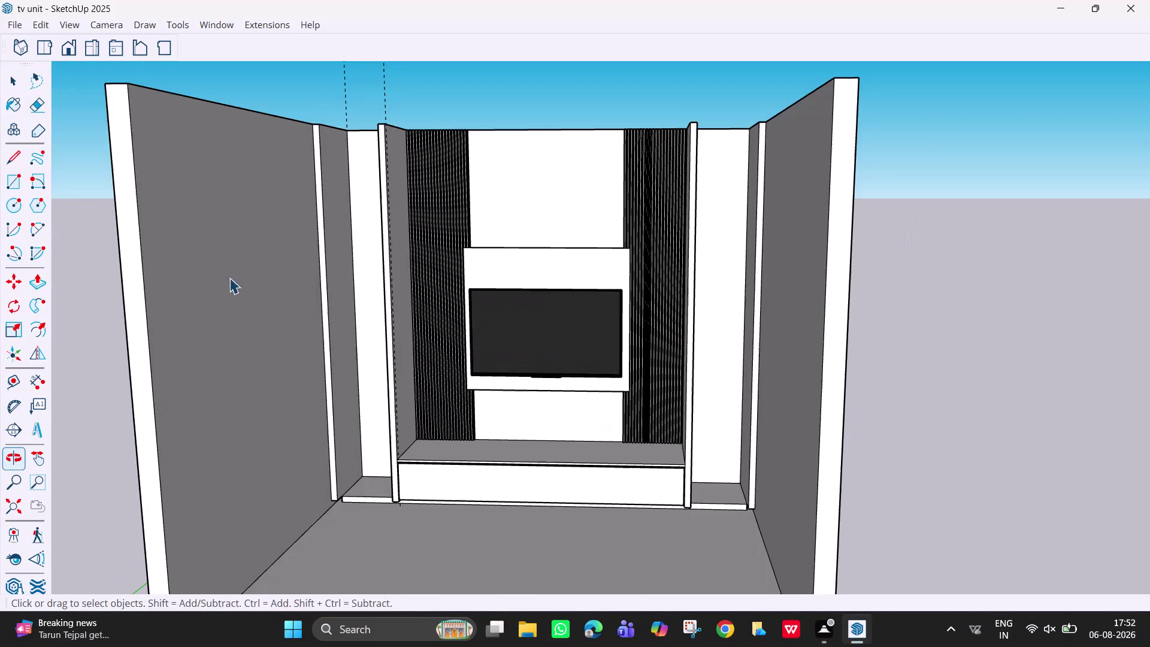
Push/pull the small face at the left side panel's foot outward.
scroll(up, 3)
middle_drag(342, 444, 350, 398)
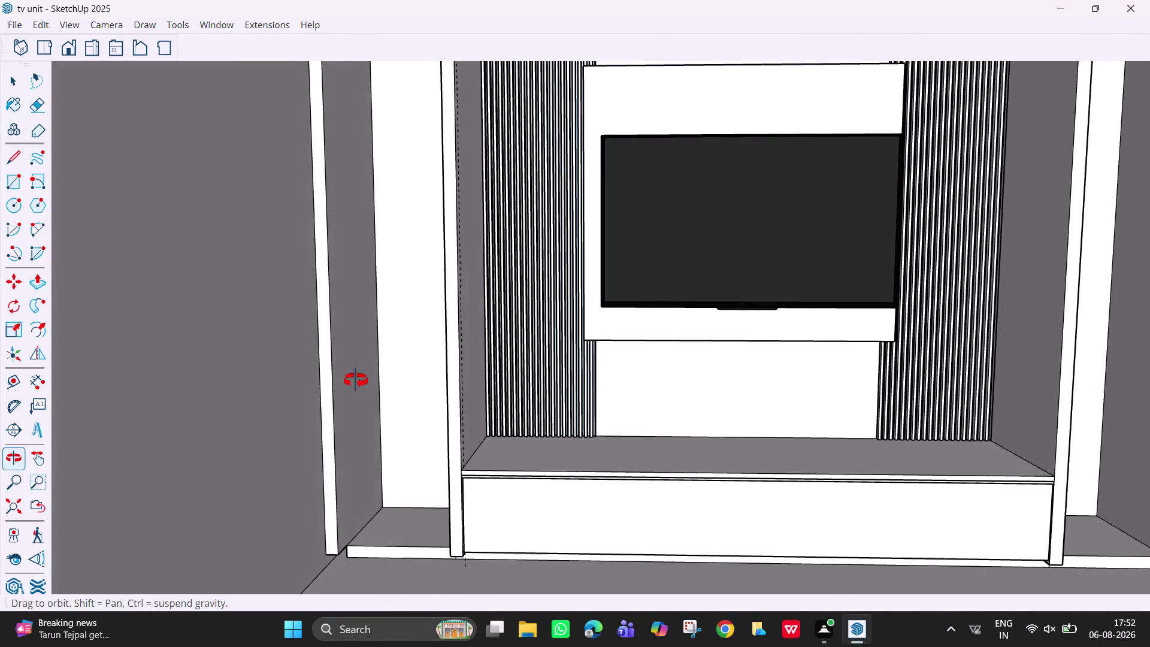
middle_drag(350, 398, 438, 290)
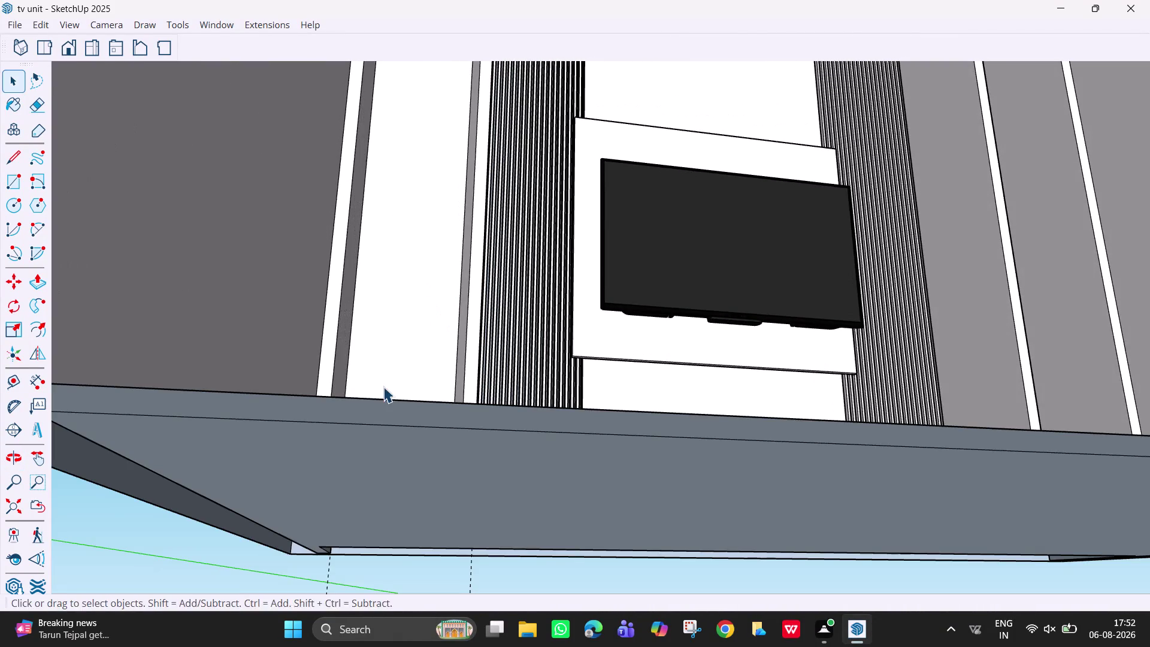
middle_drag(383, 388, 408, 498)
middle_click(375, 485)
scroll(up, 3)
middle_drag(354, 476, 349, 471)
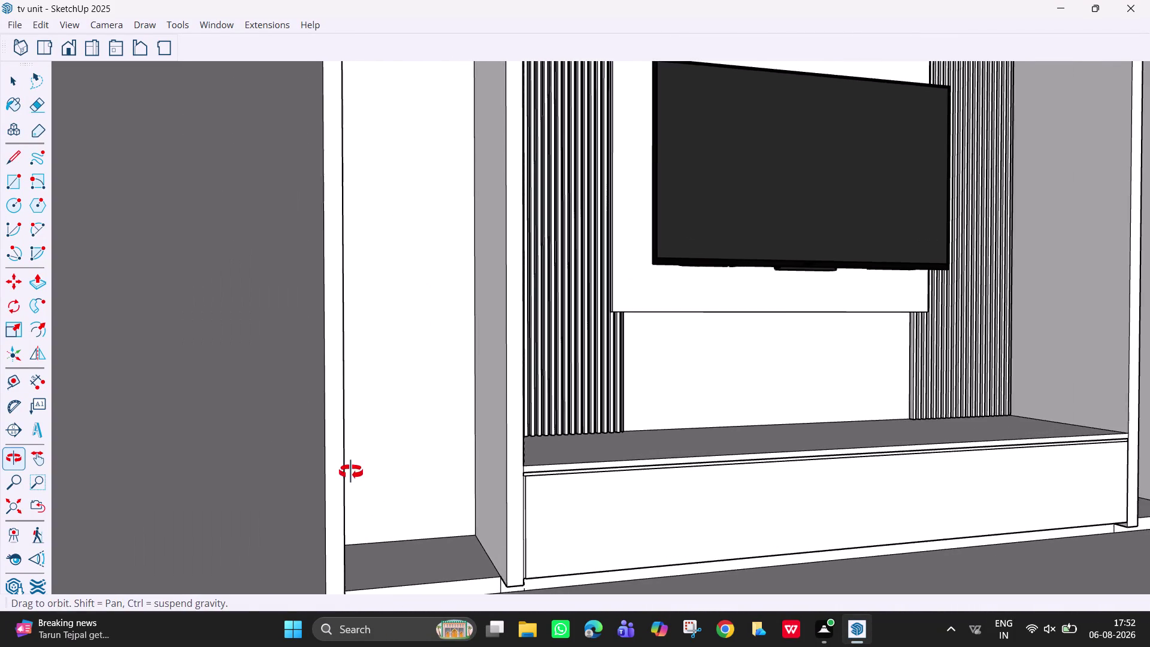
middle_drag(349, 470, 341, 438)
scroll(down, 3)
middle_drag(336, 422, 348, 384)
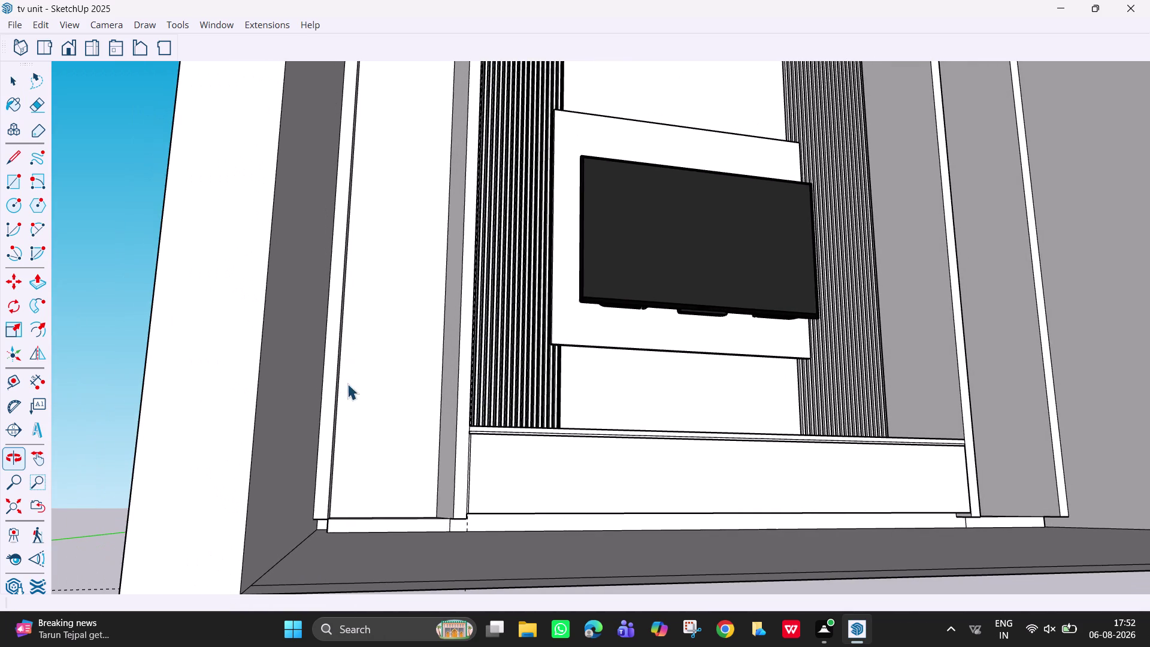
key(p)
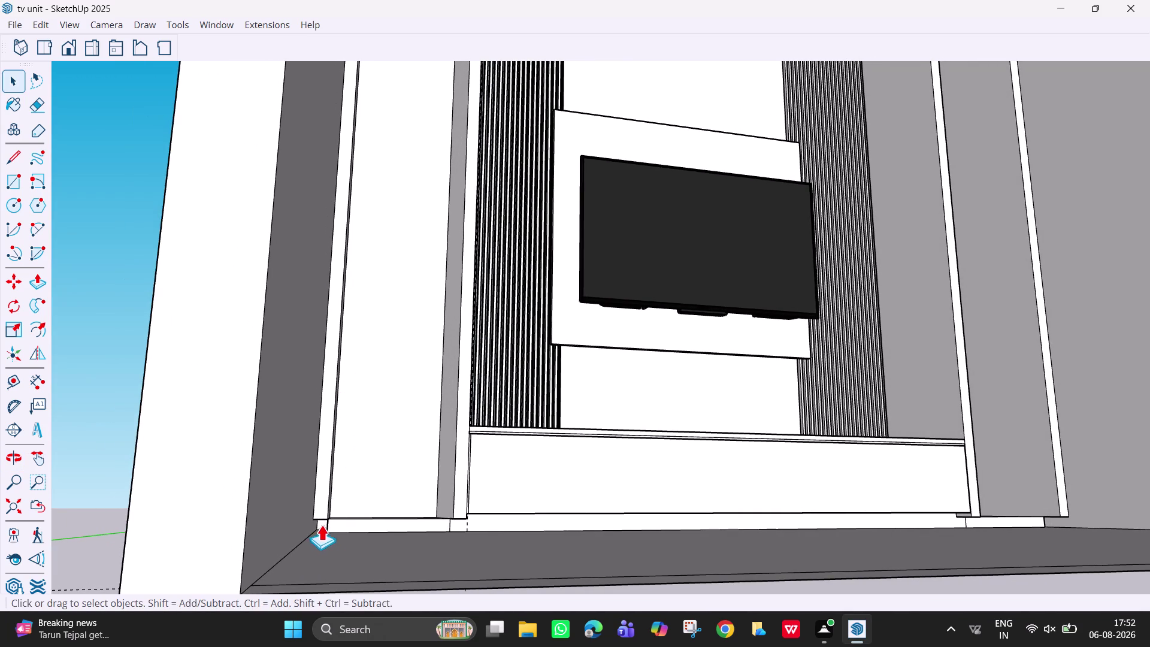
click(323, 523)
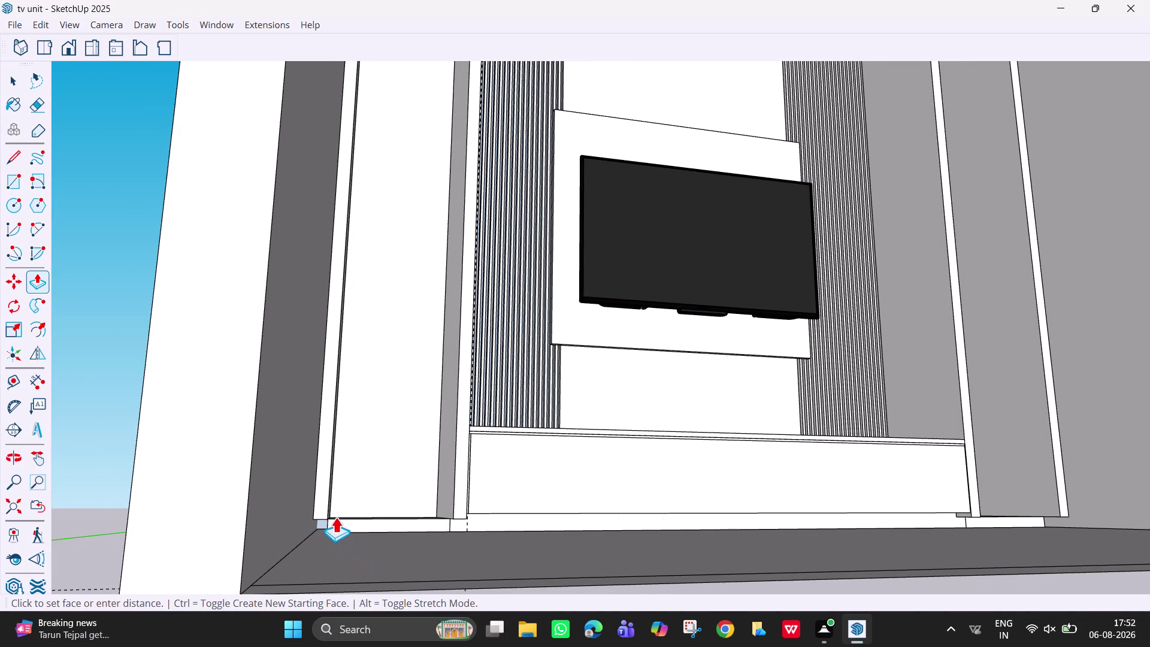
click(292, 530)
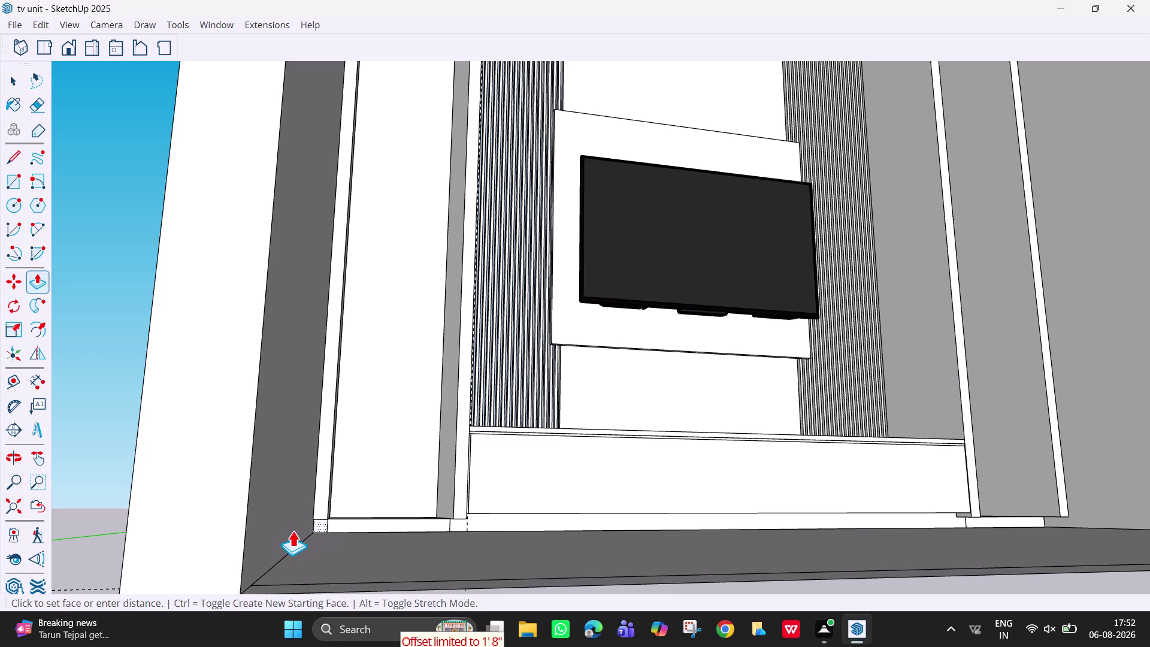
Orbit around the left base corner to check the extended base.
scroll(down, 3)
scroll(up, 3)
middle_drag(344, 508, 301, 561)
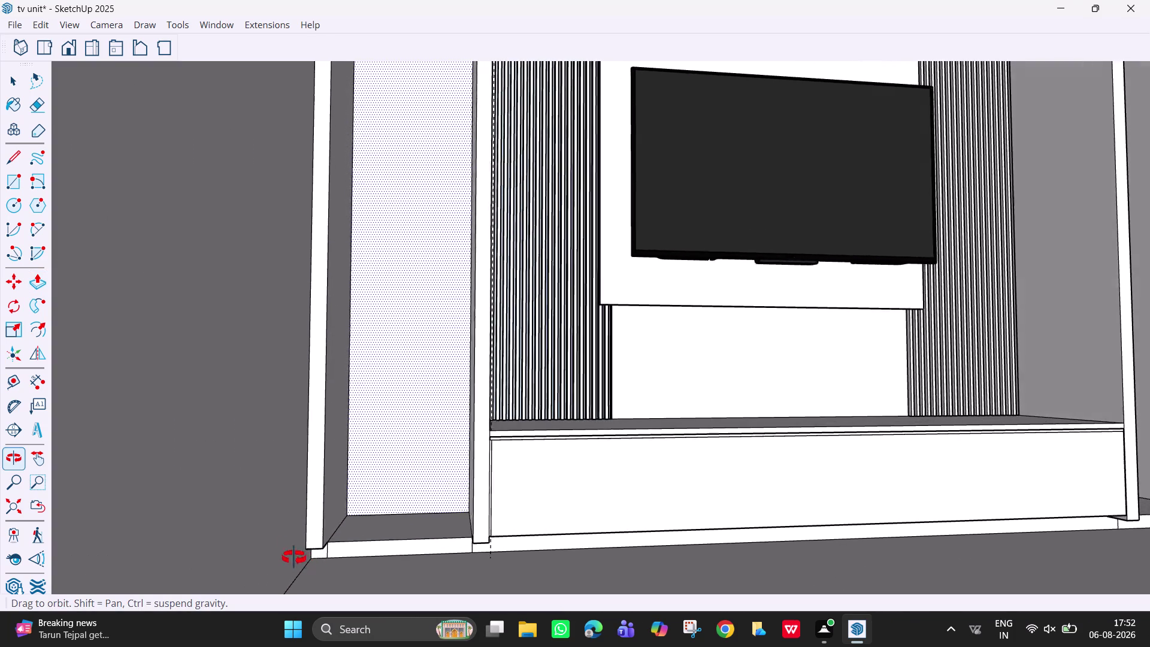
middle_drag(302, 561, 233, 529)
middle_drag(468, 531, 420, 518)
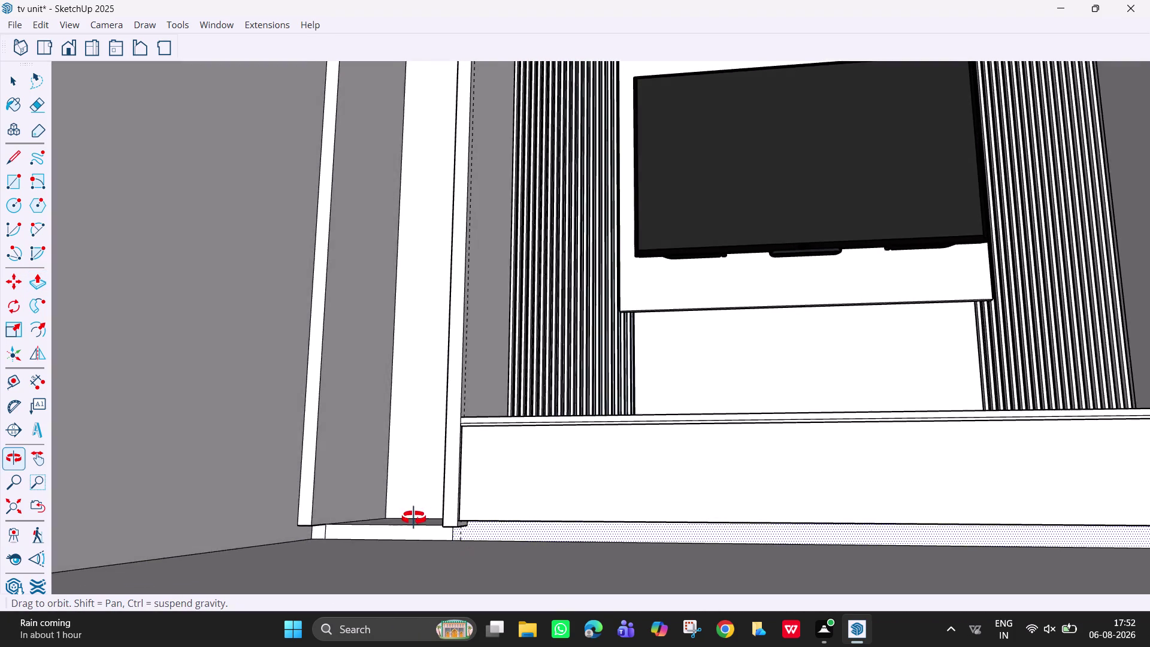
middle_drag(419, 518, 376, 518)
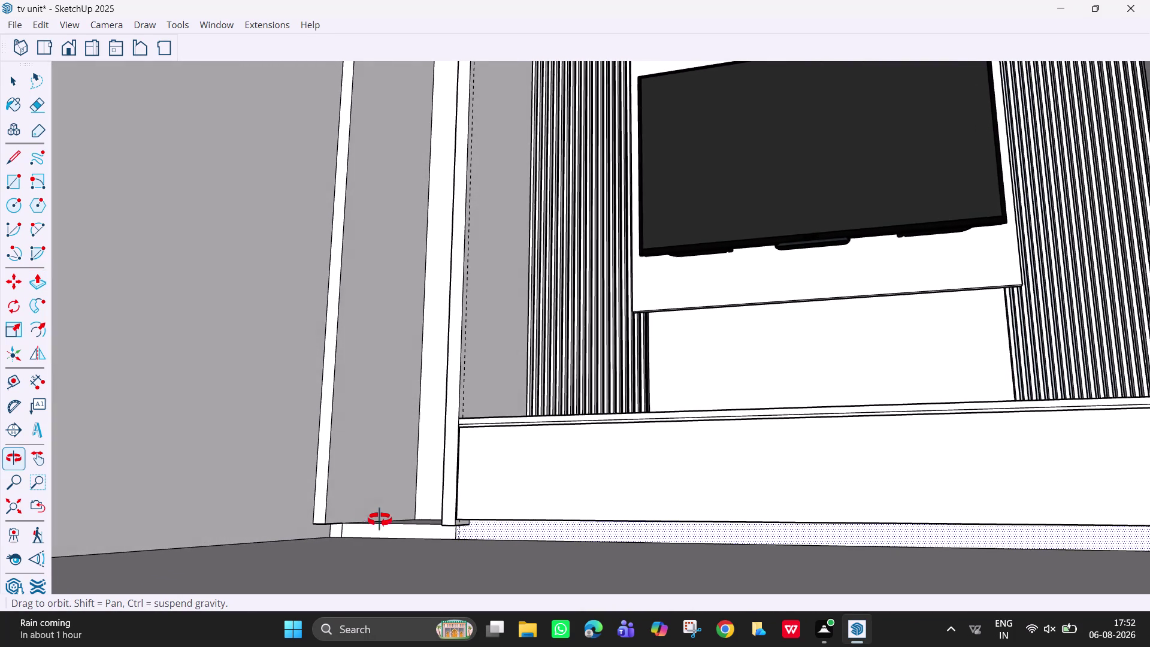
middle_drag(376, 517, 535, 541)
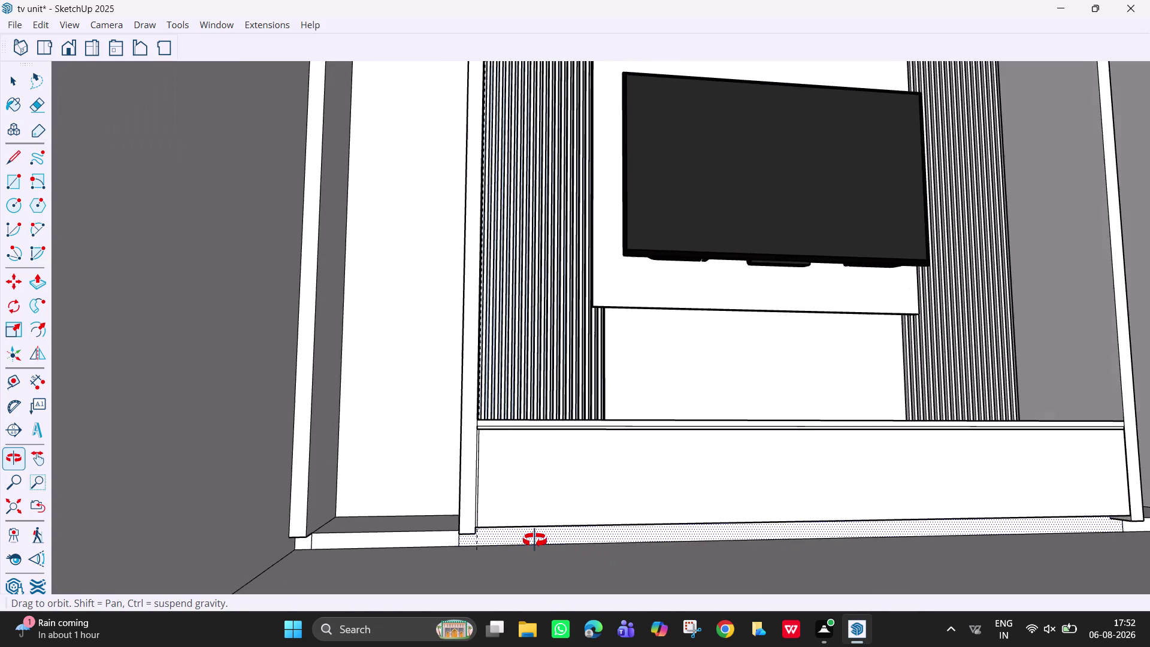
middle_drag(535, 541, 533, 539)
scroll(down, 3)
Pan and orbit along the underside to the right panel's base corner.
key(h)
drag(702, 484, 397, 342)
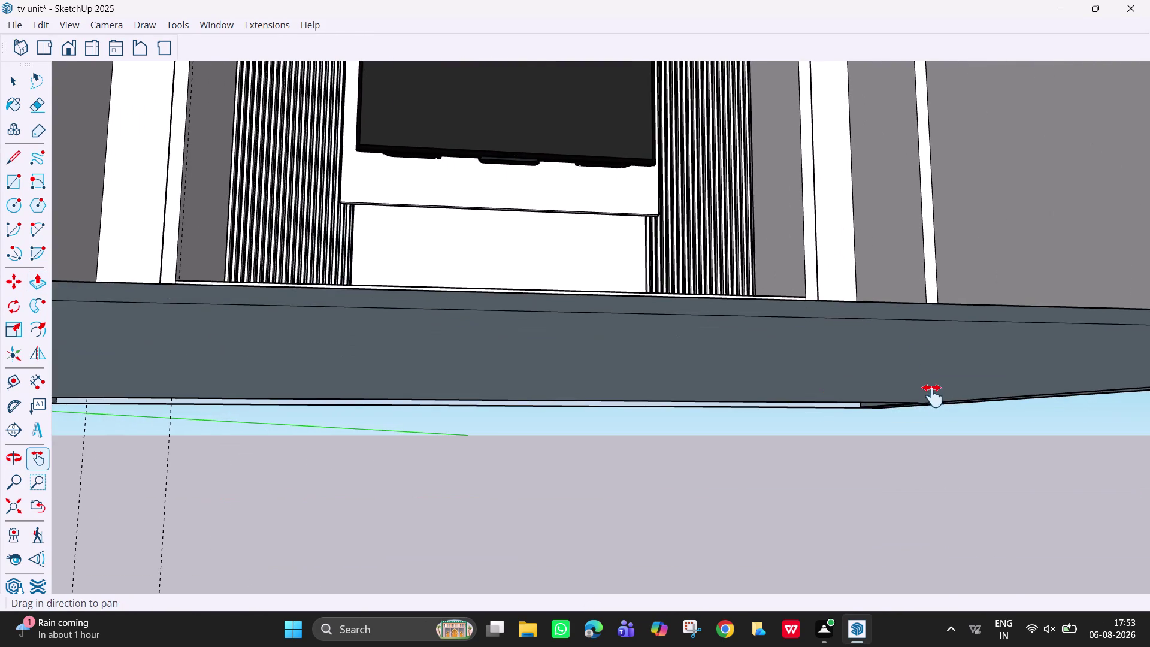
drag(913, 288, 739, 390)
middle_drag(812, 408, 693, 410)
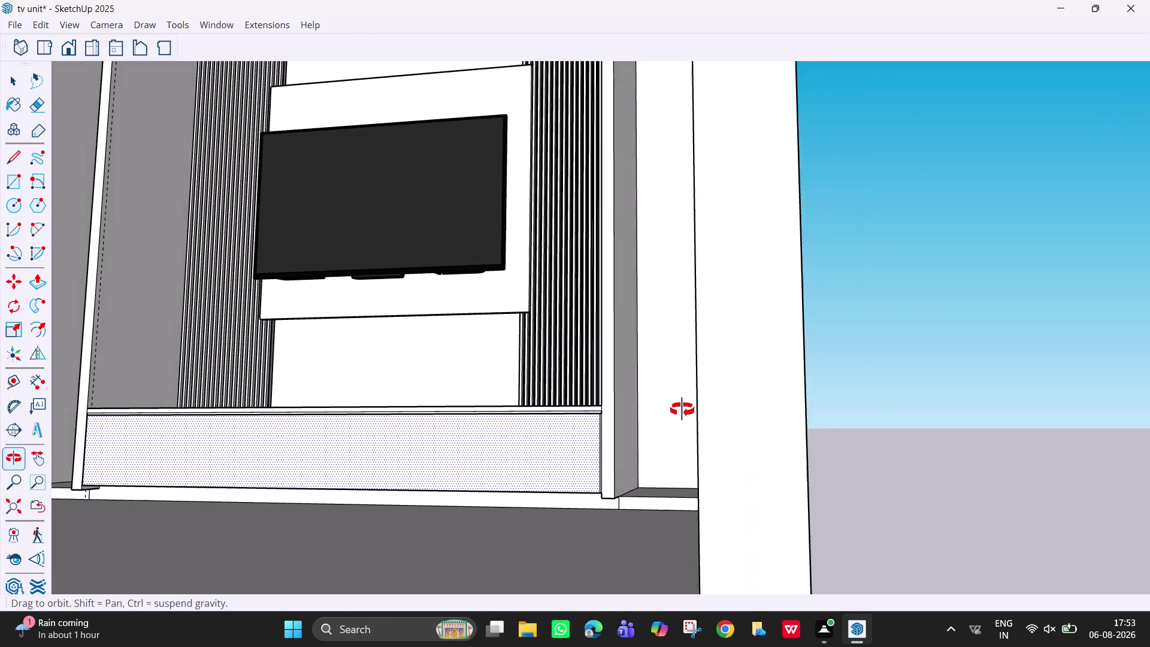
middle_drag(693, 410, 727, 452)
scroll(up, 3)
middle_drag(742, 465, 726, 389)
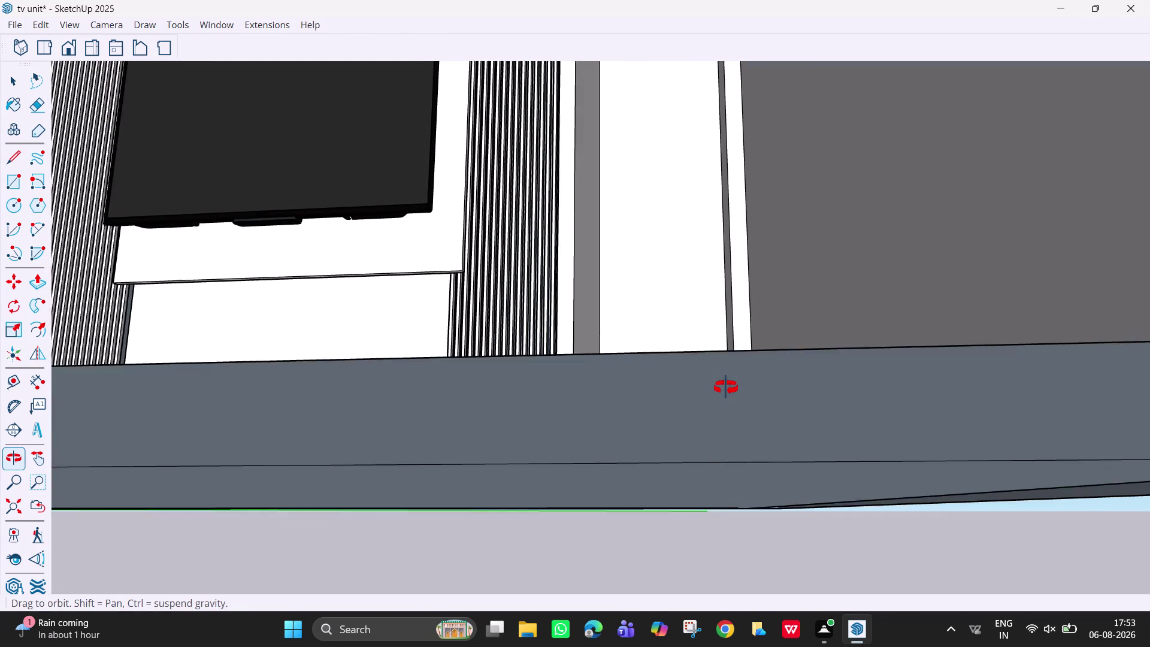
middle_drag(726, 389, 722, 440)
middle_drag(724, 399, 727, 445)
scroll(down, 3)
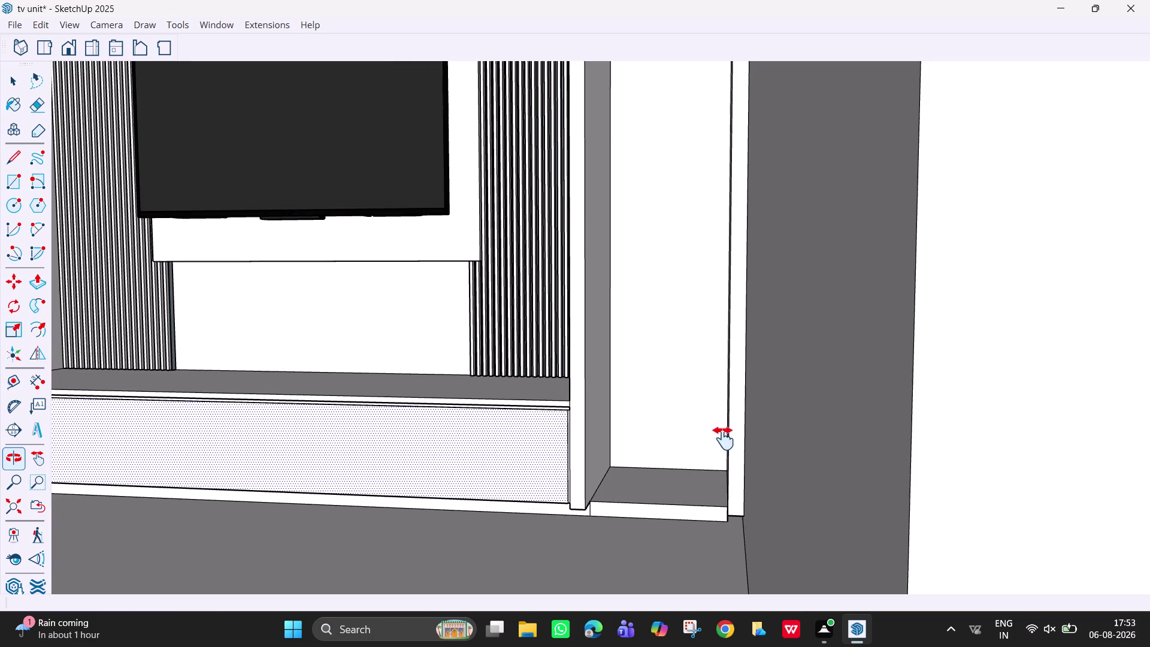
scroll(up, 3)
middle_drag(724, 492, 715, 408)
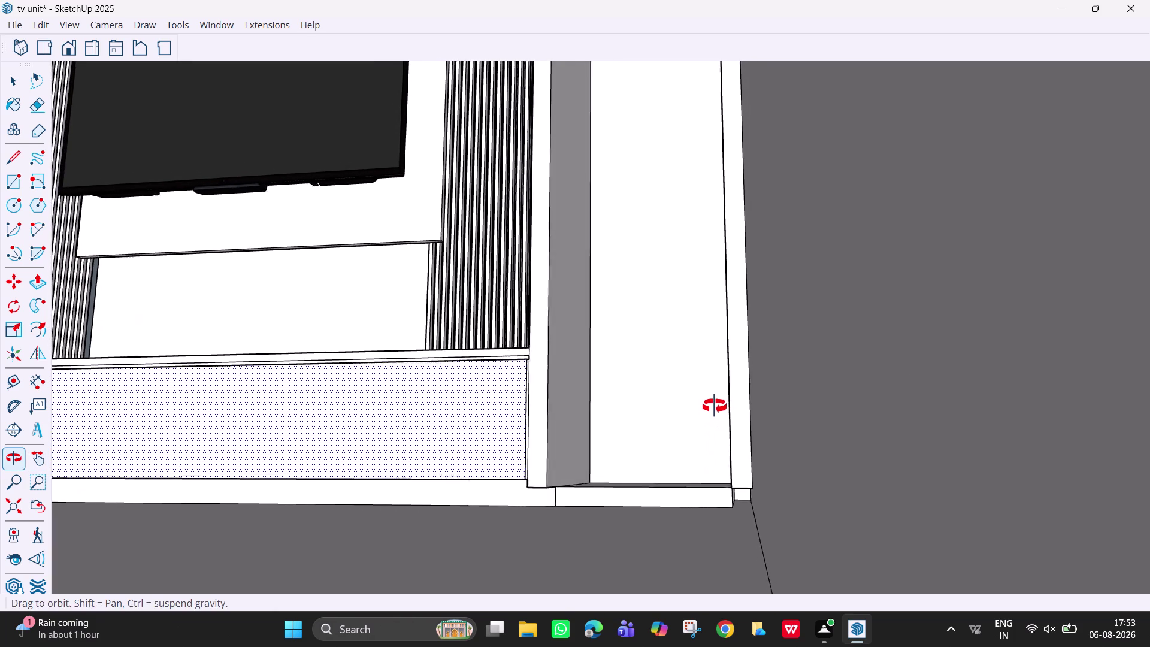
middle_drag(715, 408, 714, 406)
Push/pull the small face at the right side panel's foot outward.
key(p)
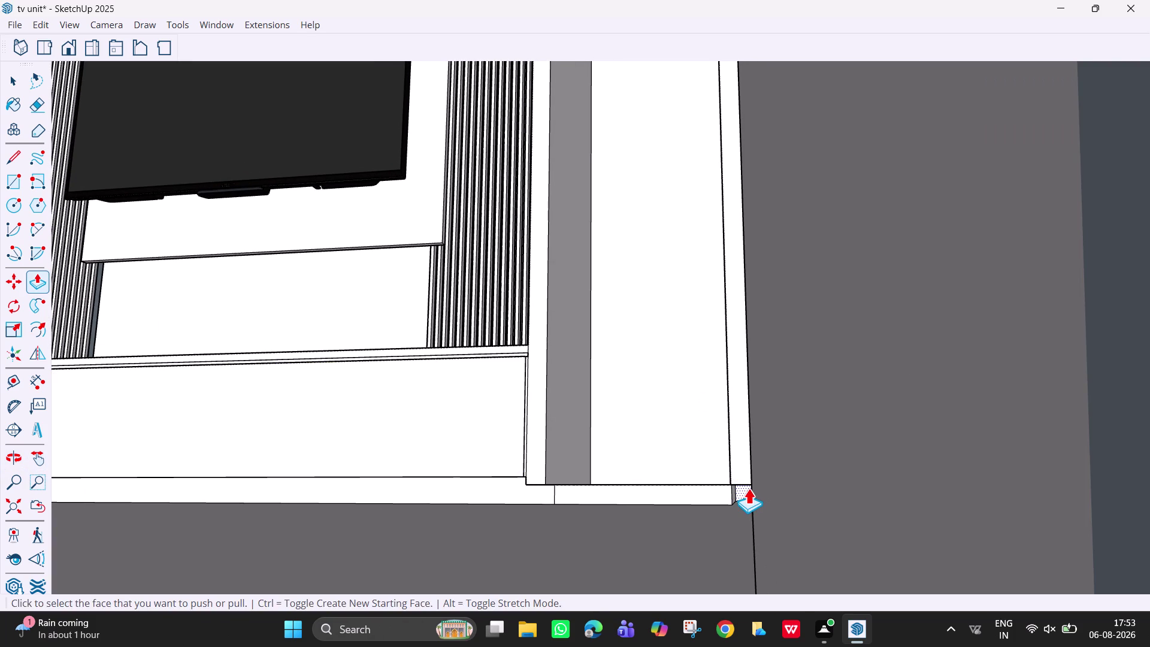
click(748, 487)
click(736, 497)
scroll(down, 3)
key(Escape)
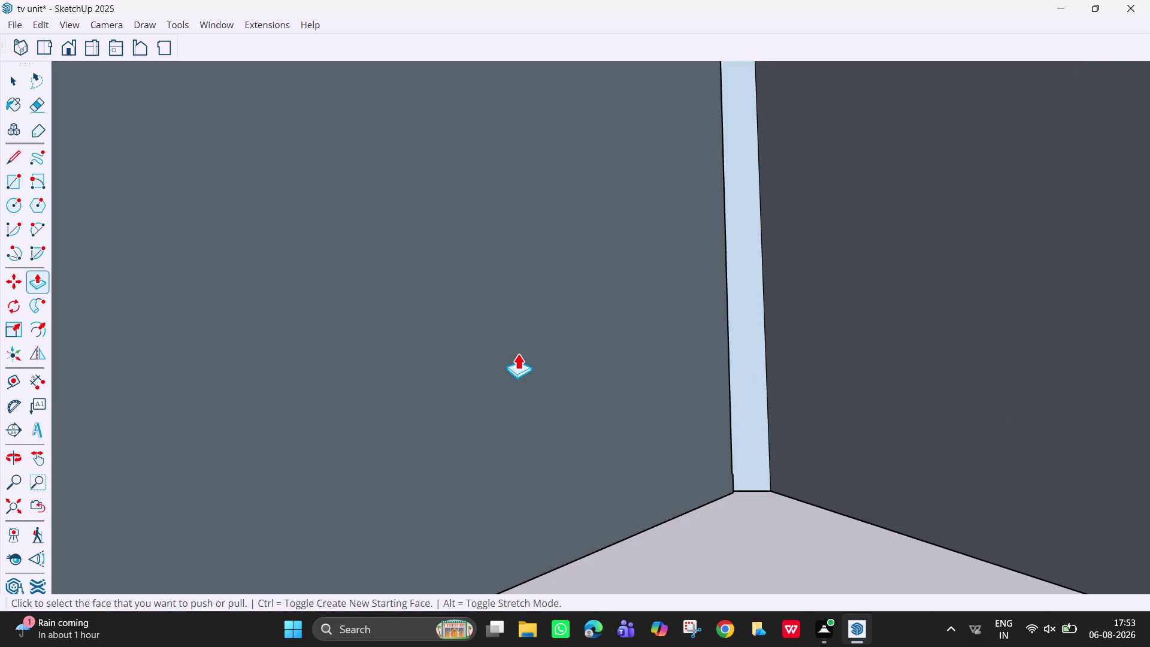
Pan and orbit back to frame the TV unit front and TV wall.
key(space)
scroll(down, 3)
scroll(down, 3)
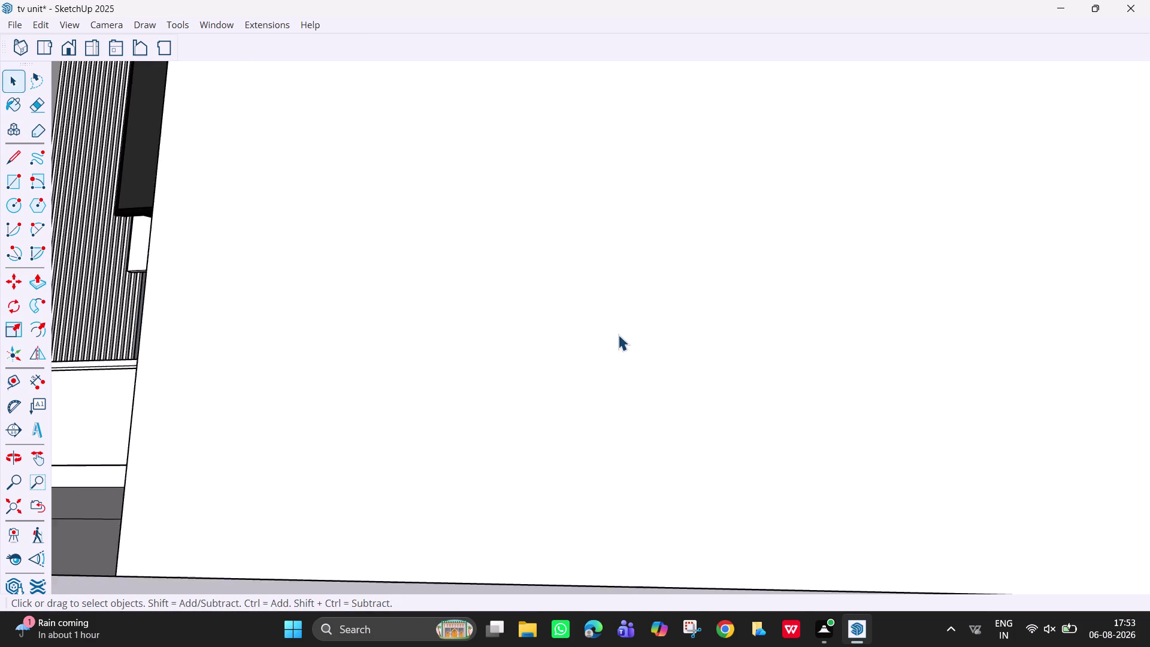
scroll(down, 3)
scroll(down, 3)
key(h)
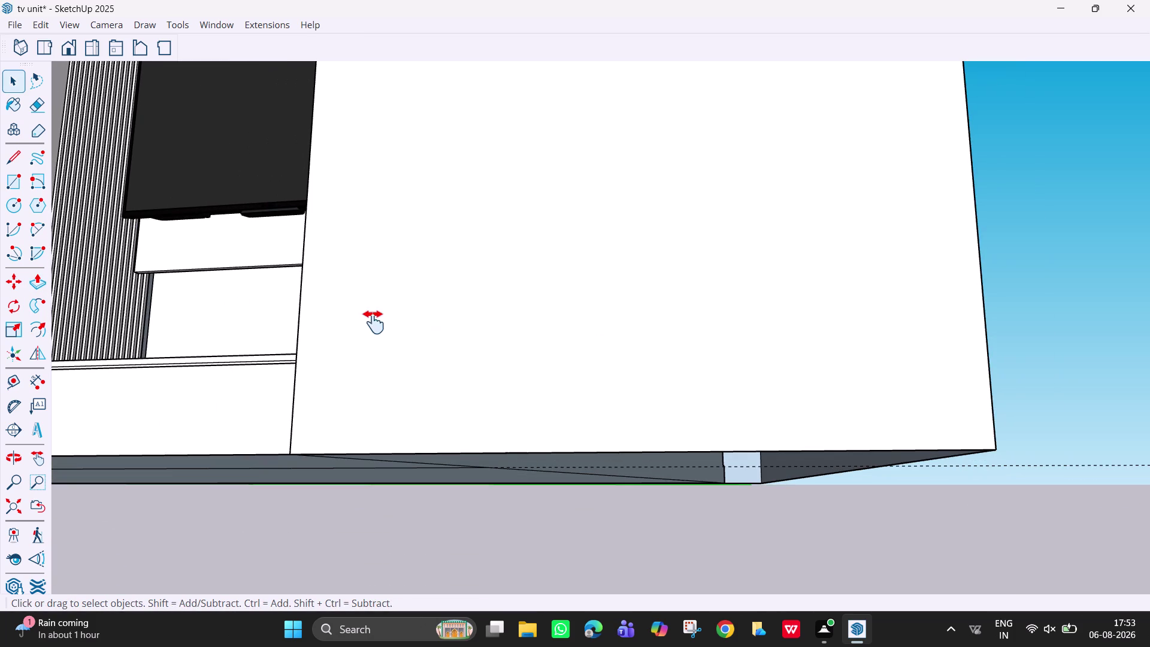
drag(344, 290, 600, 399)
drag(517, 360, 615, 388)
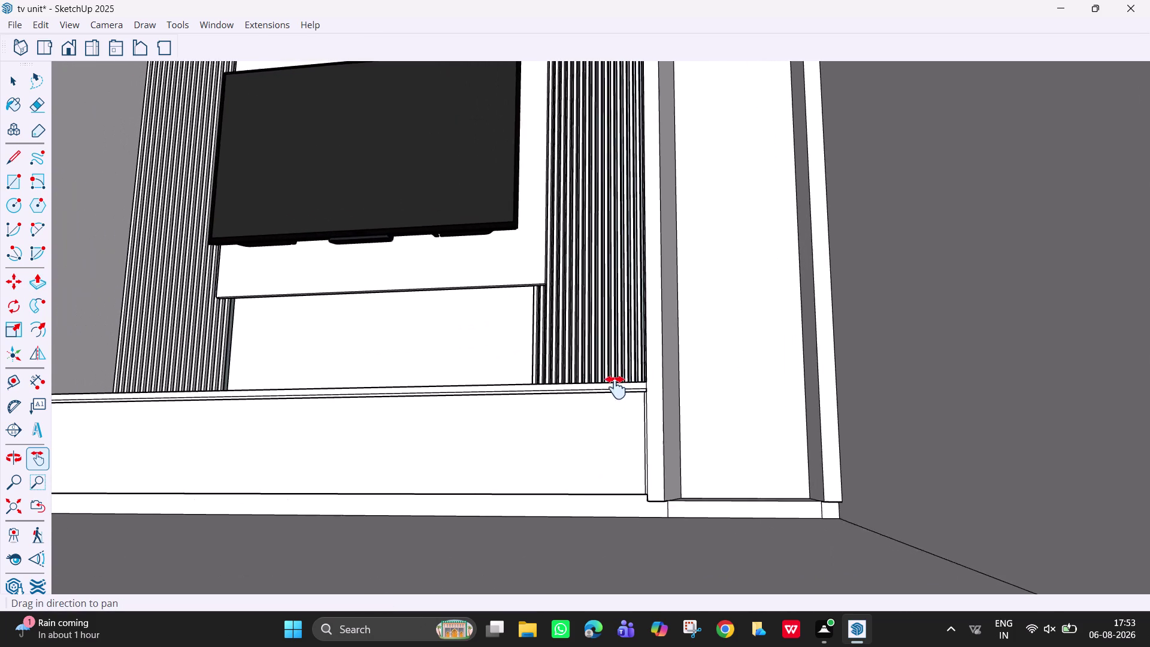
drag(615, 387, 760, 388)
scroll(down, 3)
middle_drag(692, 306, 710, 398)
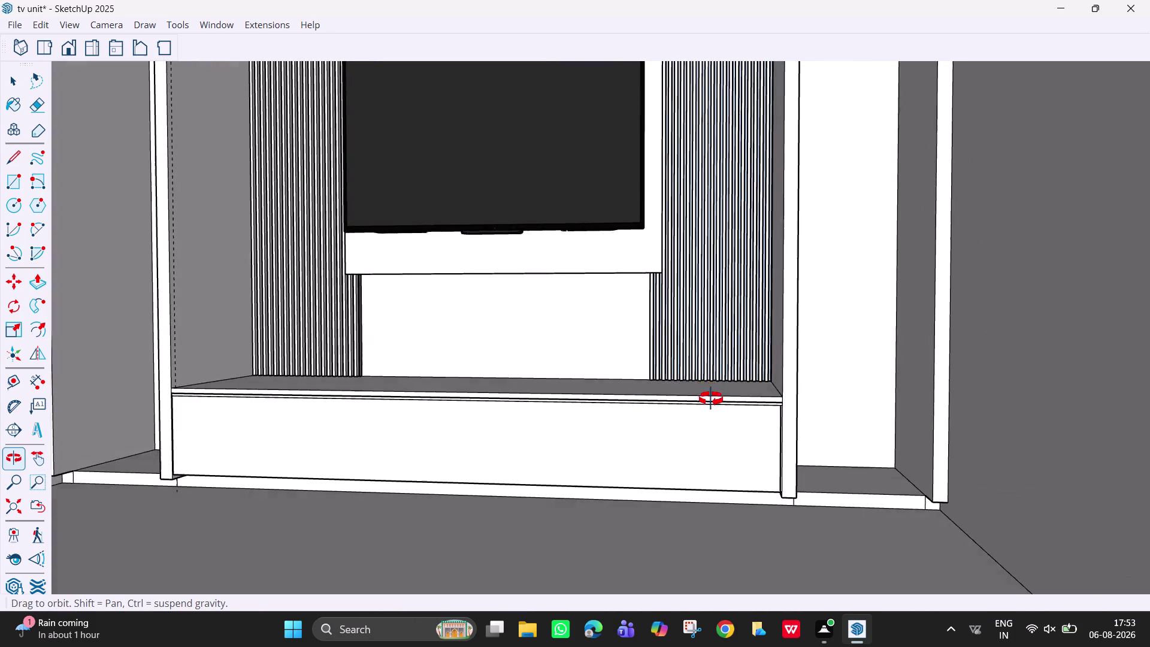
middle_drag(710, 397, 713, 406)
drag(554, 214, 802, 304)
scroll(down, 3)
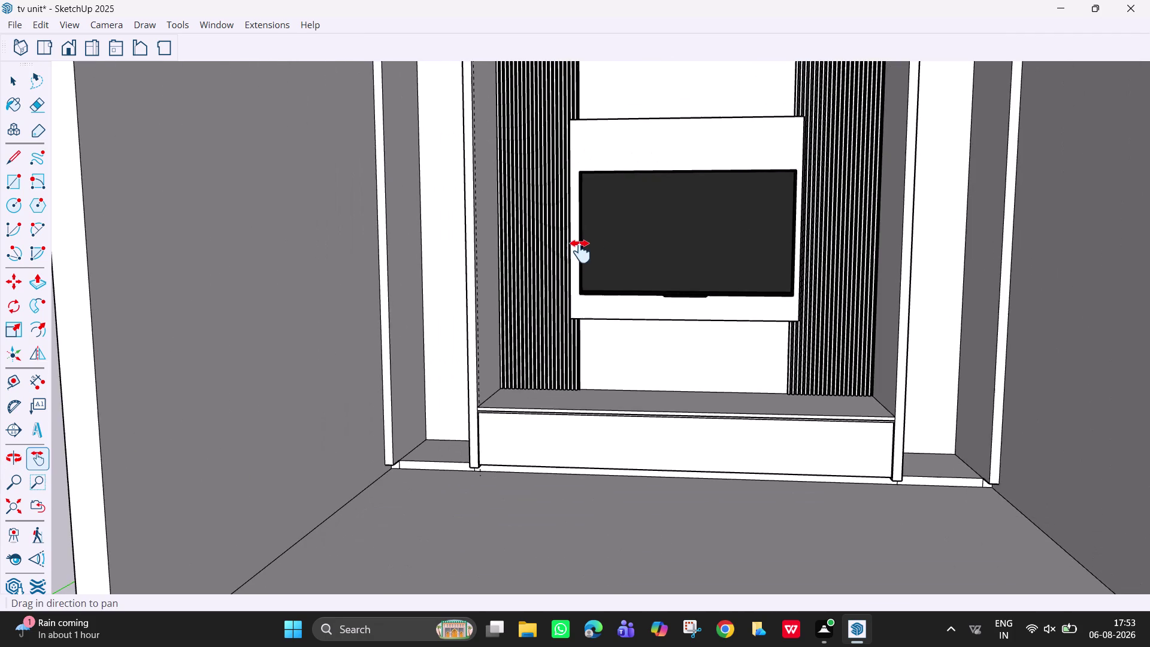
scroll(down, 3)
drag(524, 220, 555, 328)
scroll(up, 3)
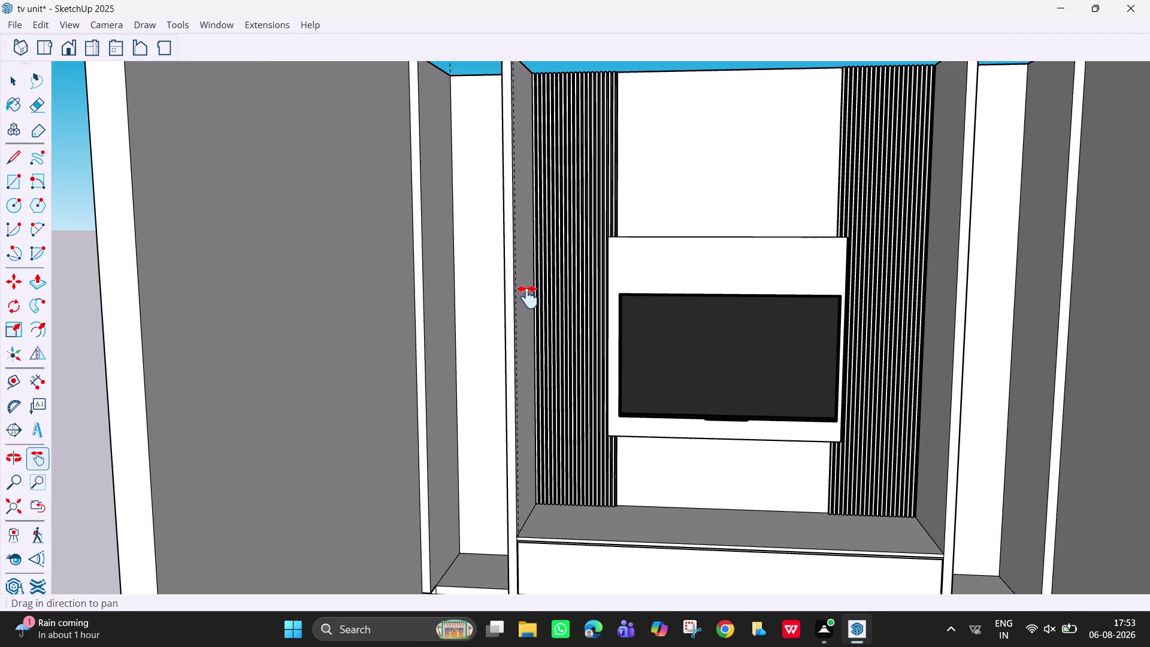
Select edges on the left cabinet panel and switch to the Tape Measure.
key(space)
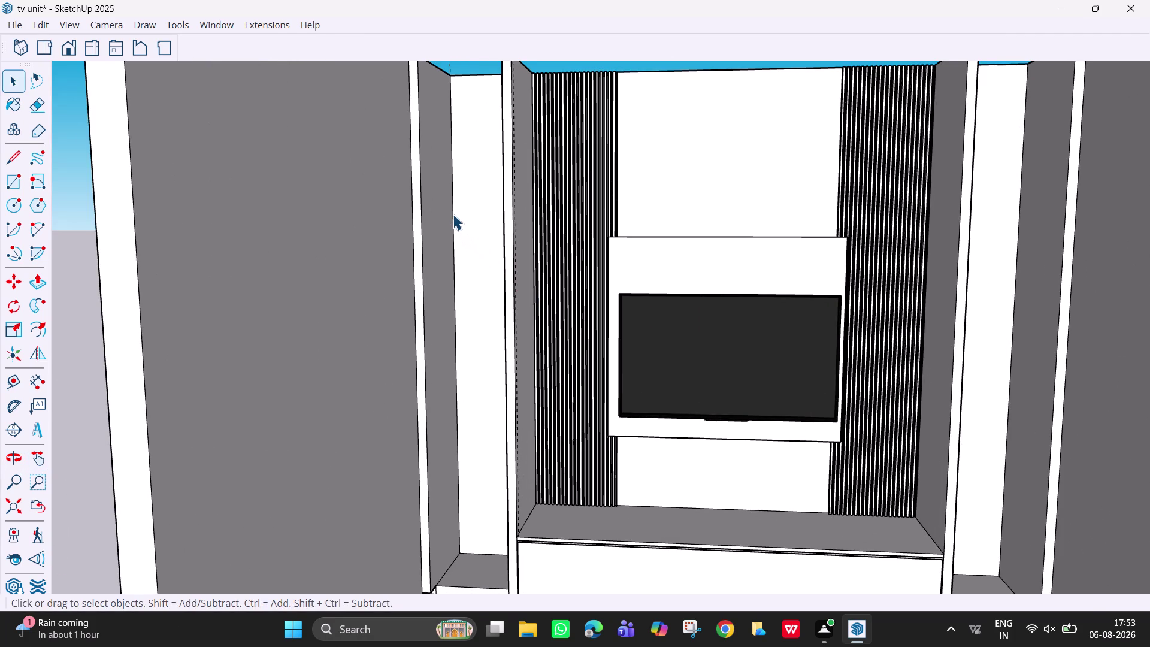
click(453, 214)
click(453, 214)
click(451, 130)
key(t)
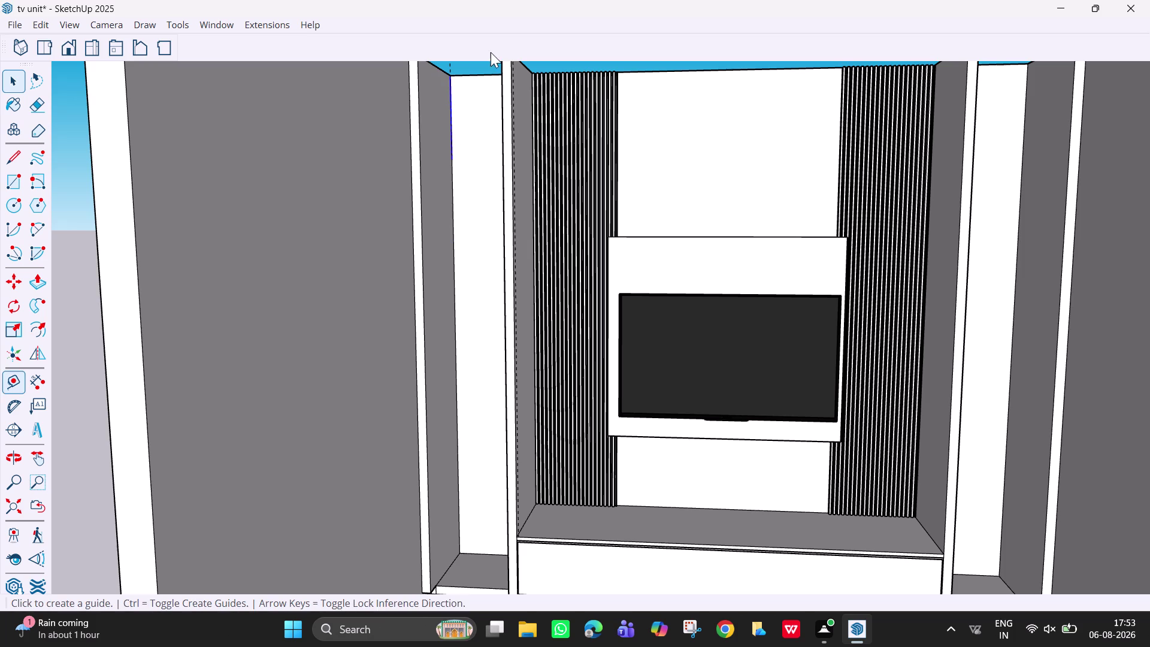
Place horizontal shelf guides at several heights down the left cabinet and TV back panel.
click(470, 75)
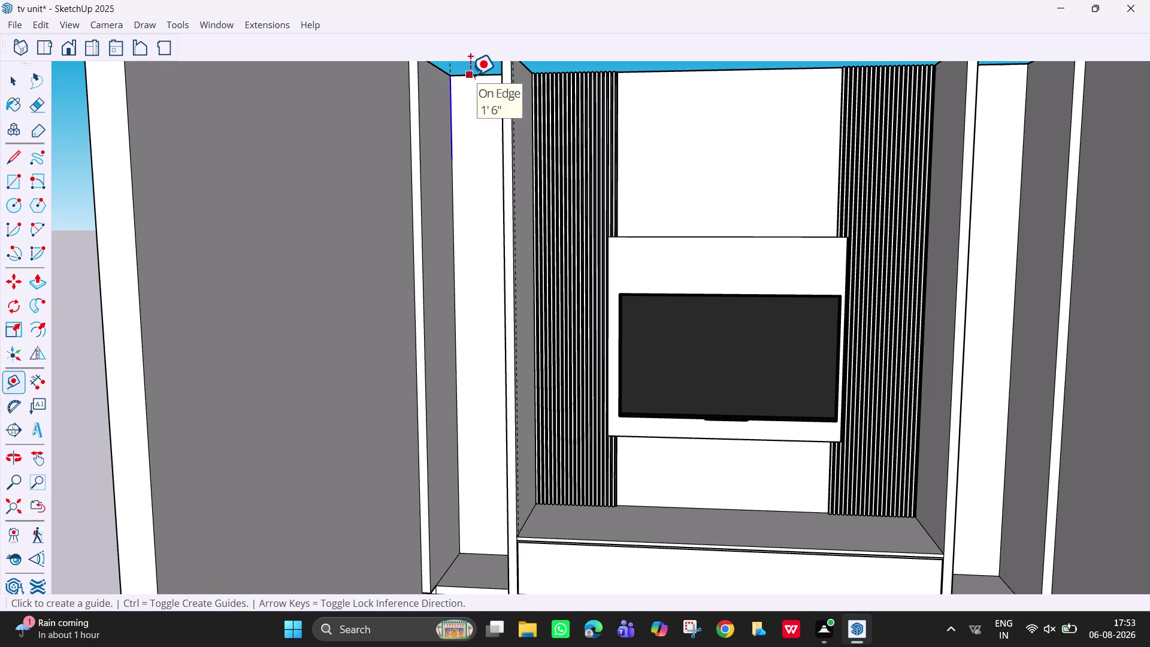
click(451, 160)
click(468, 158)
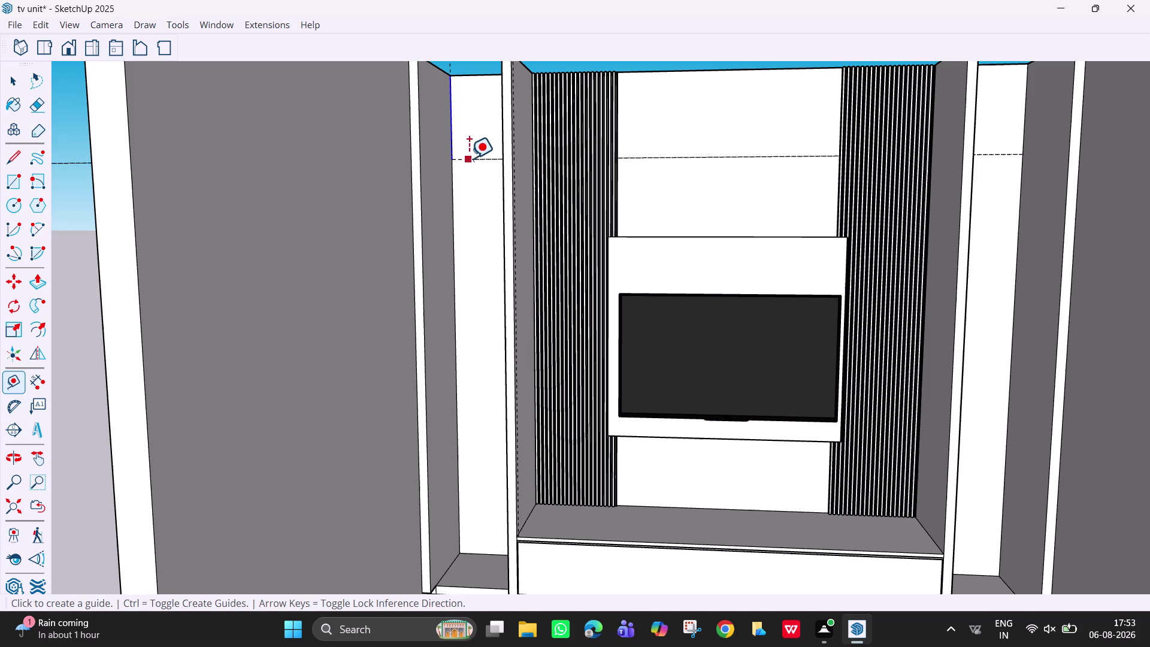
click(453, 238)
click(472, 243)
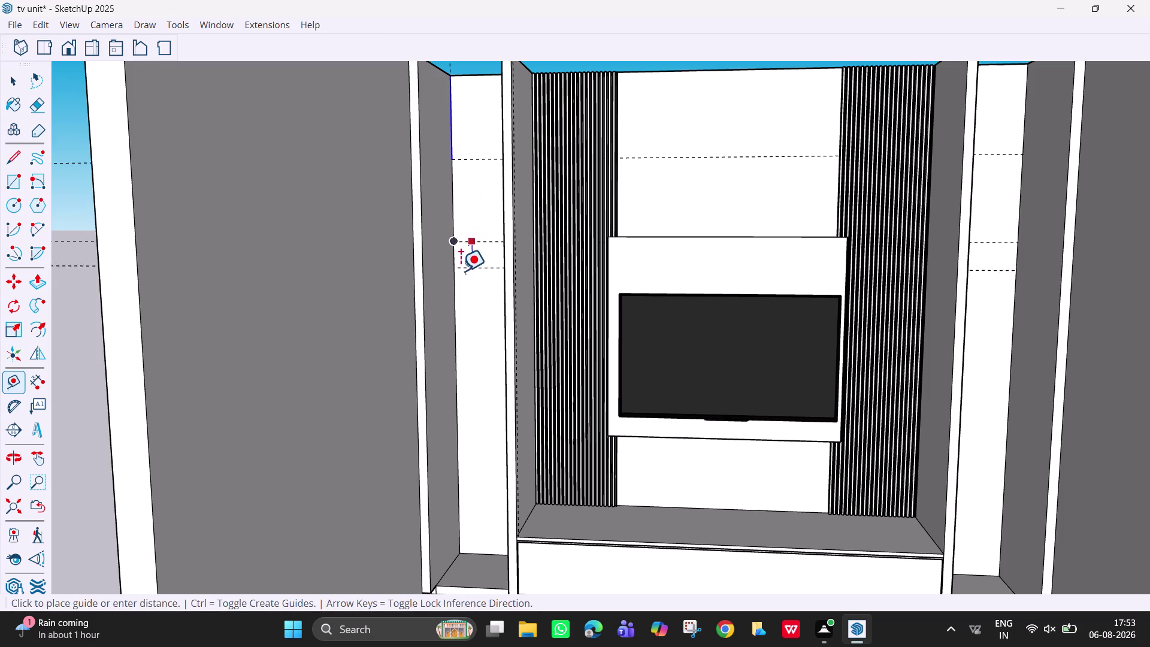
click(453, 319)
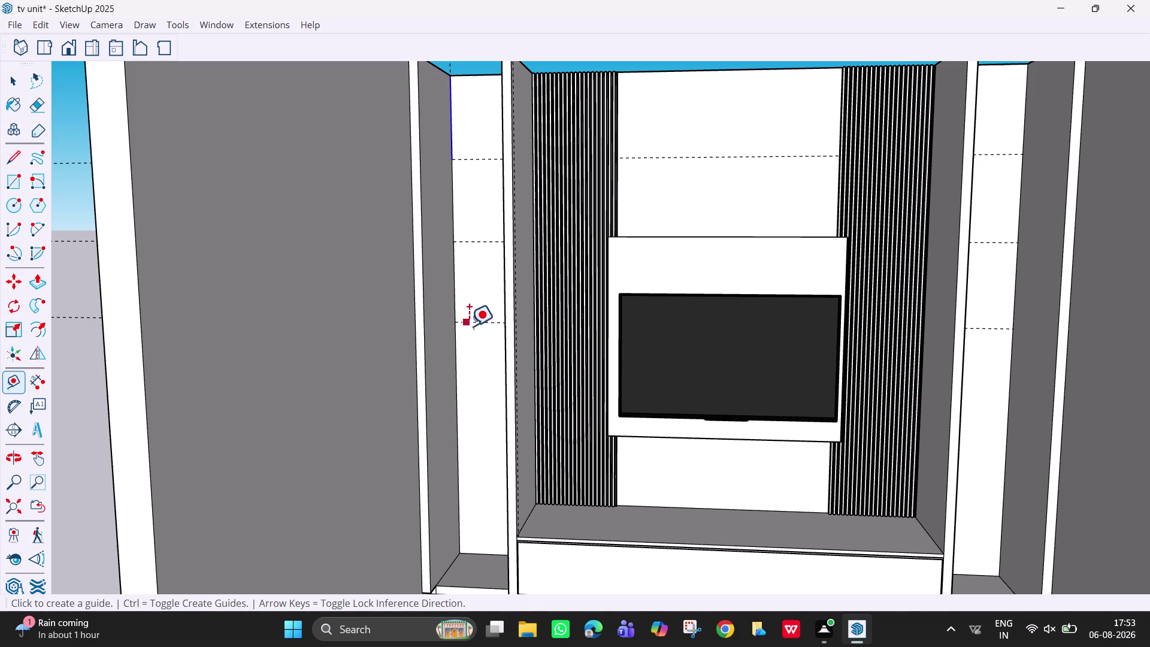
click(474, 322)
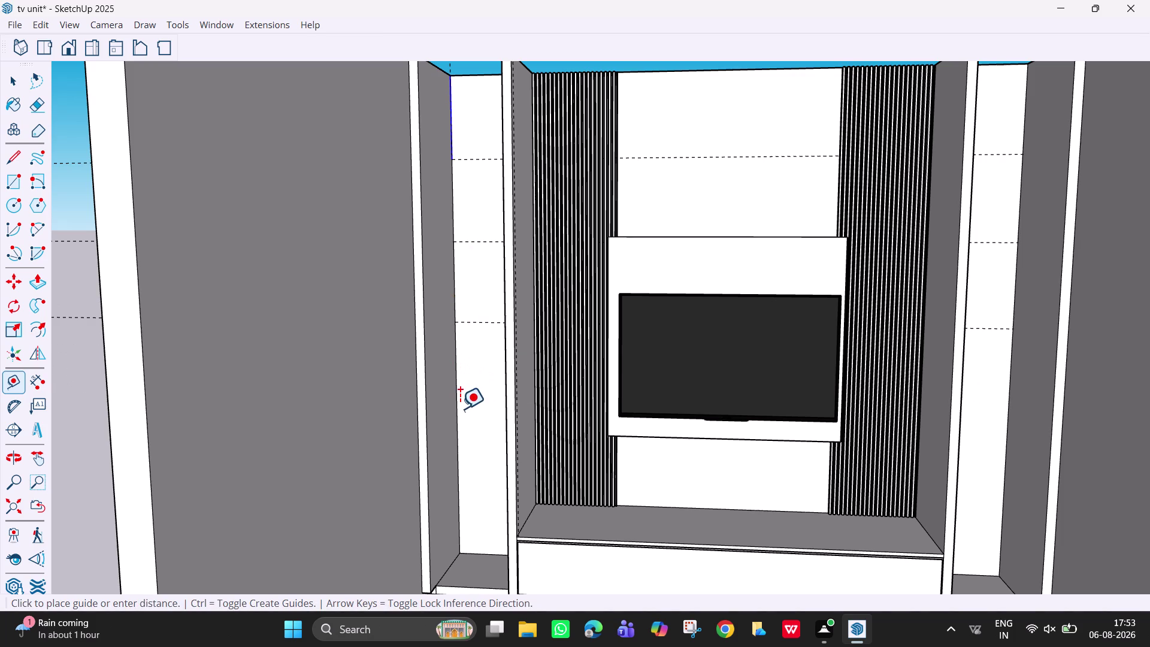
click(478, 403)
click(482, 402)
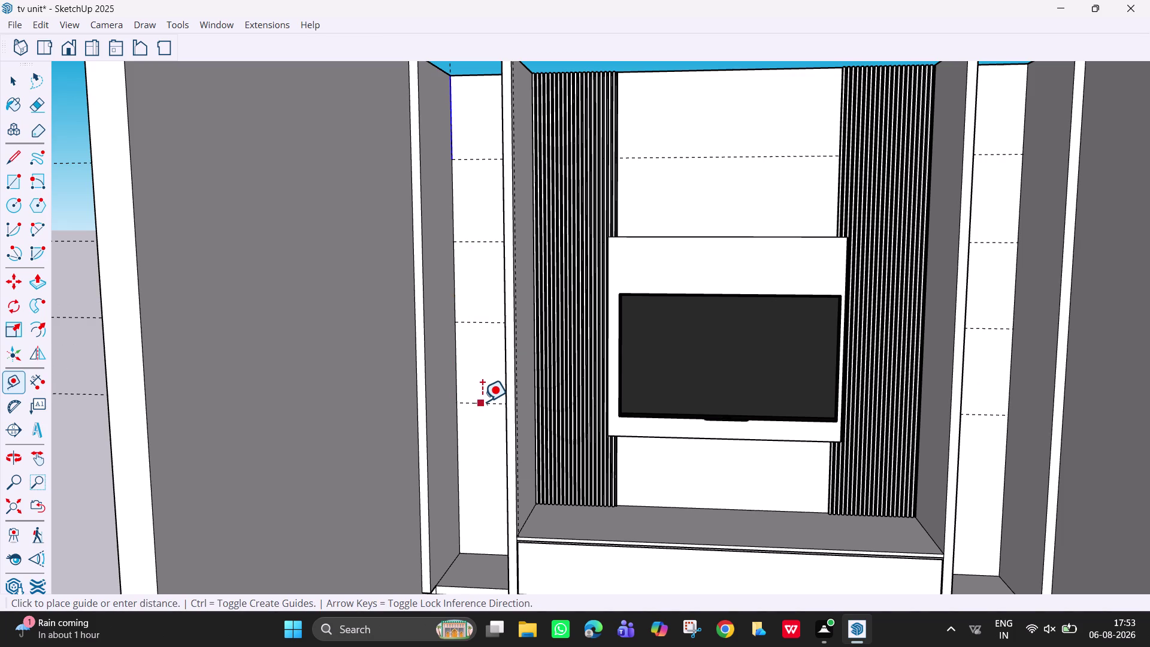
click(454, 478)
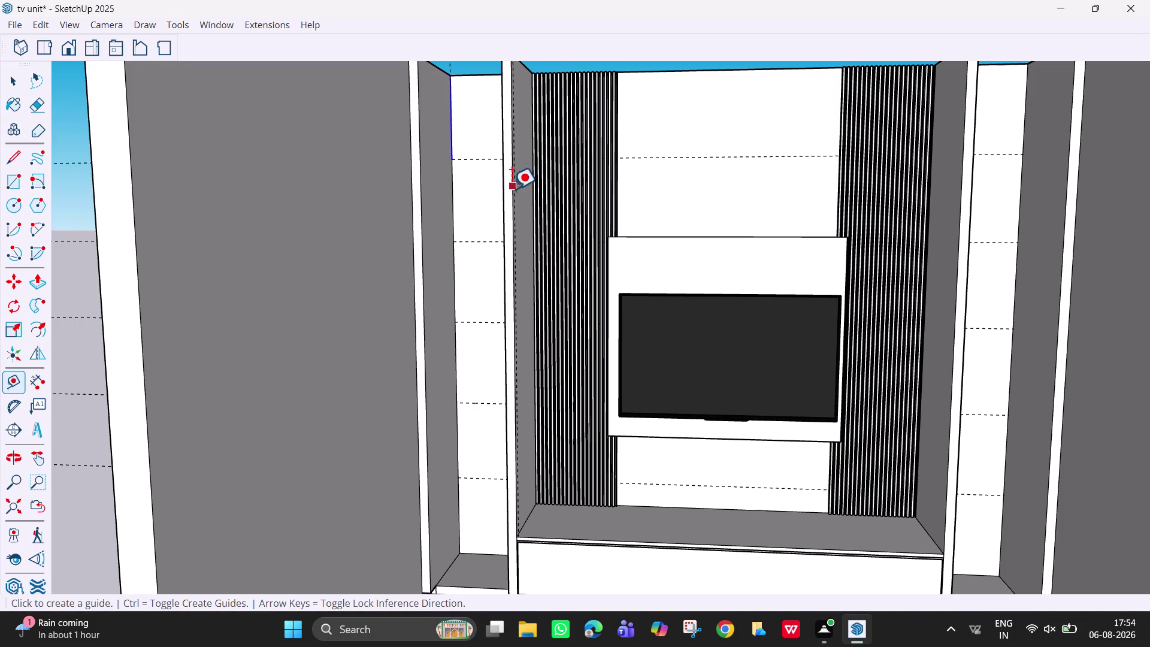
scroll(down, 3)
key(space)
Draw a shelf edge along the top guide from the left side to the divider.
middle_drag(487, 164, 543, 184)
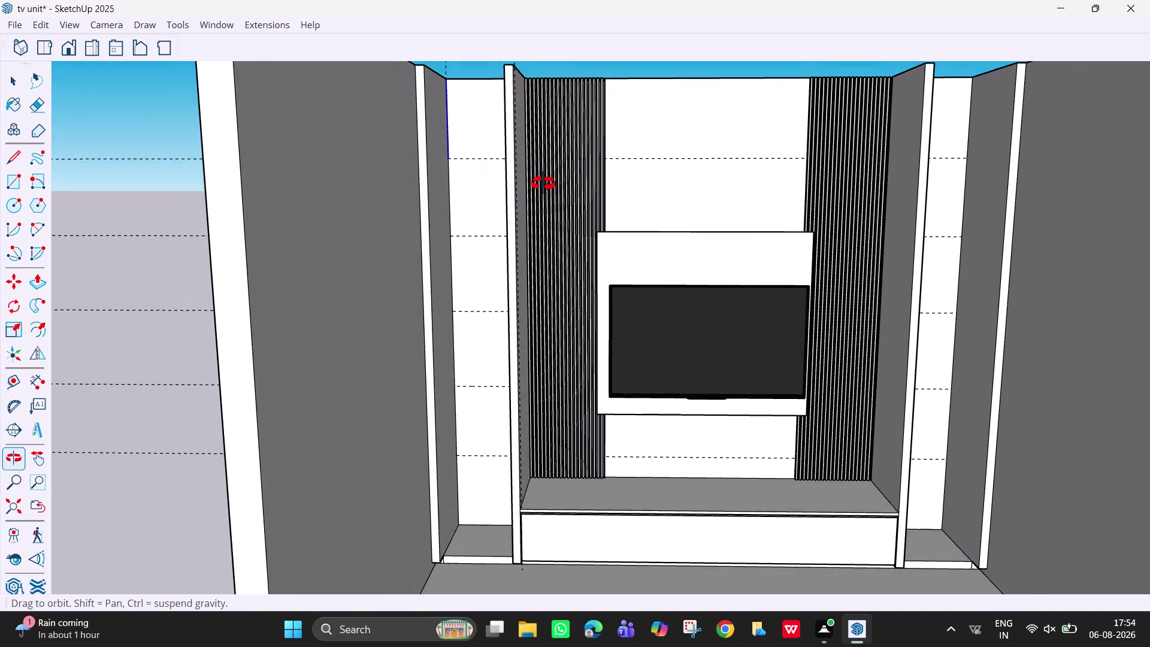
middle_drag(544, 184, 566, 199)
scroll(up, 3)
key(space)
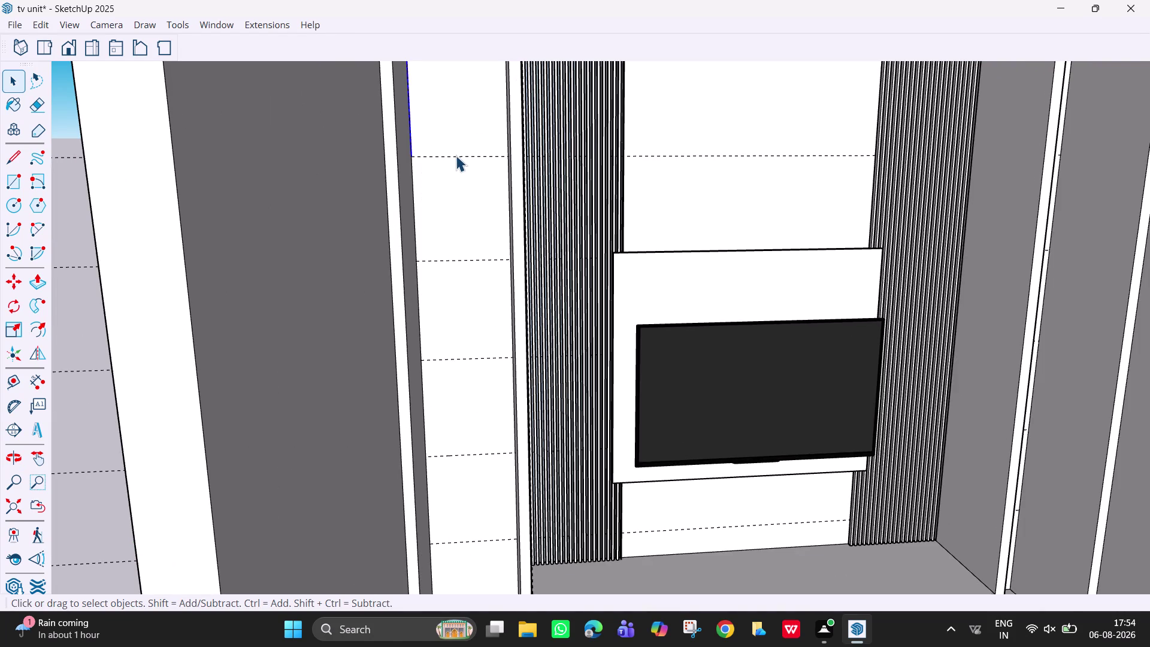
key(l)
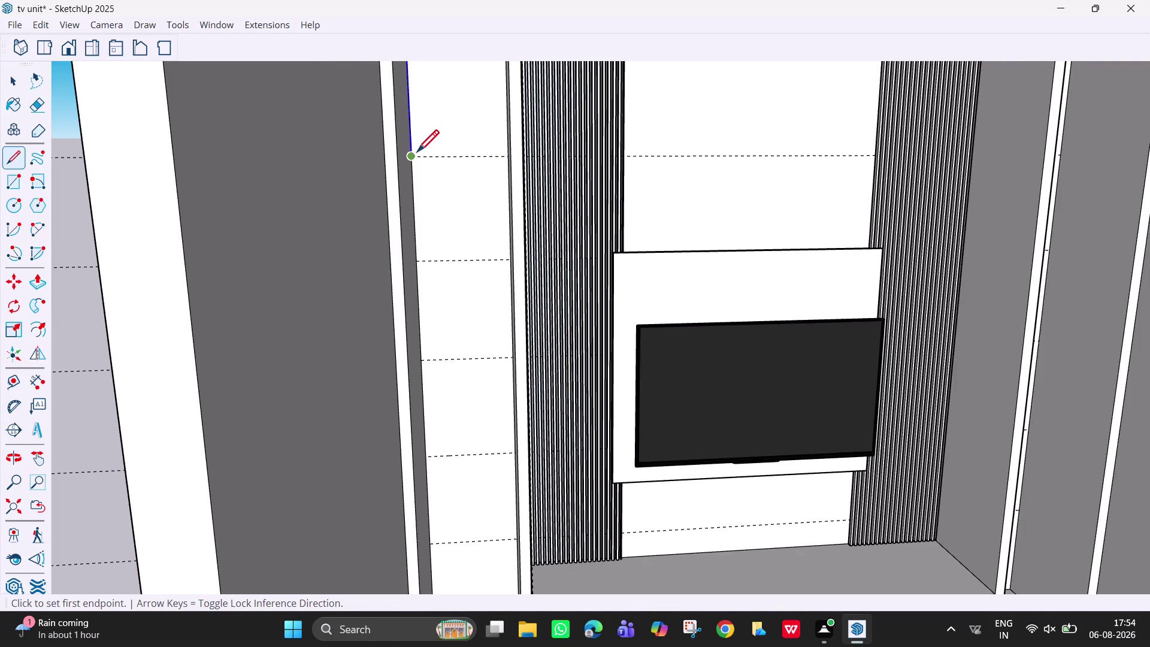
click(414, 157)
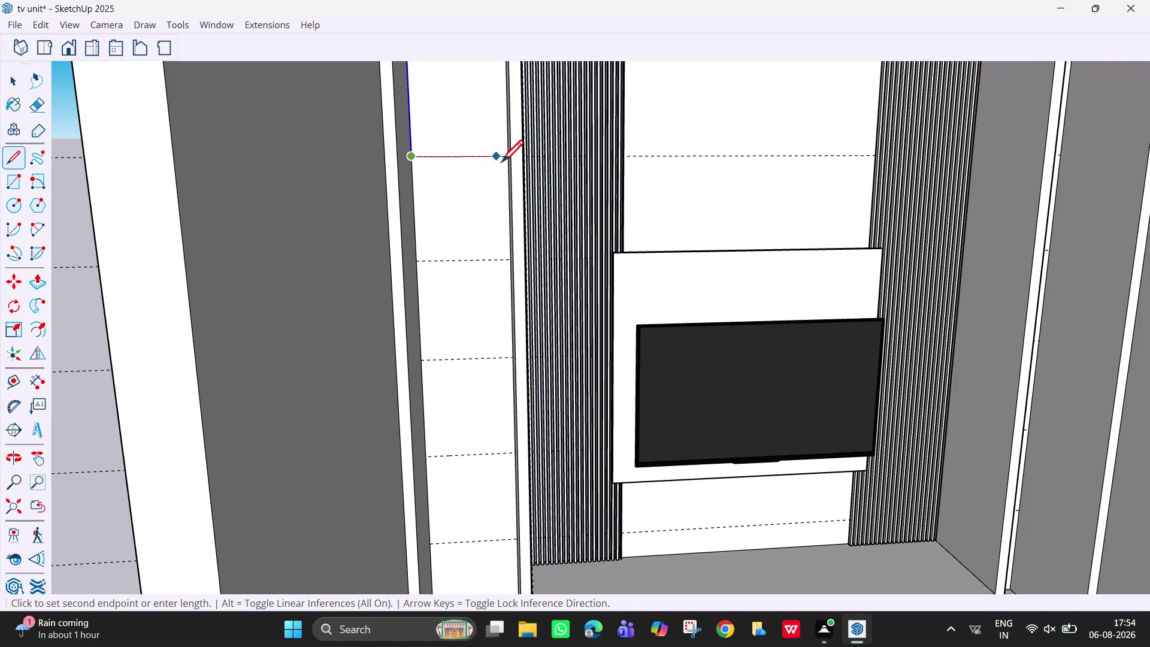
middle_drag(508, 159, 528, 156)
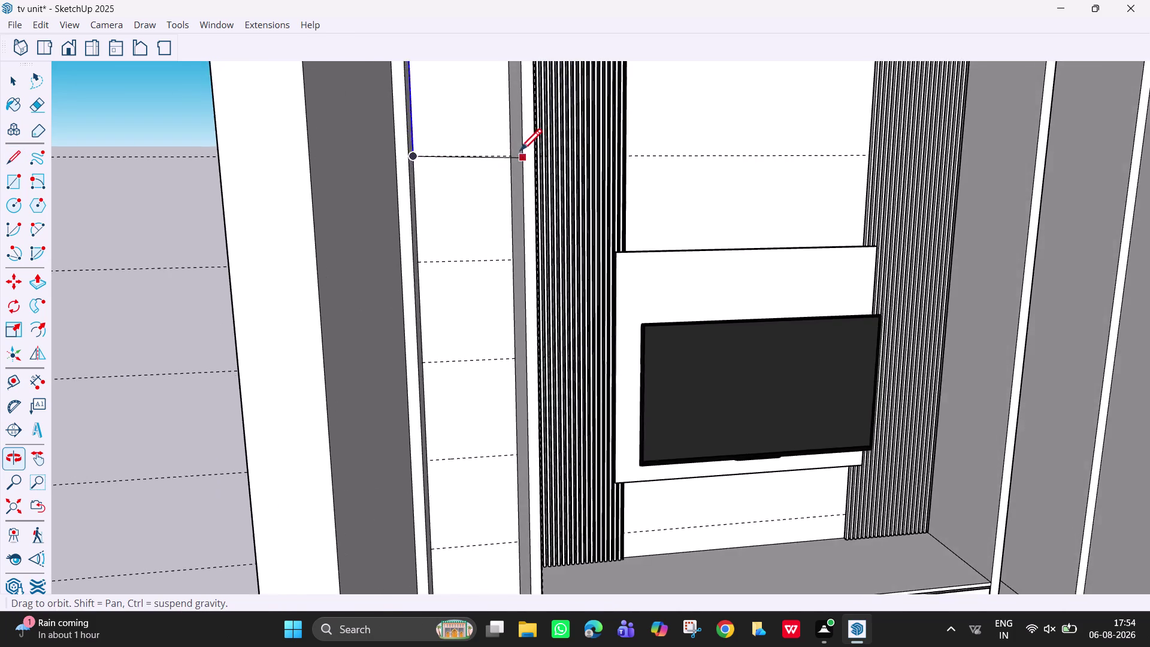
scroll(up, 3)
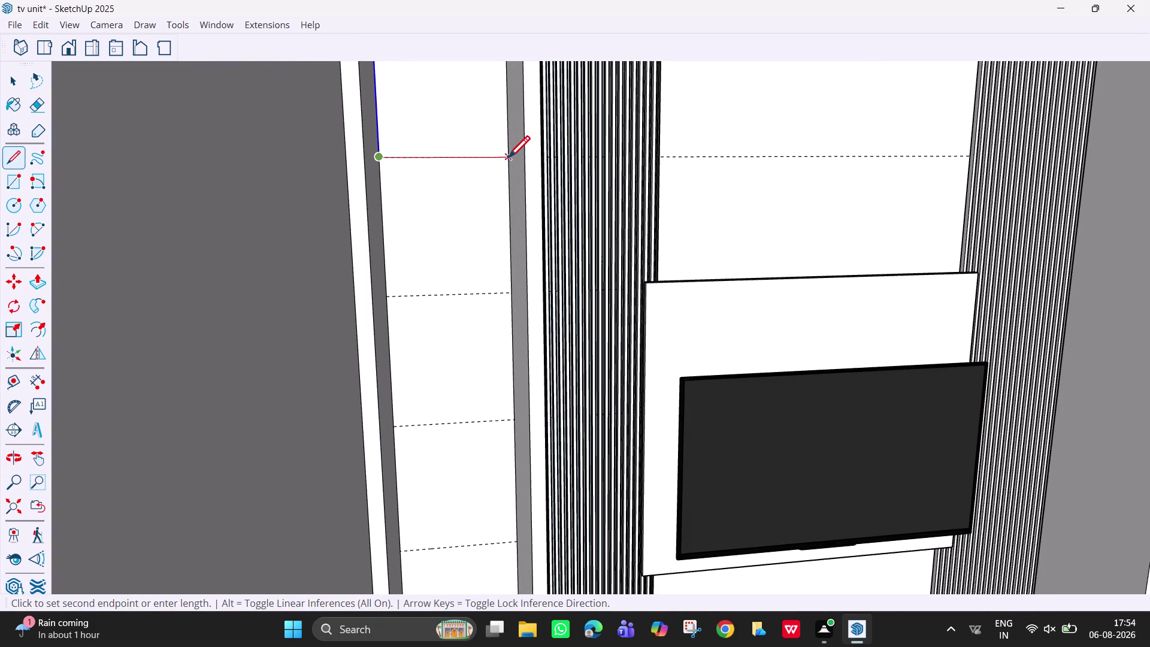
click(508, 159)
key(space)
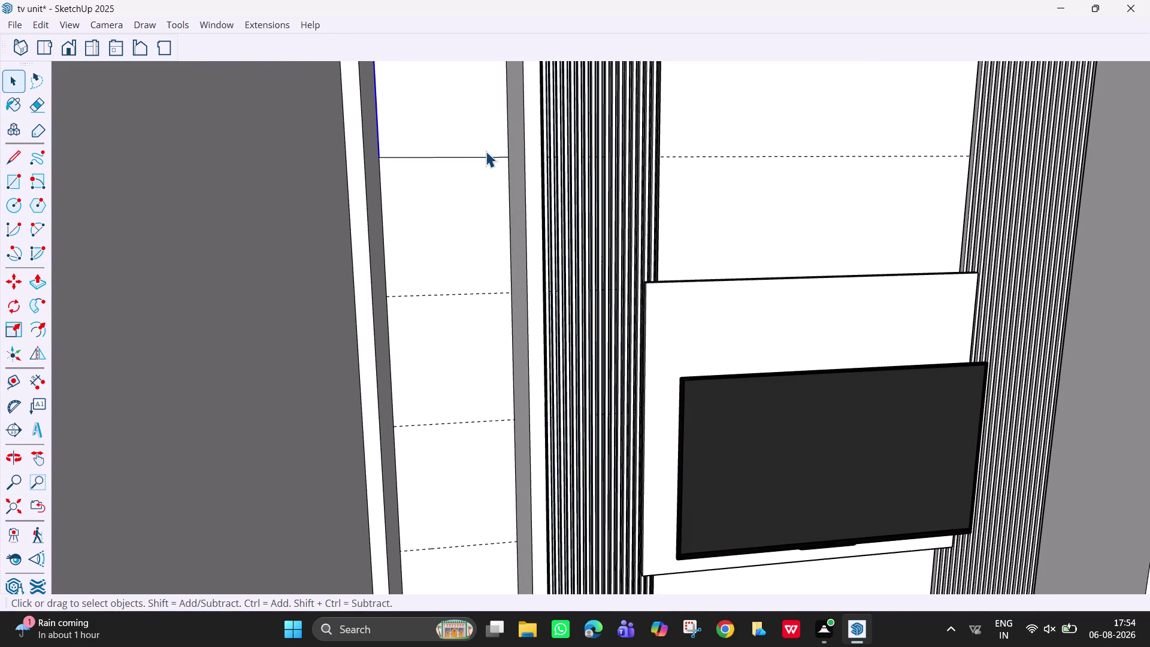
Select the new shelf edge and pick it up with Move.
scroll(up, 3)
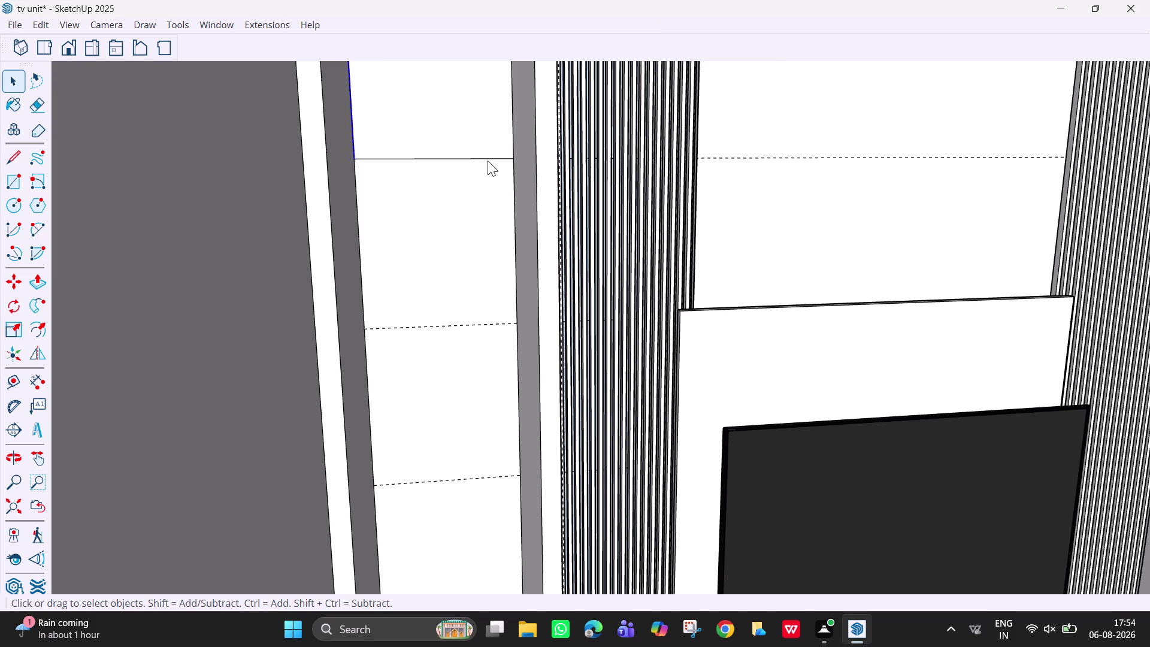
click(488, 161)
key(m)
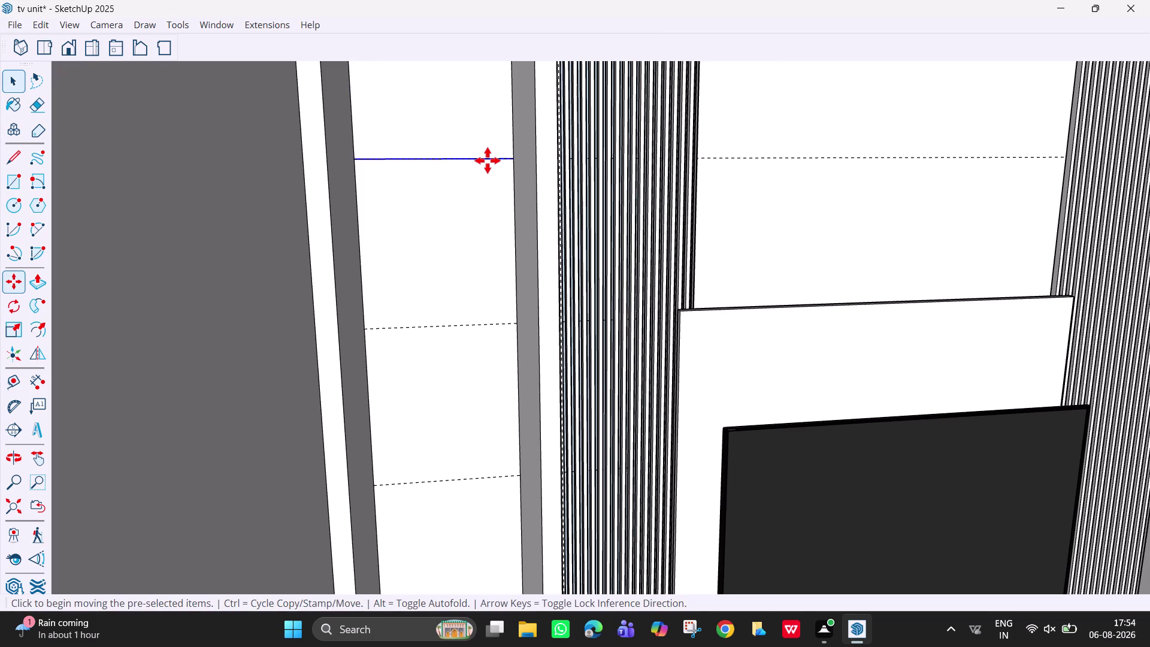
click(514, 162)
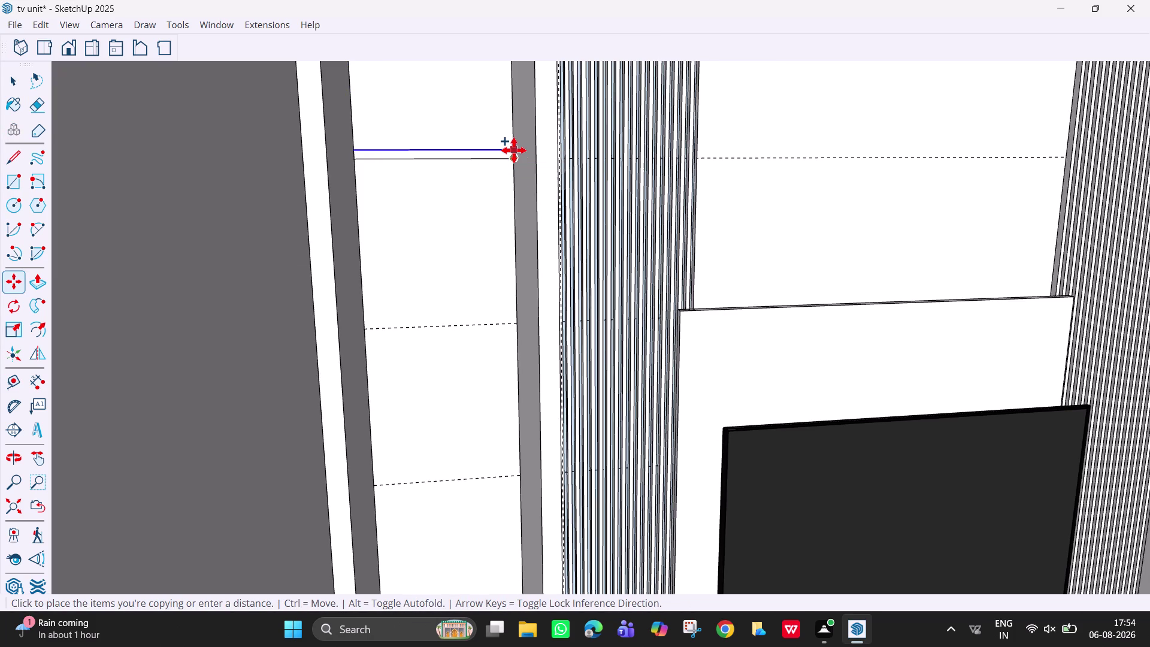
Make parallel copies of the shelf edge at 5 mm and 10 mm offsets.
text(5mm)
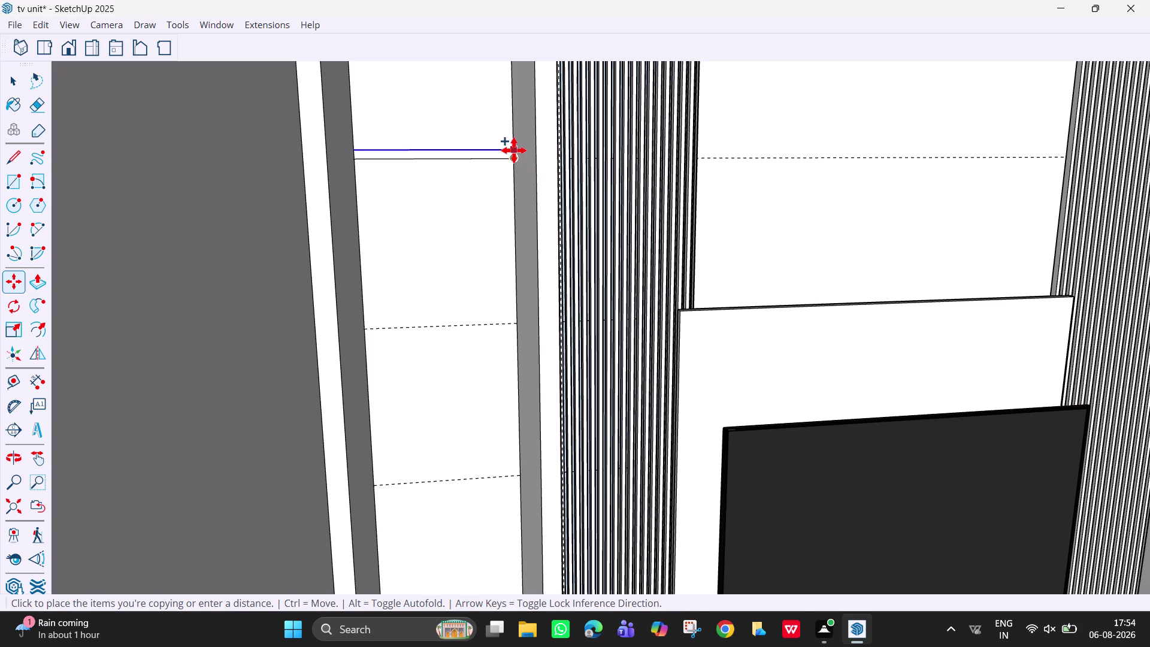
key(Return)
scroll(up, 3)
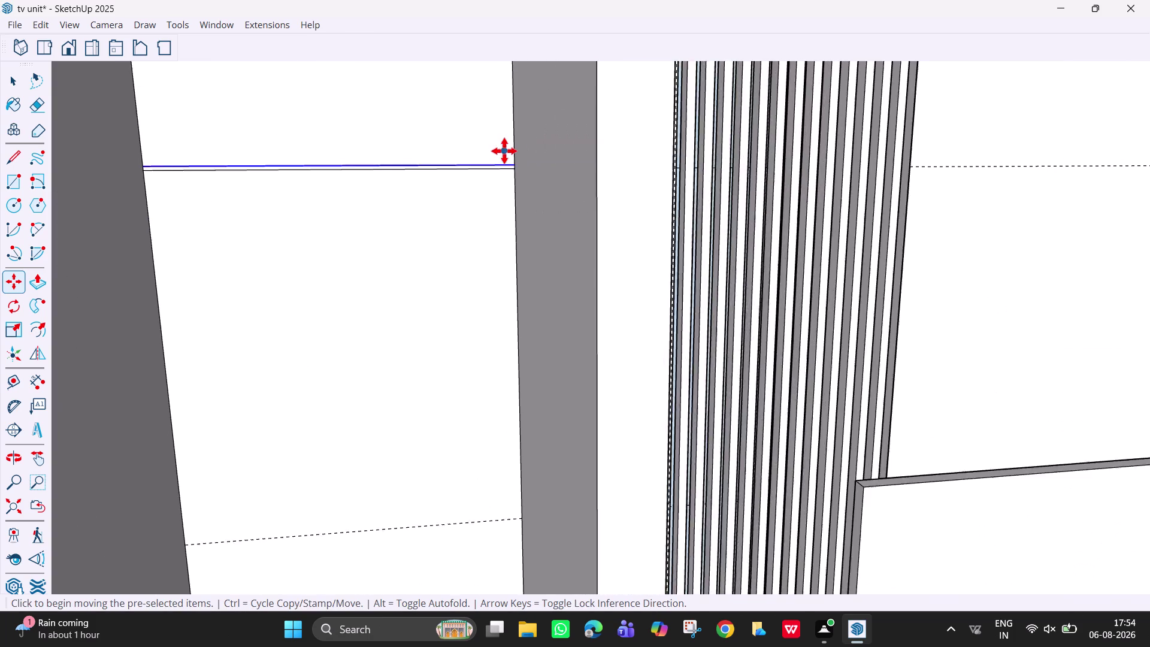
click(517, 167)
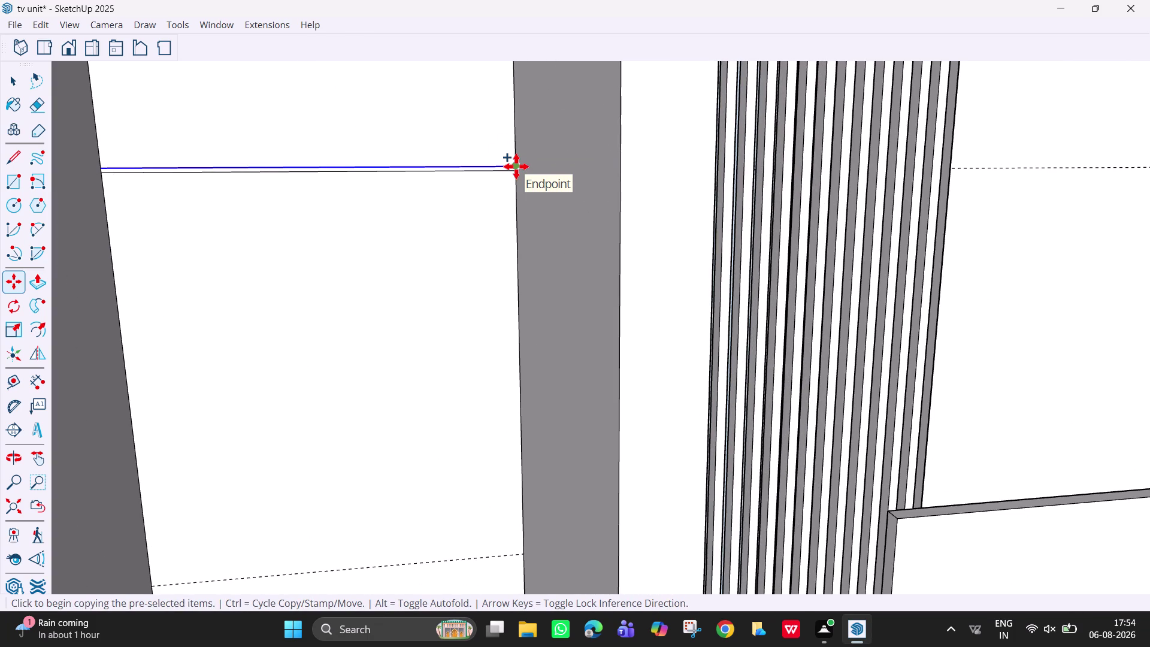
key(5)
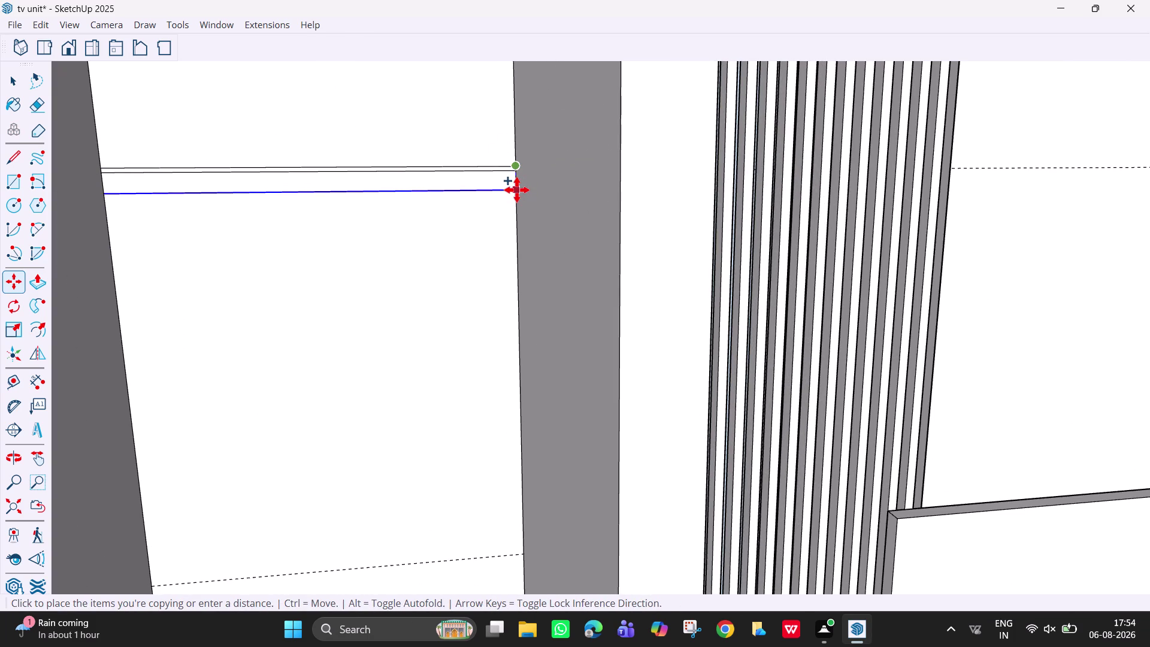
key(BackSpace)
text(100)
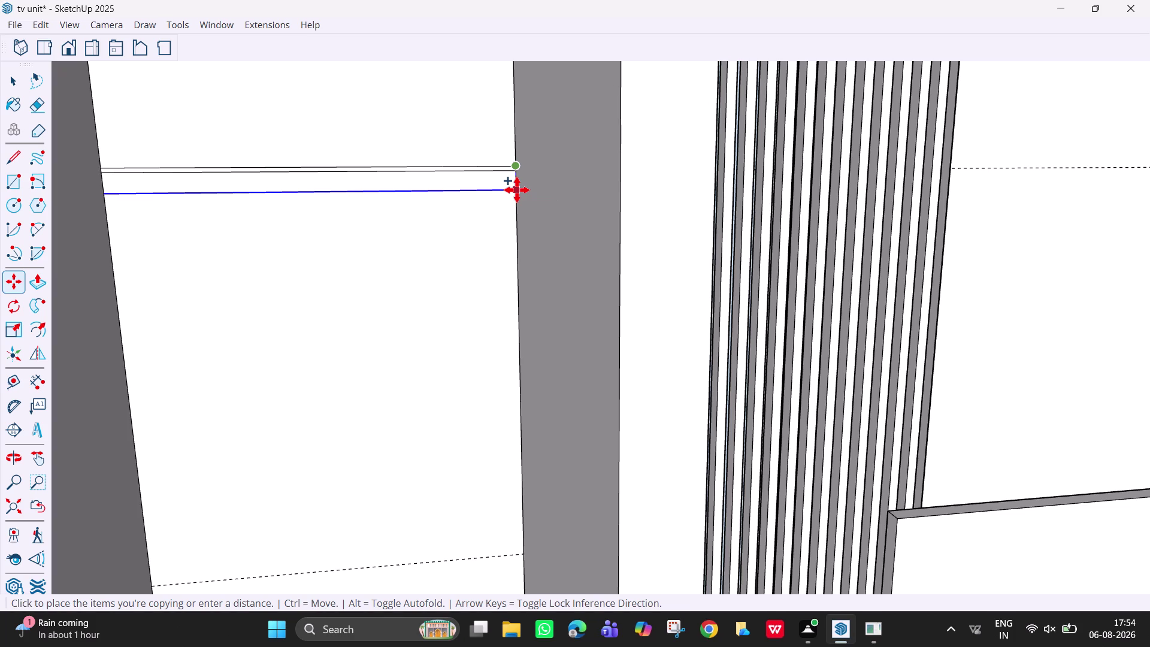
key(BackSpace)
text(mm)
key(Return)
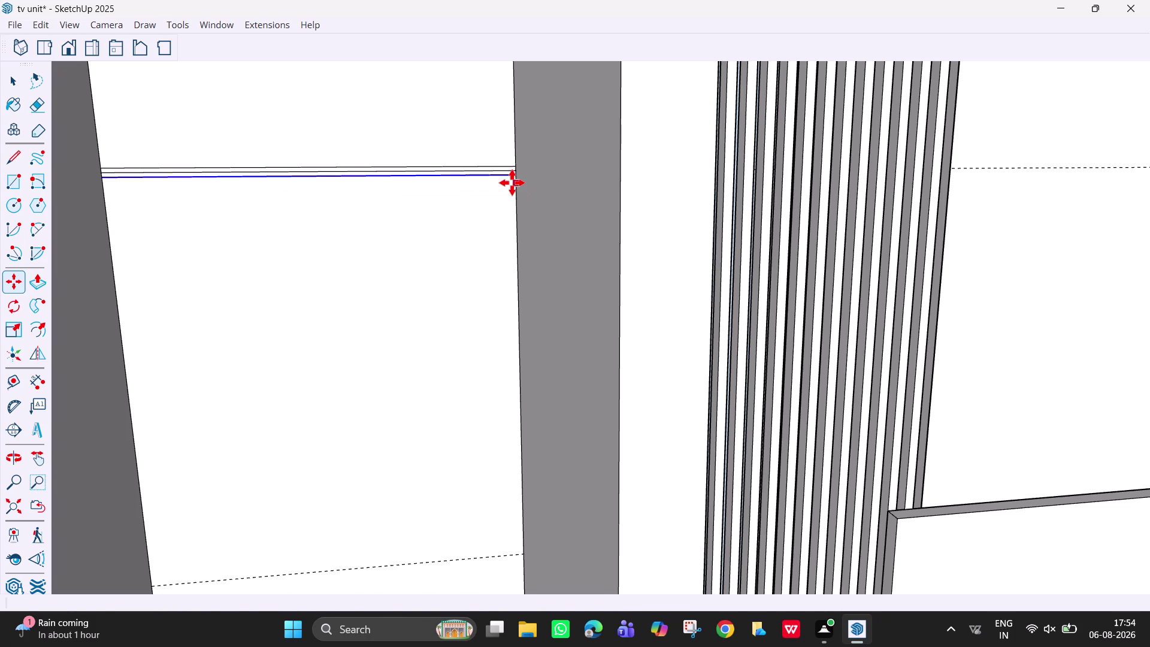
Erase the stray extra copy of the shelf edge.
key(space)
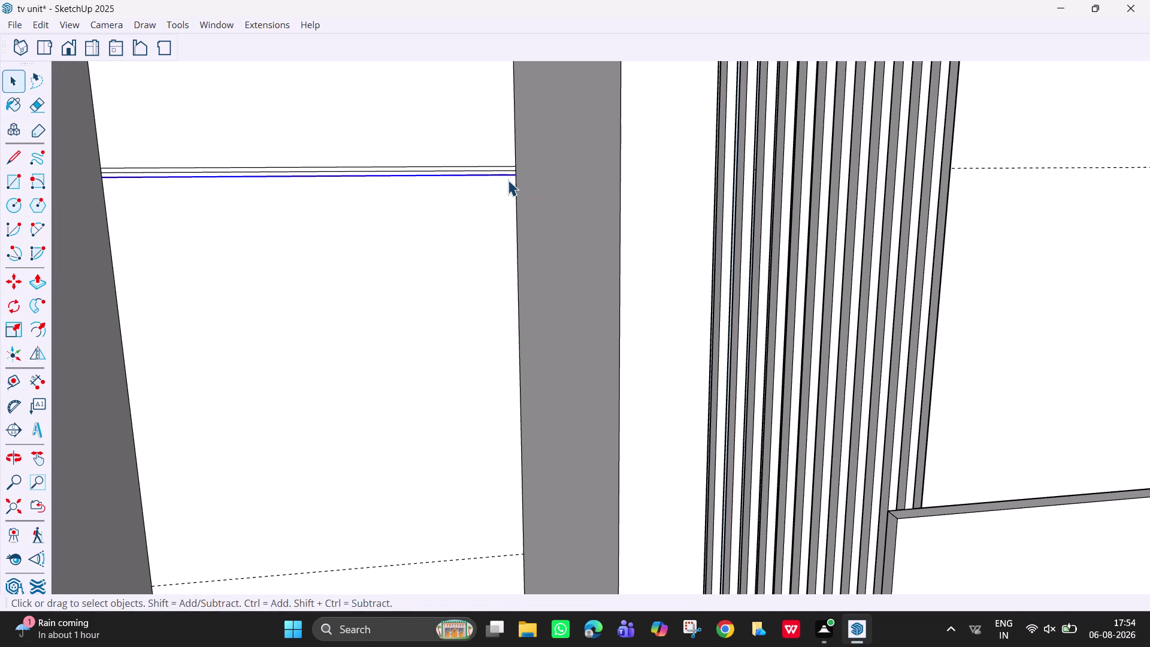
text(e)
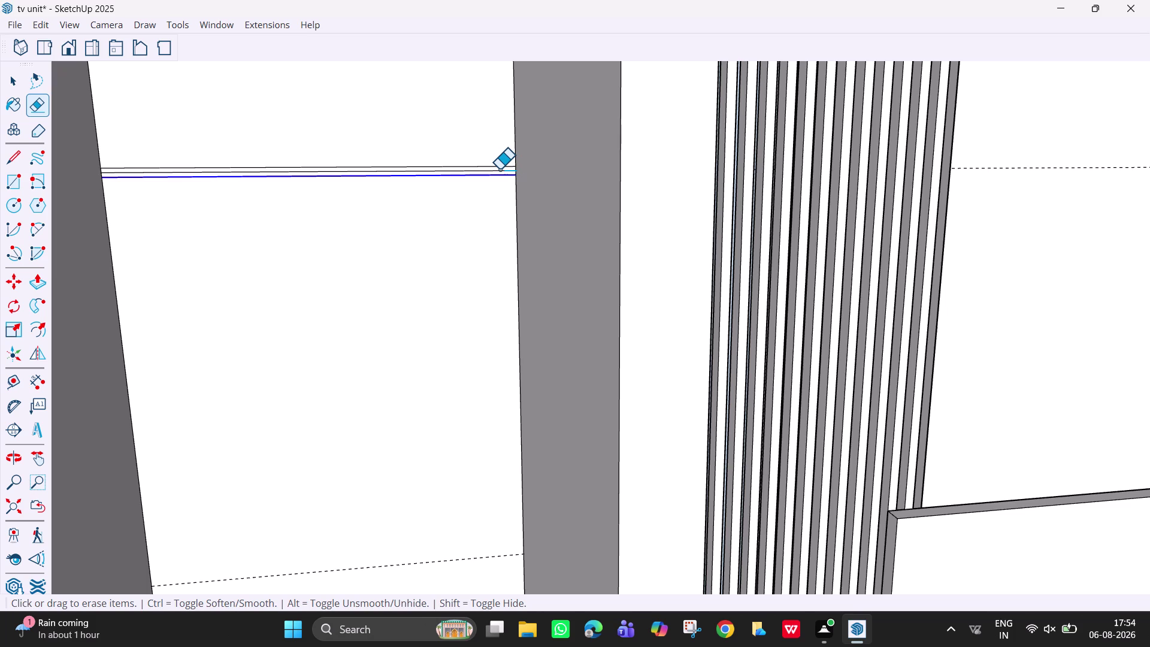
key(Escape)
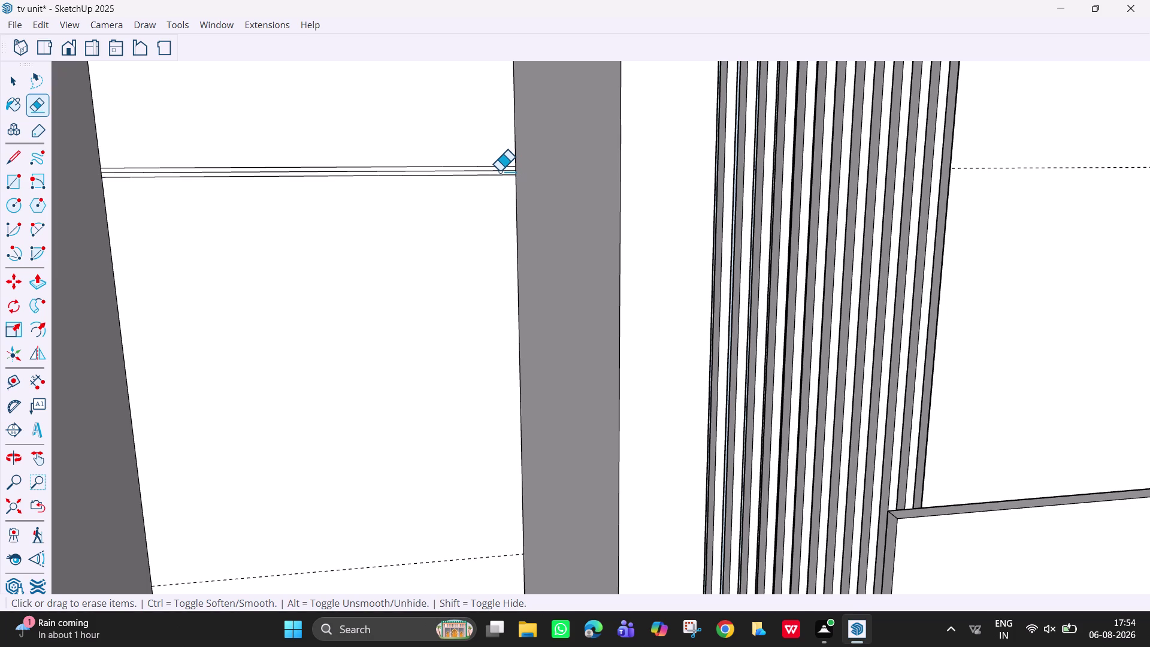
click(498, 169)
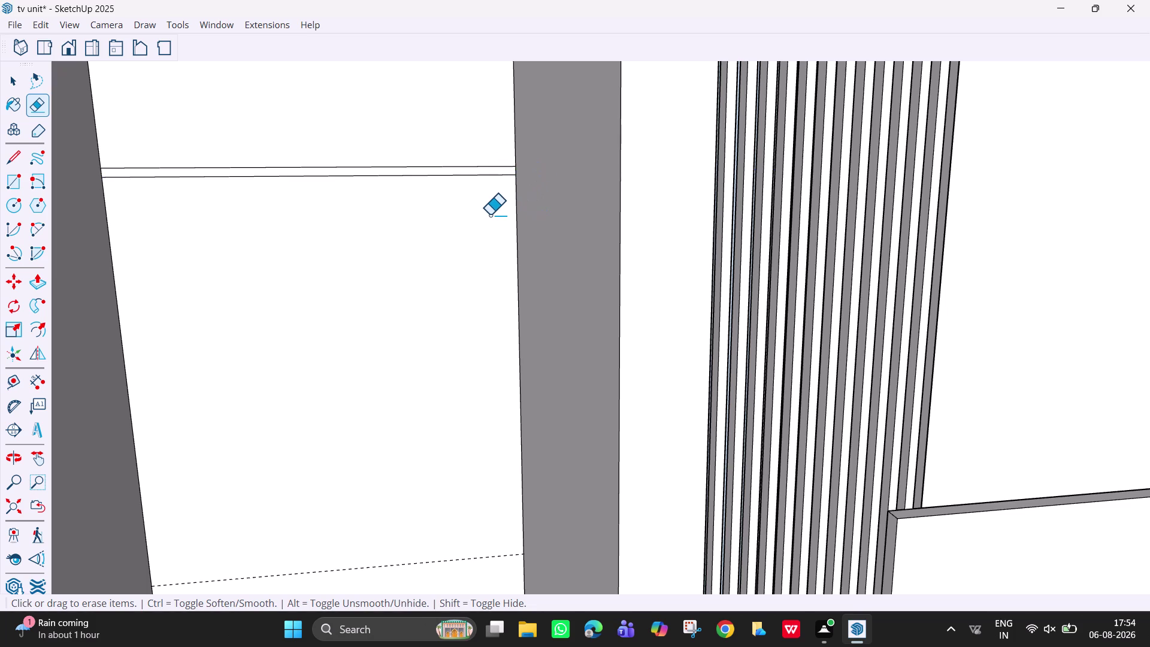
Pan and zoom across the left shelf bay below the thin shelf strip.
scroll(down, 3)
middle_drag(463, 421, 446, 370)
key(h)
drag(434, 425, 438, 271)
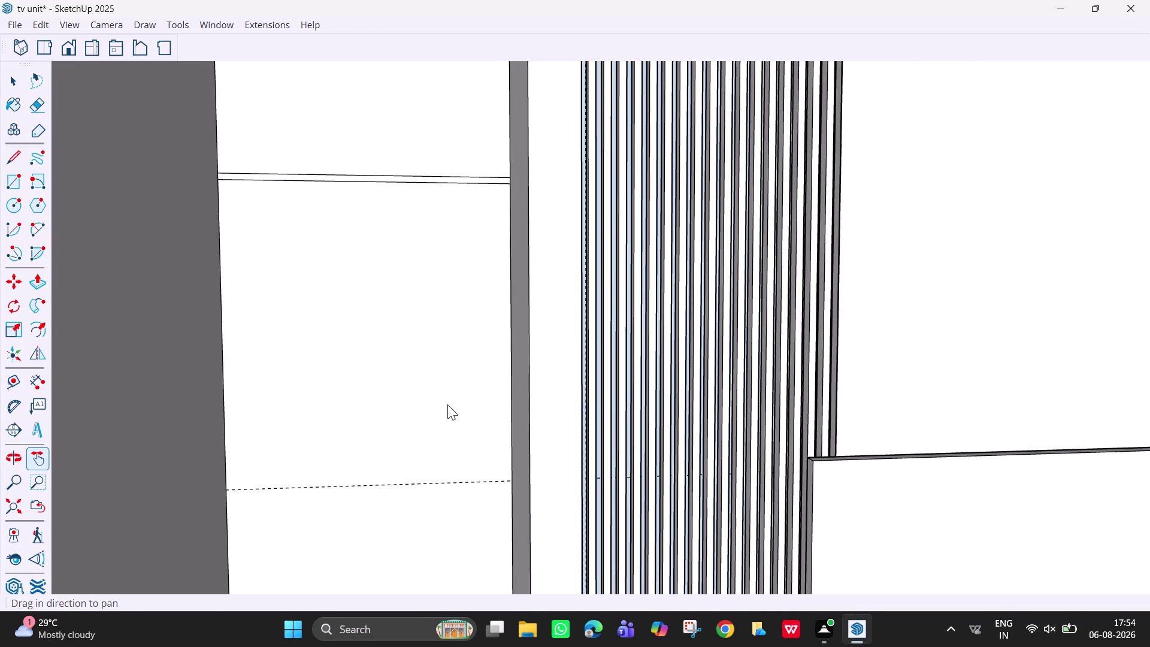
key(h)
drag(449, 450, 449, 438)
click(450, 430)
key(h)
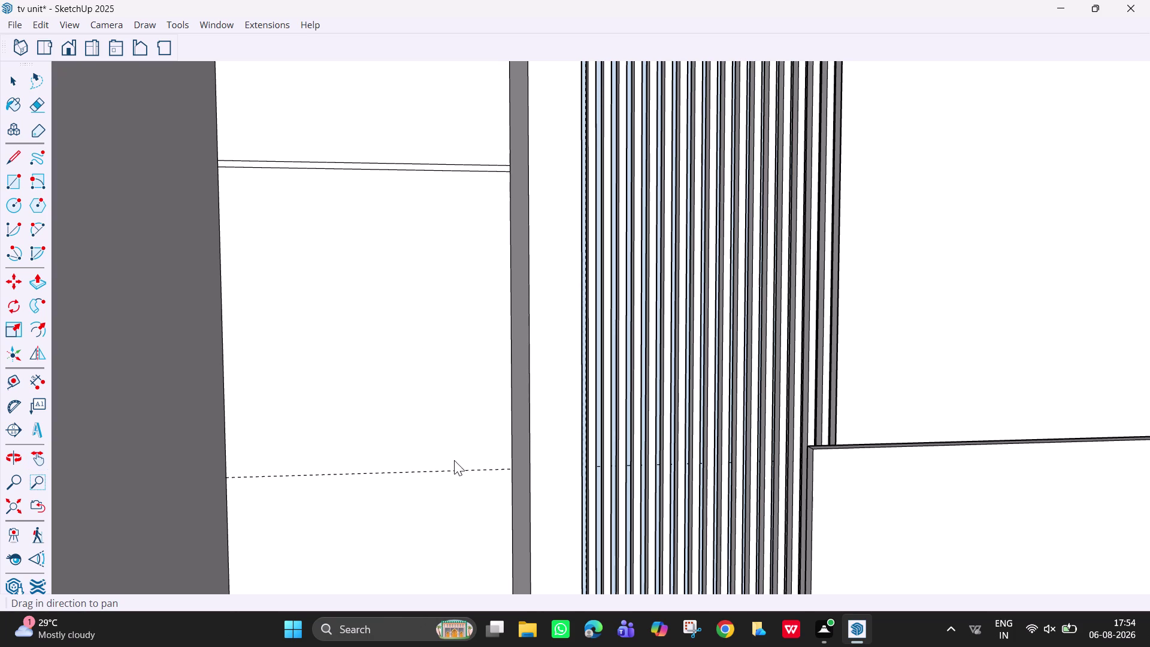
key(h)
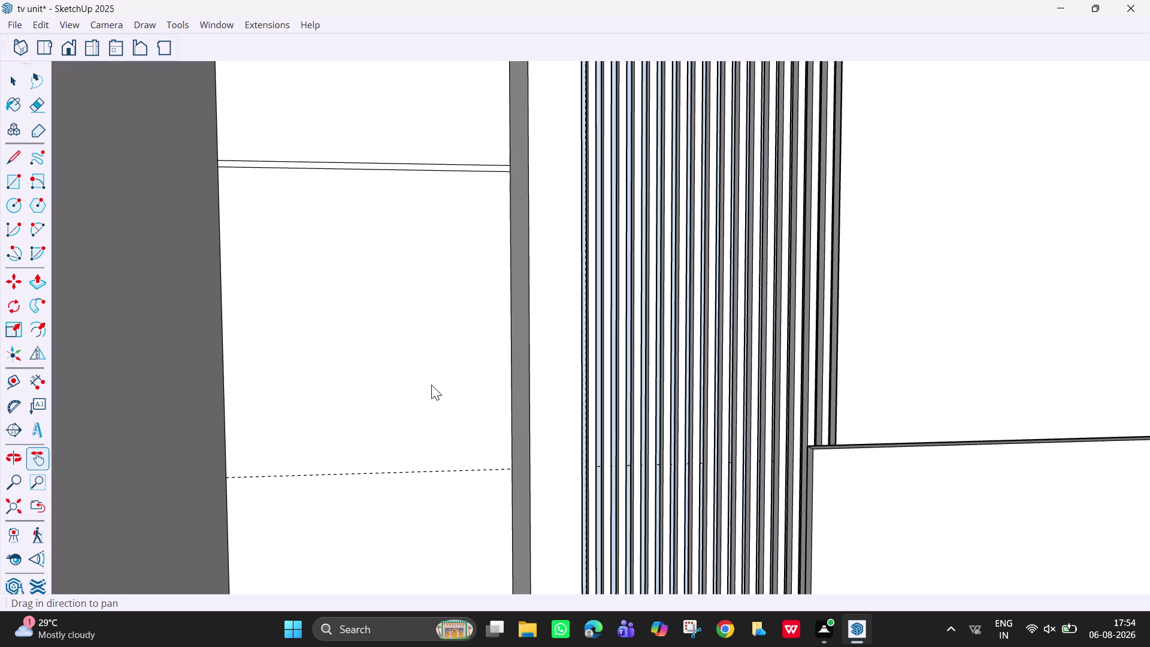
click(432, 385)
scroll(down, 3)
key(h)
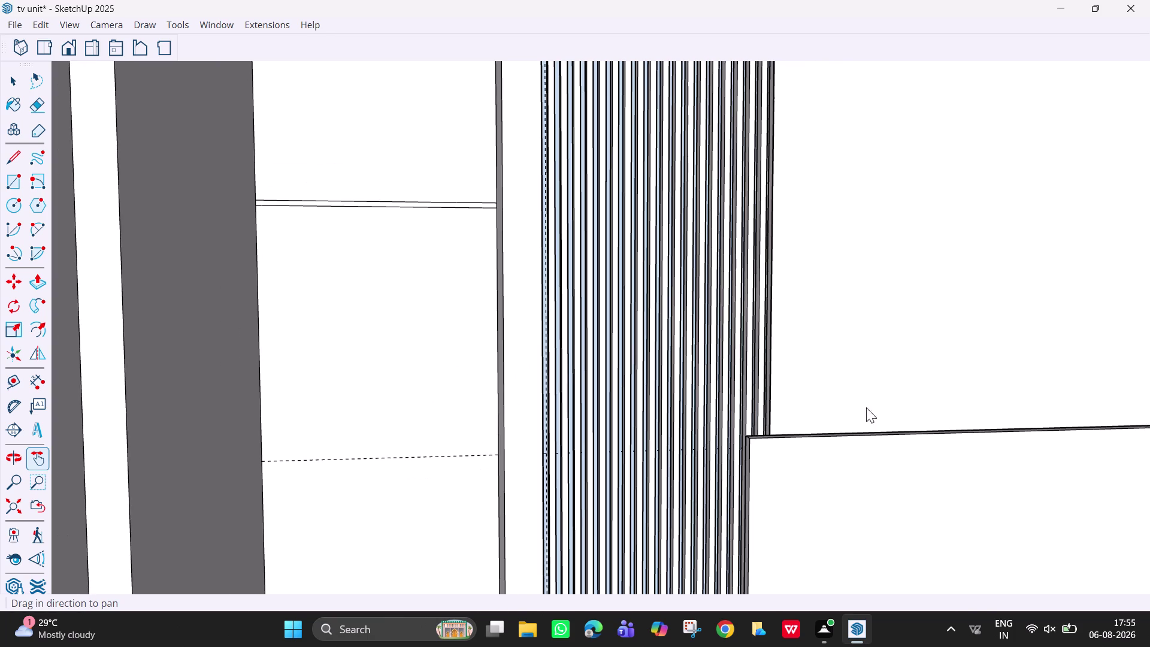
scroll(down, 3)
key(h)
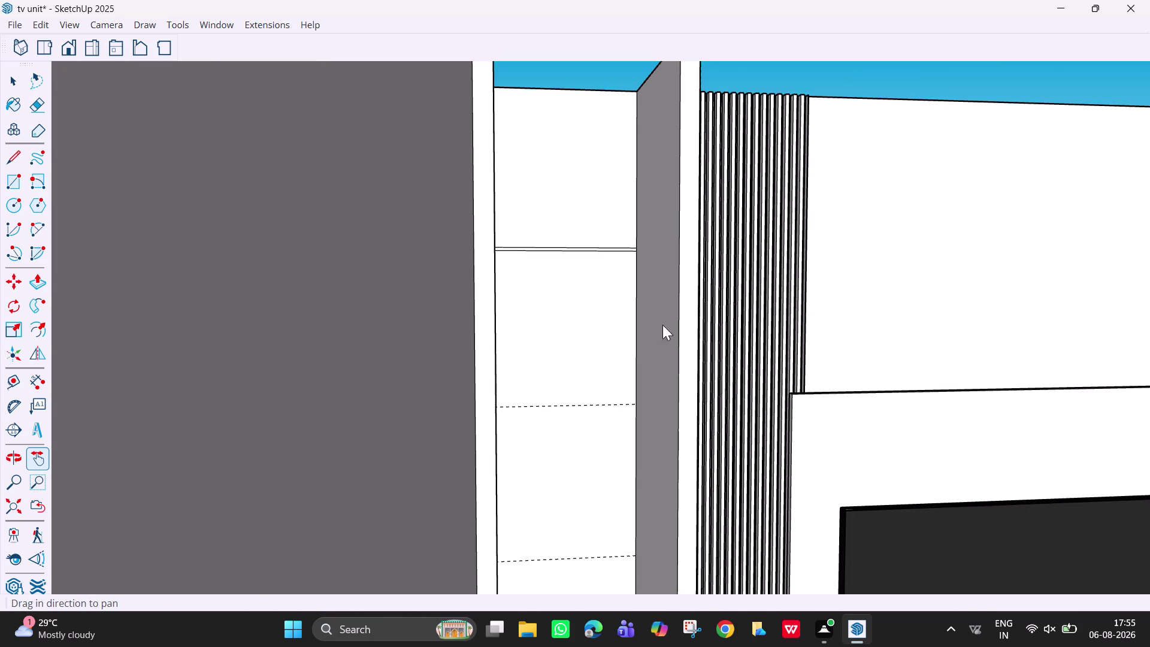
Cancel the active tool and pan to centre the compartment beside the fluted panel.
key(Escape)
key(Escape)
key(Escape)
key(Escape)
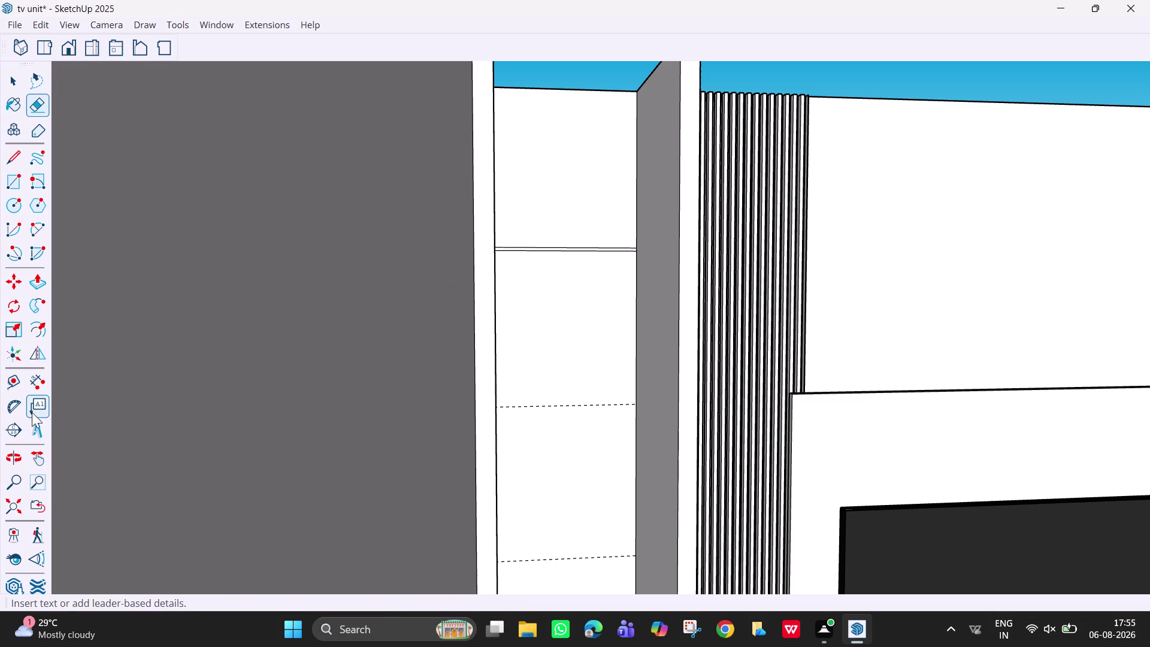
click(38, 456)
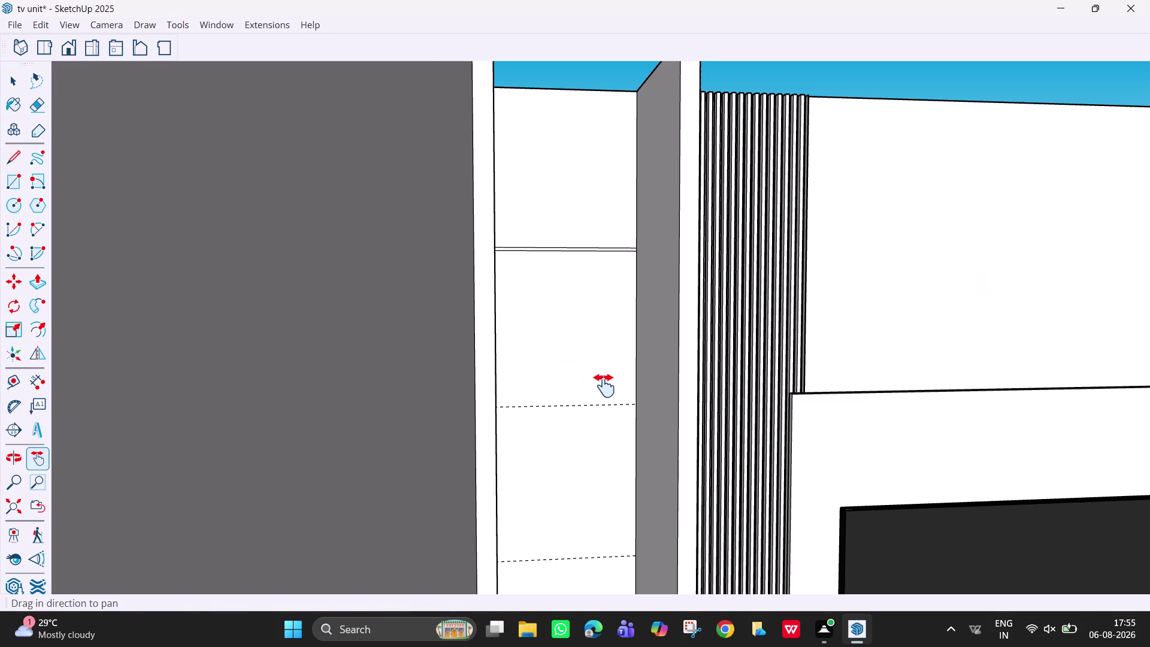
drag(605, 386, 512, 295)
scroll(up, 3)
drag(500, 329, 489, 341)
text(h h)
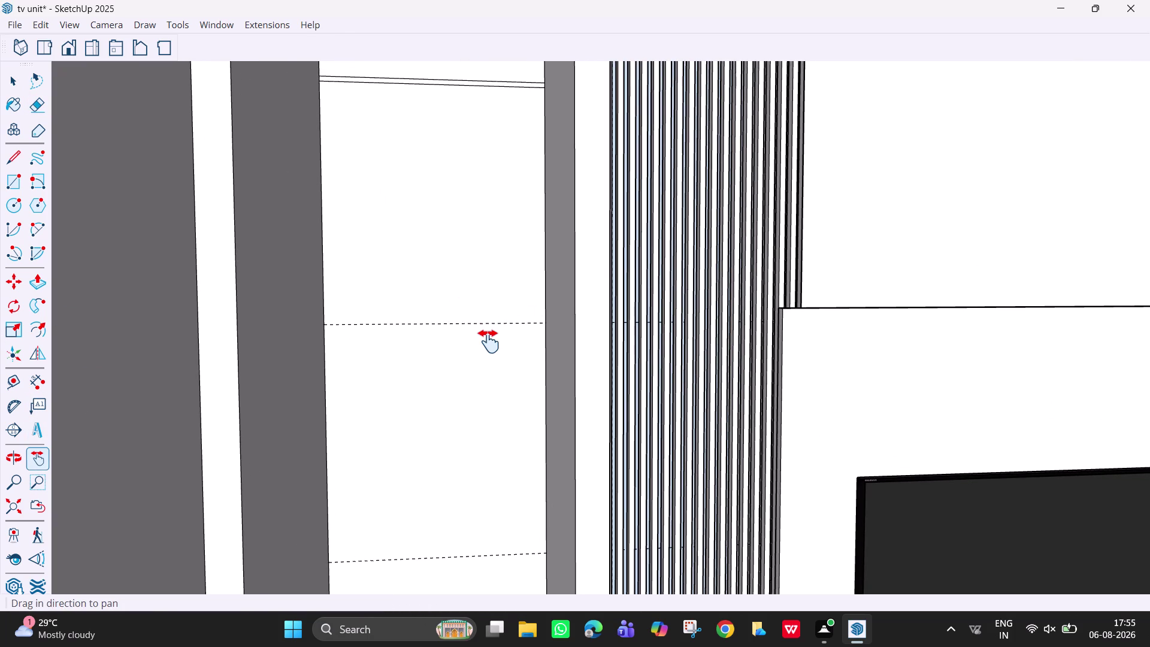
key(l)
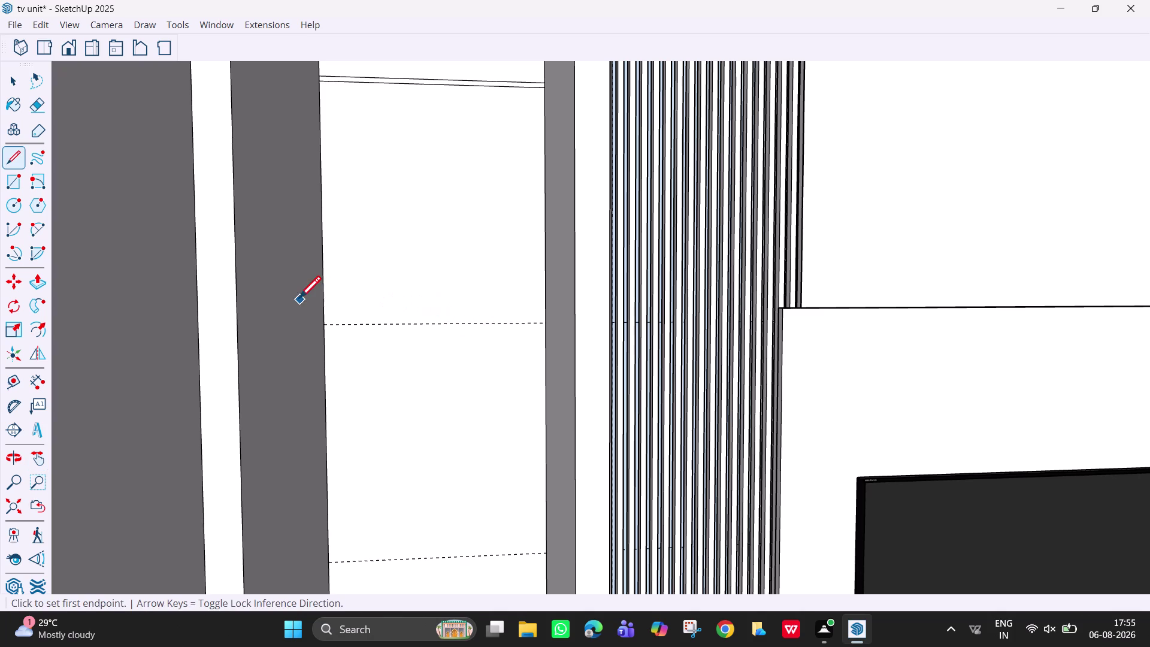
click(325, 326)
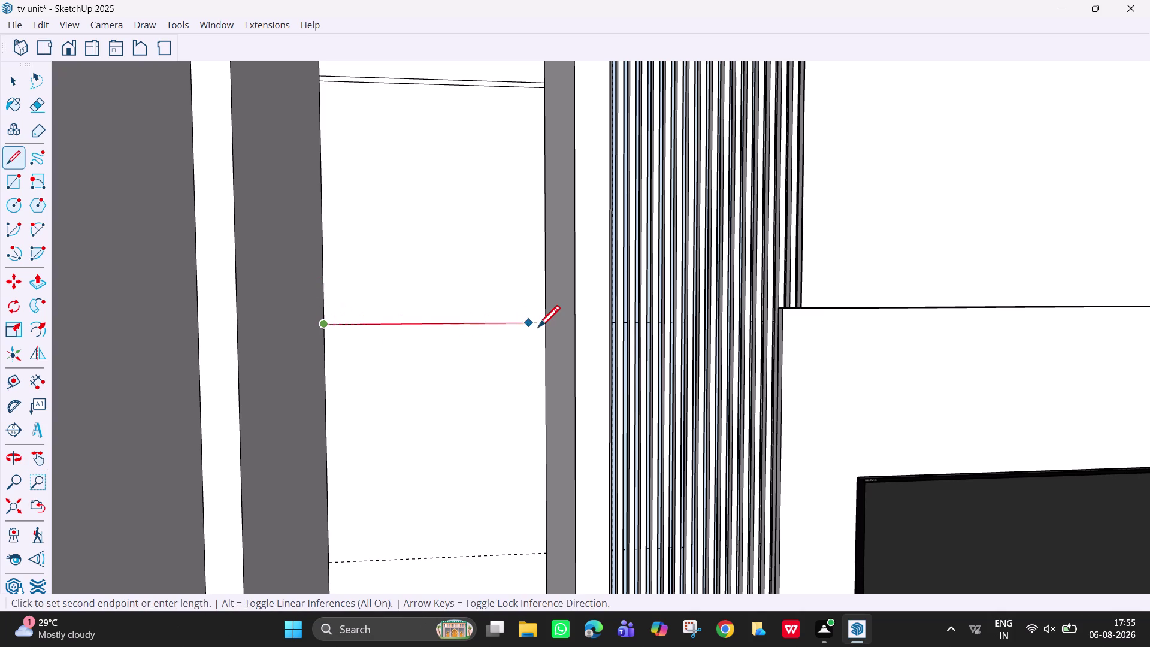
scroll(up, 3)
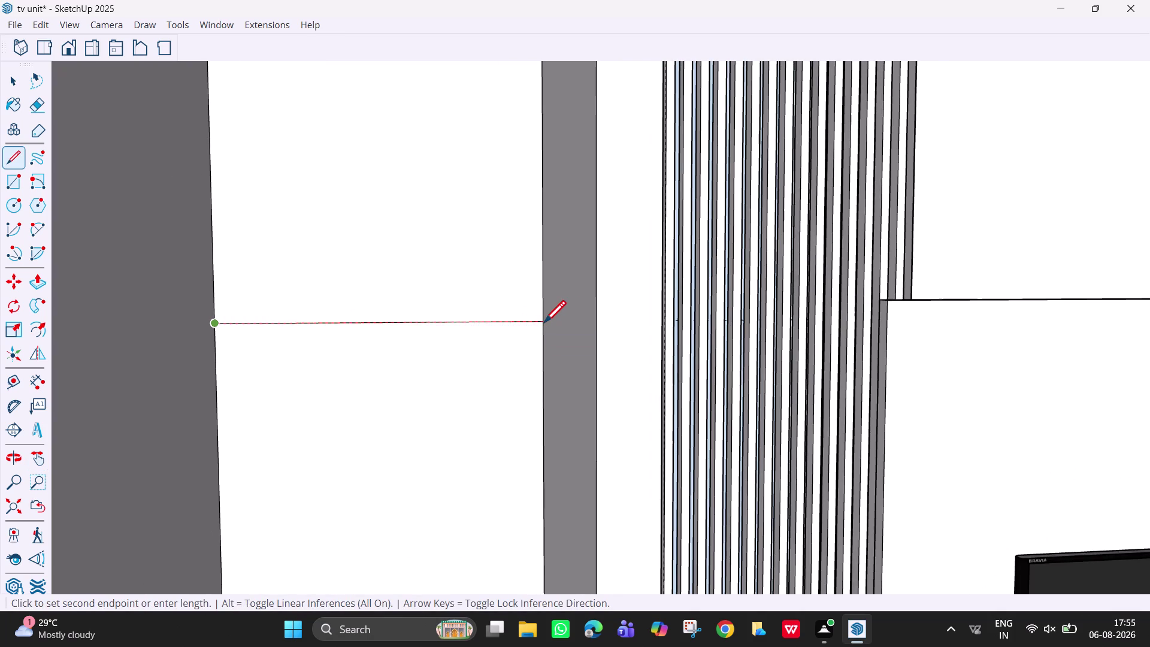
click(543, 325)
key(Escape)
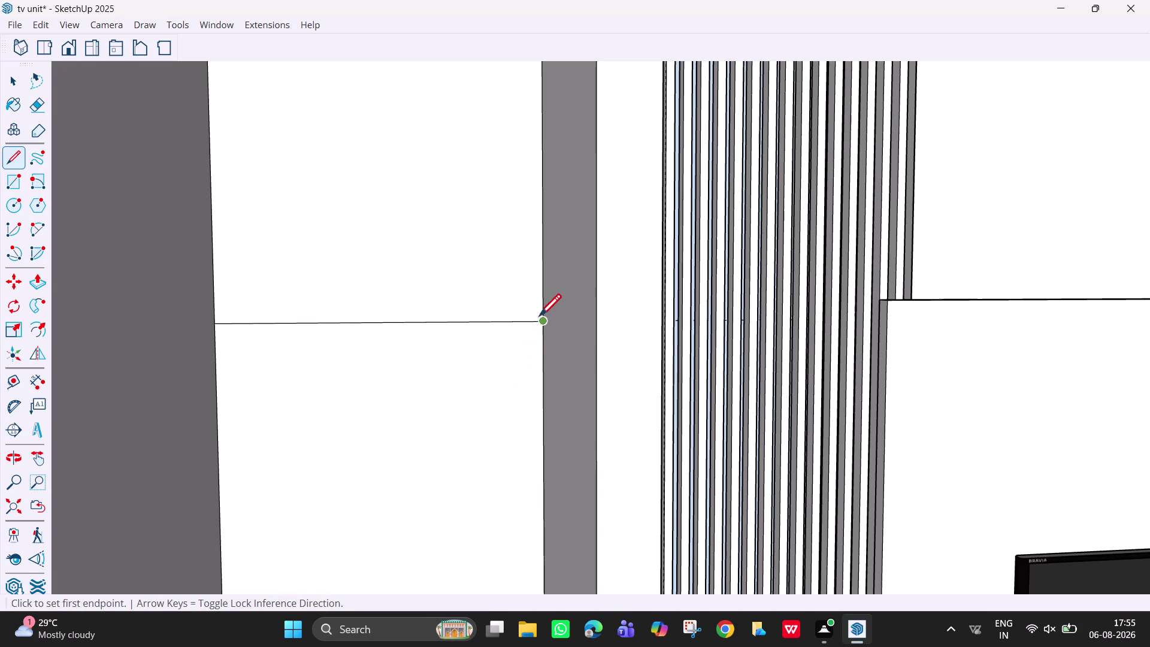
key(space)
click(540, 324)
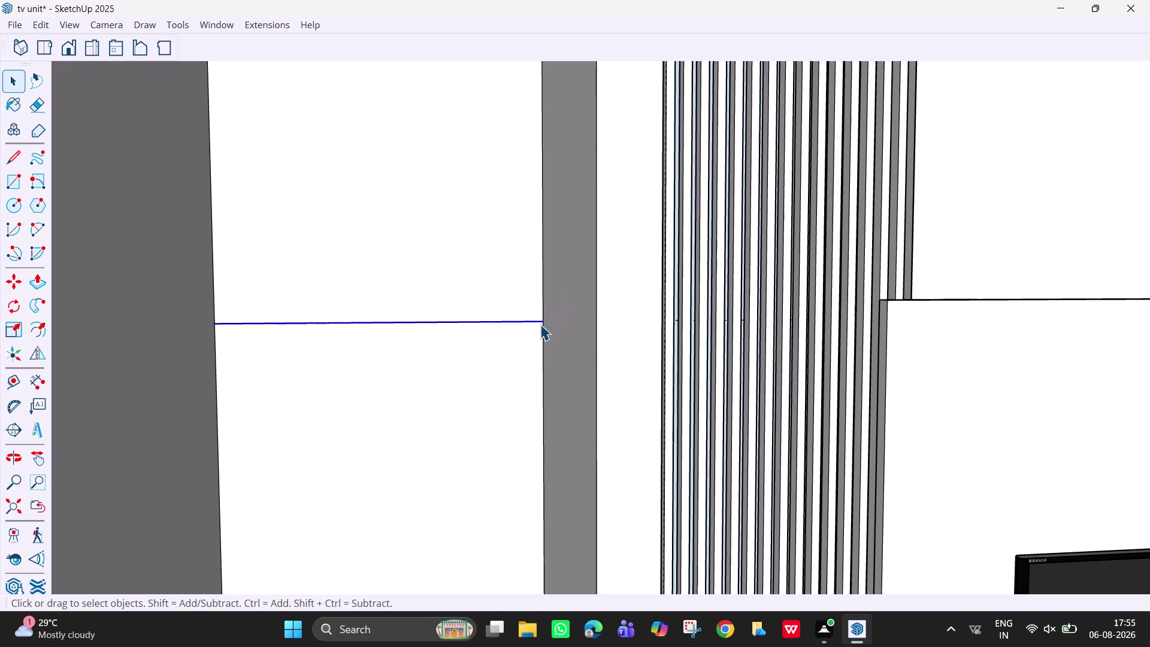
key(m)
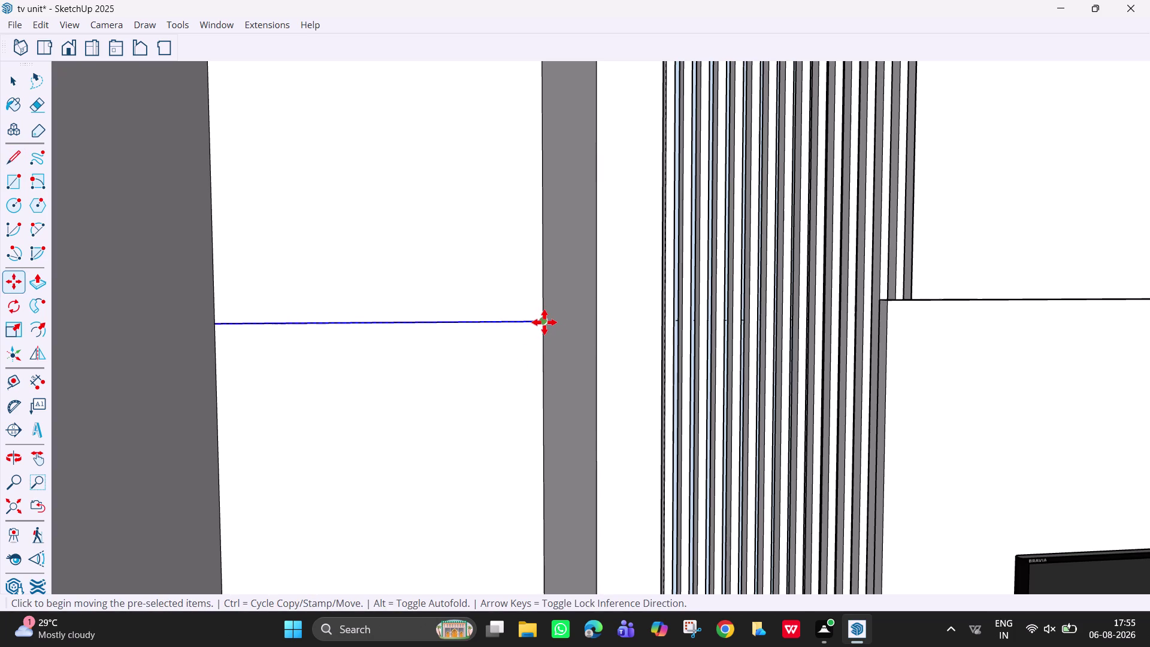
click(545, 322)
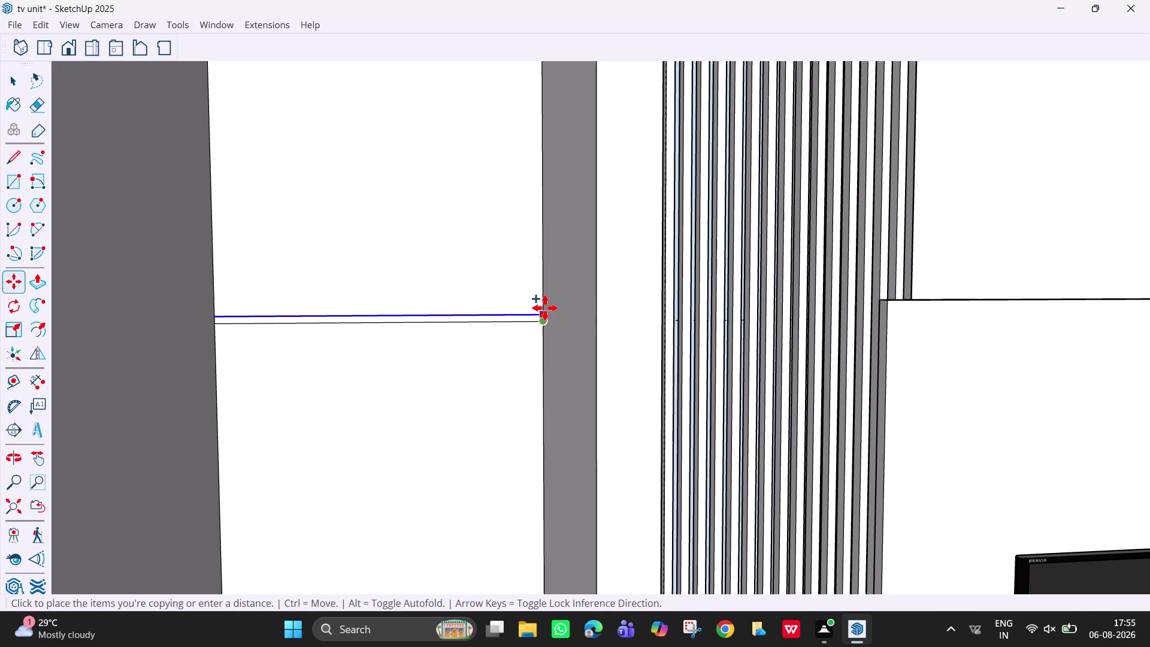
scroll(down, 3)
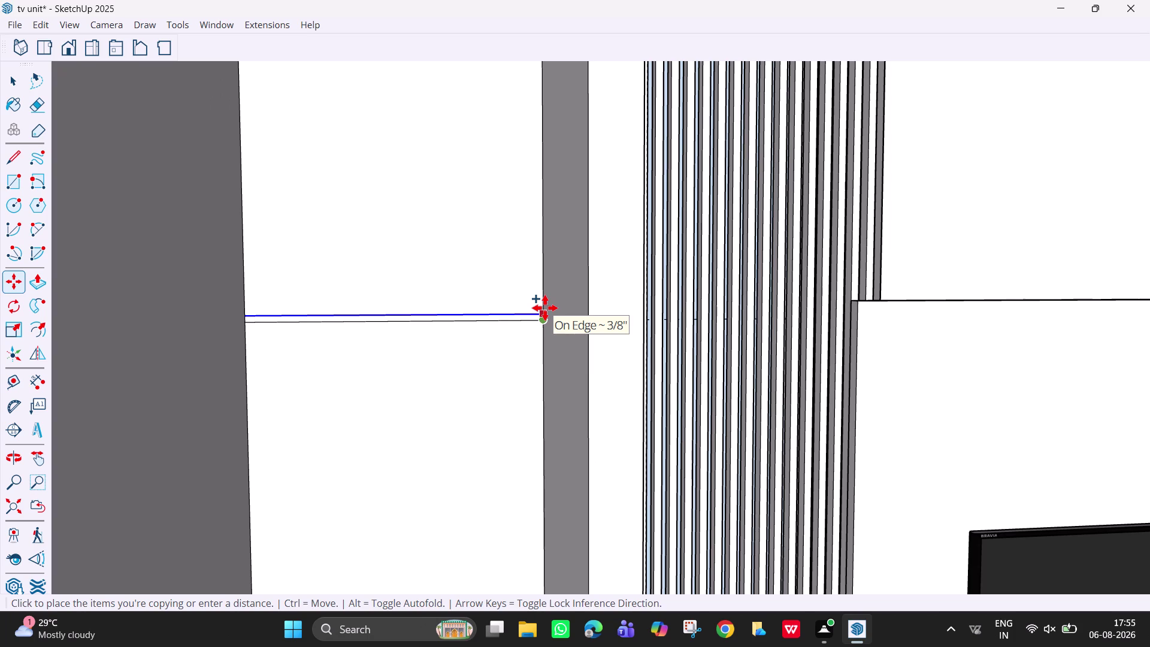
key(Escape)
key(Escape)
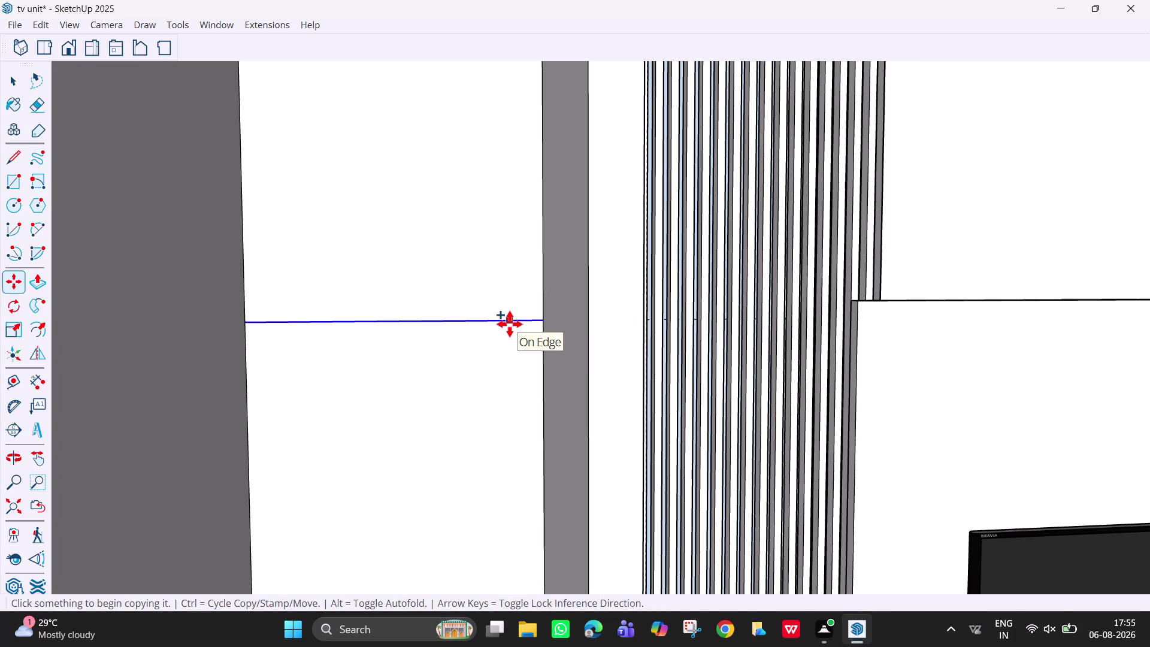
key(ctrl+z)
key(space)
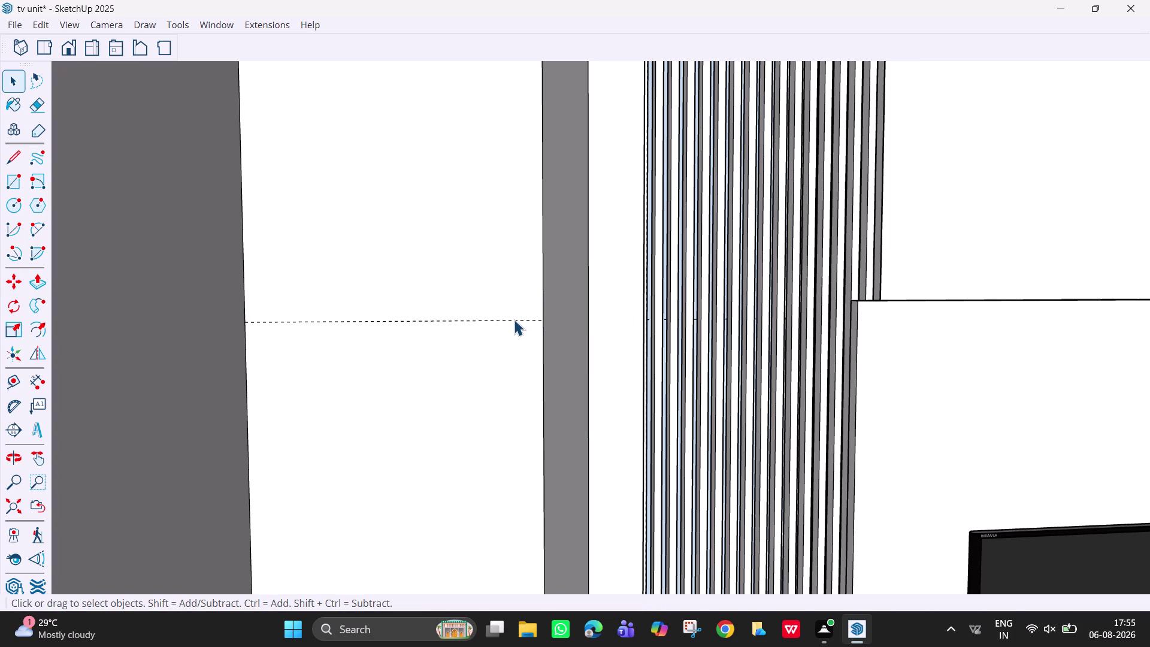
Copy the compartment guide line with Move at 5 mm and 10 mm offsets.
click(514, 320)
key(m)
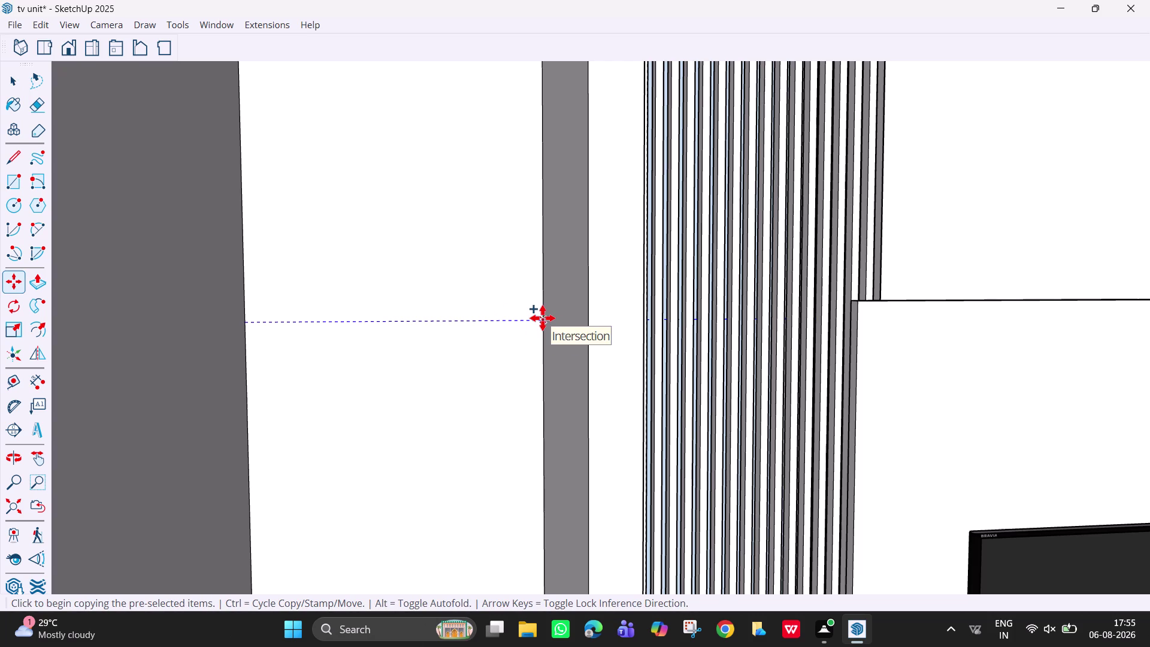
click(542, 318)
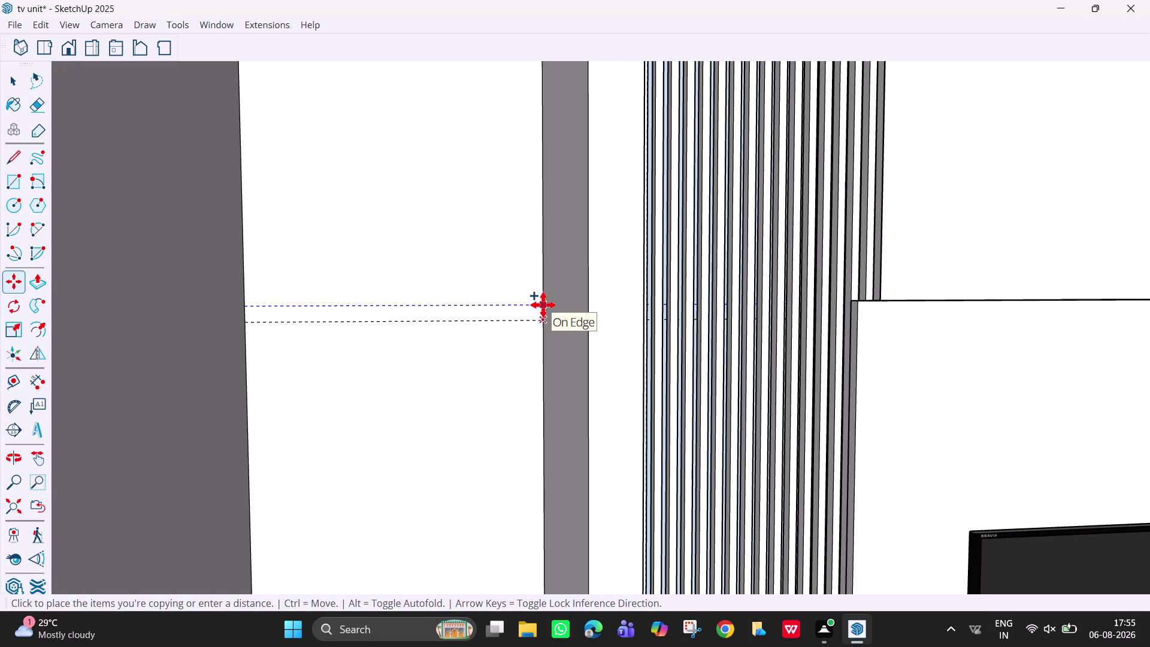
text(5mm)
key(Return)
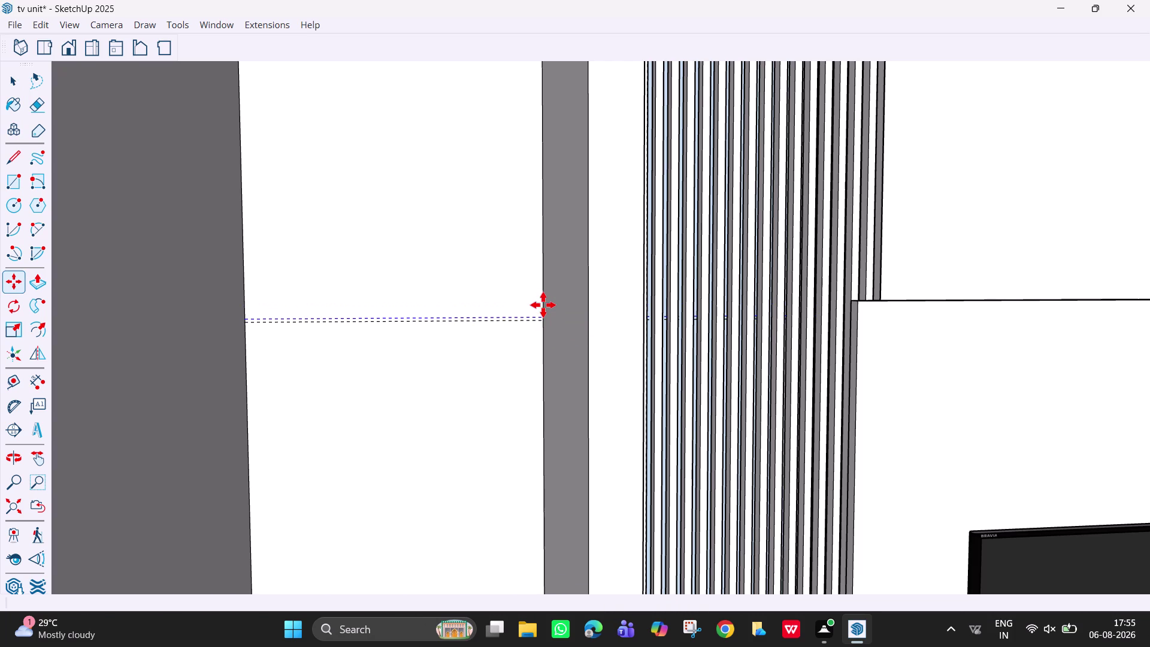
scroll(up, 3)
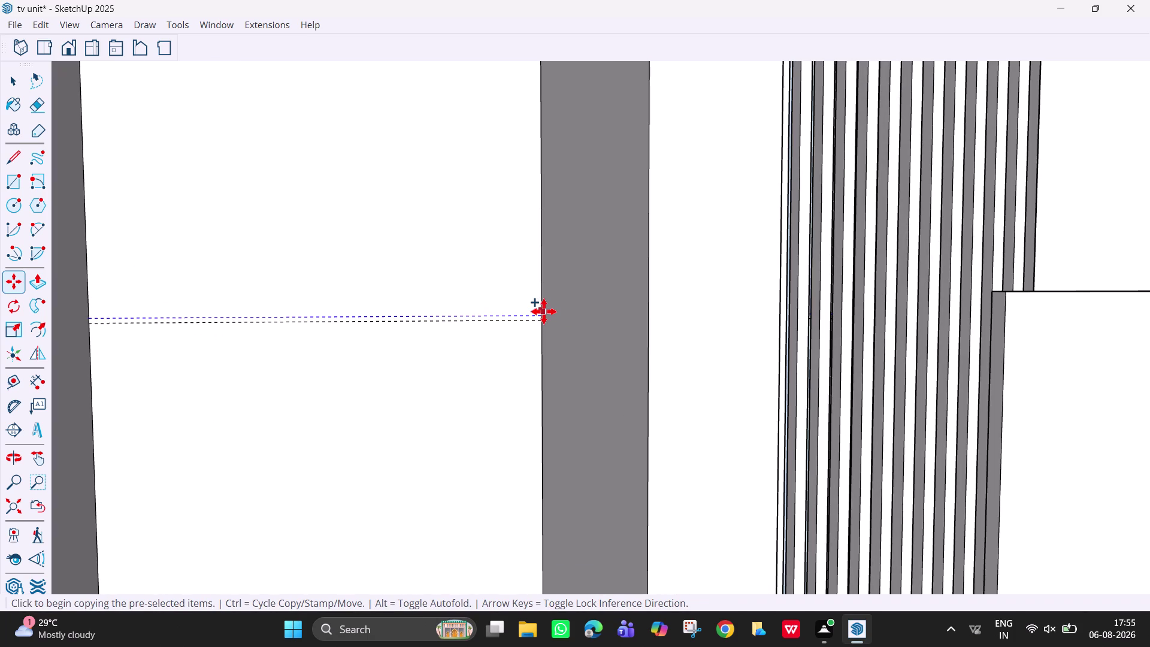
scroll(up, 3)
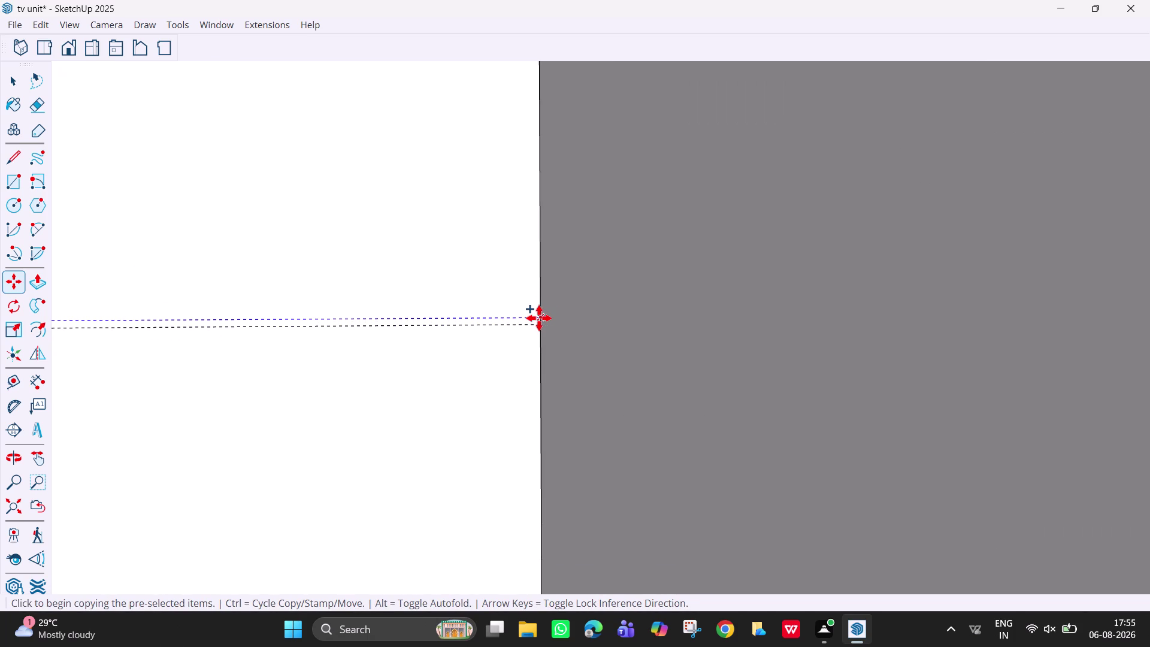
click(540, 319)
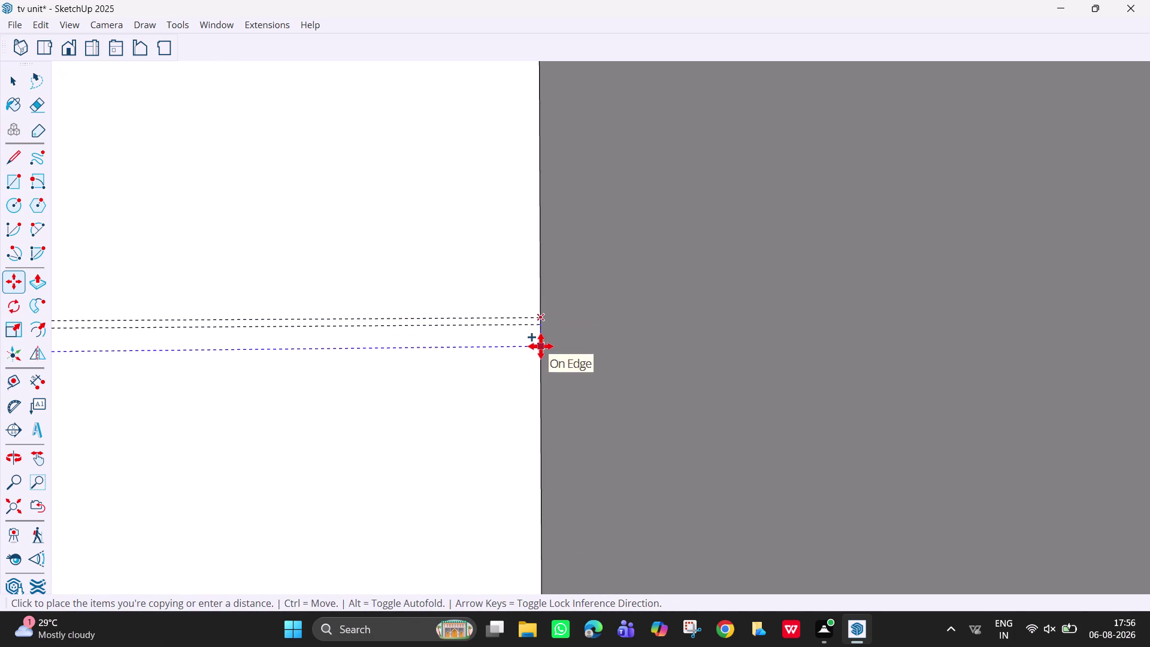
text(10mm)
key(Return)
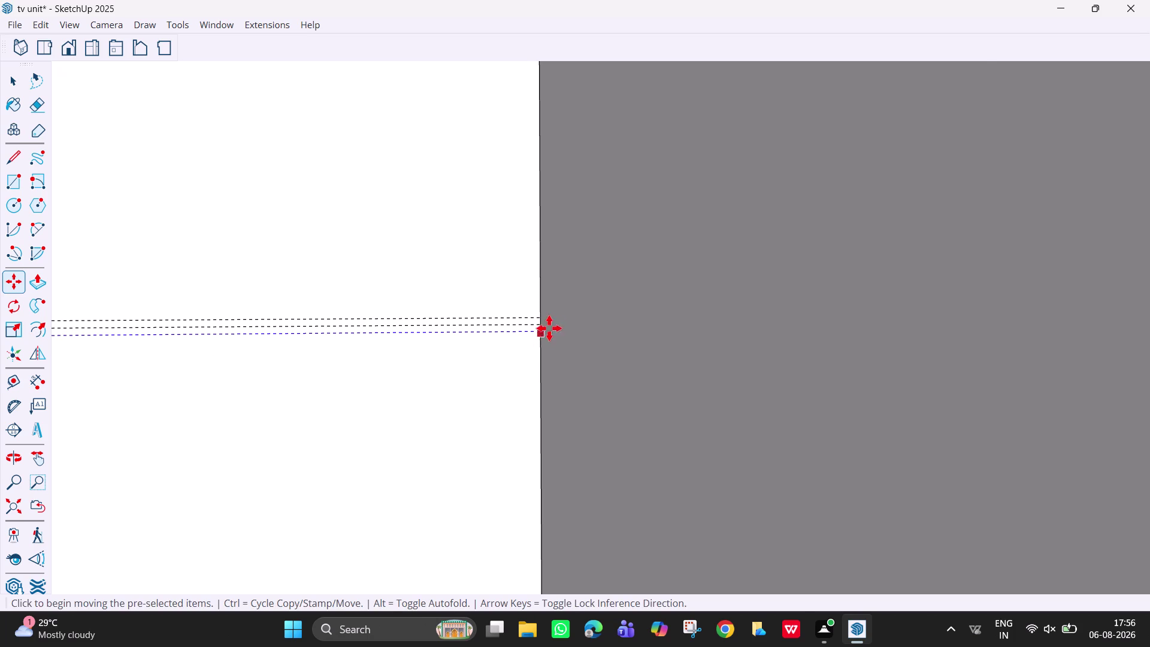
scroll(down, 3)
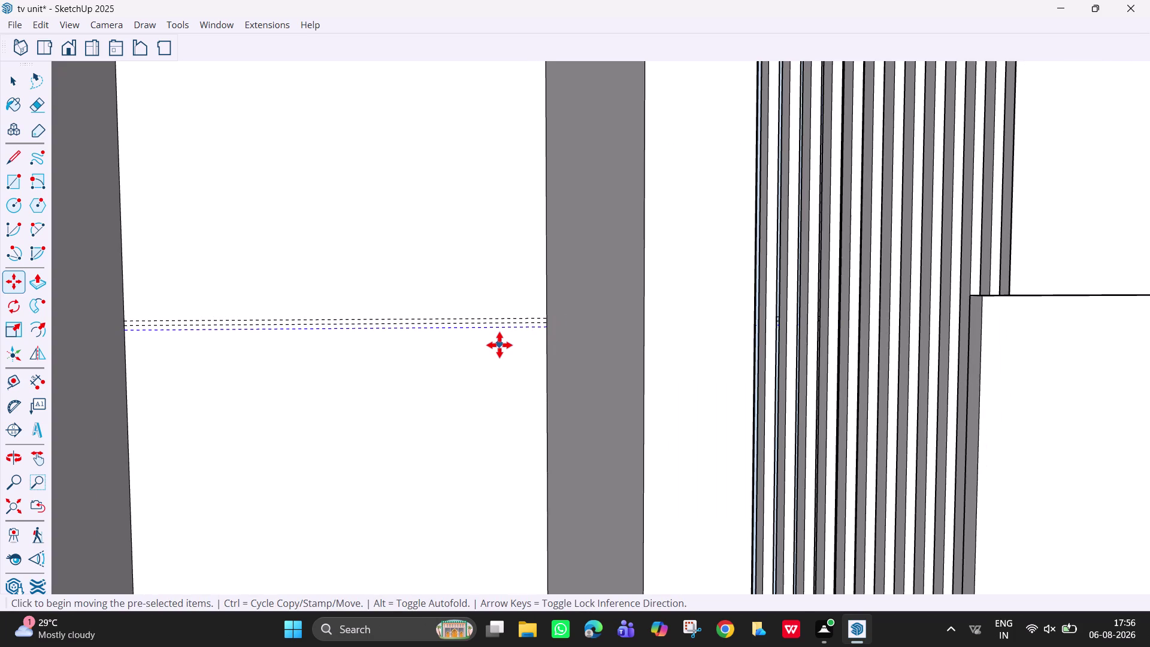
Pan to the next compartment and select its horizontal guide line.
key(h)
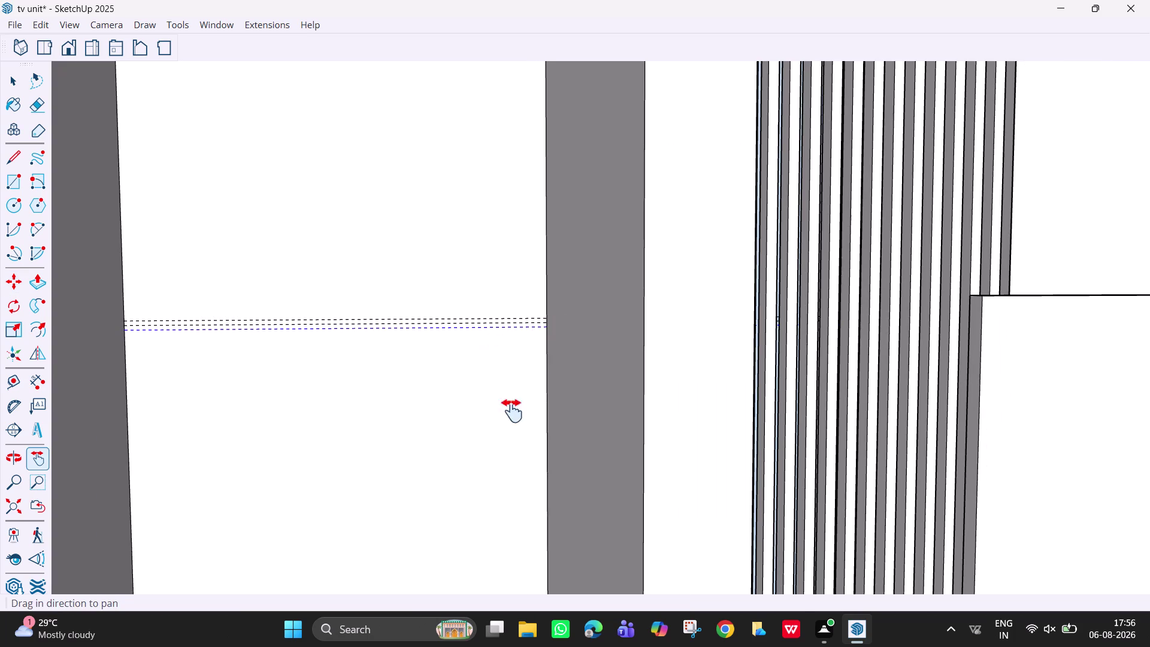
drag(510, 457, 551, 189)
drag(386, 581, 458, 369)
scroll(up, 3)
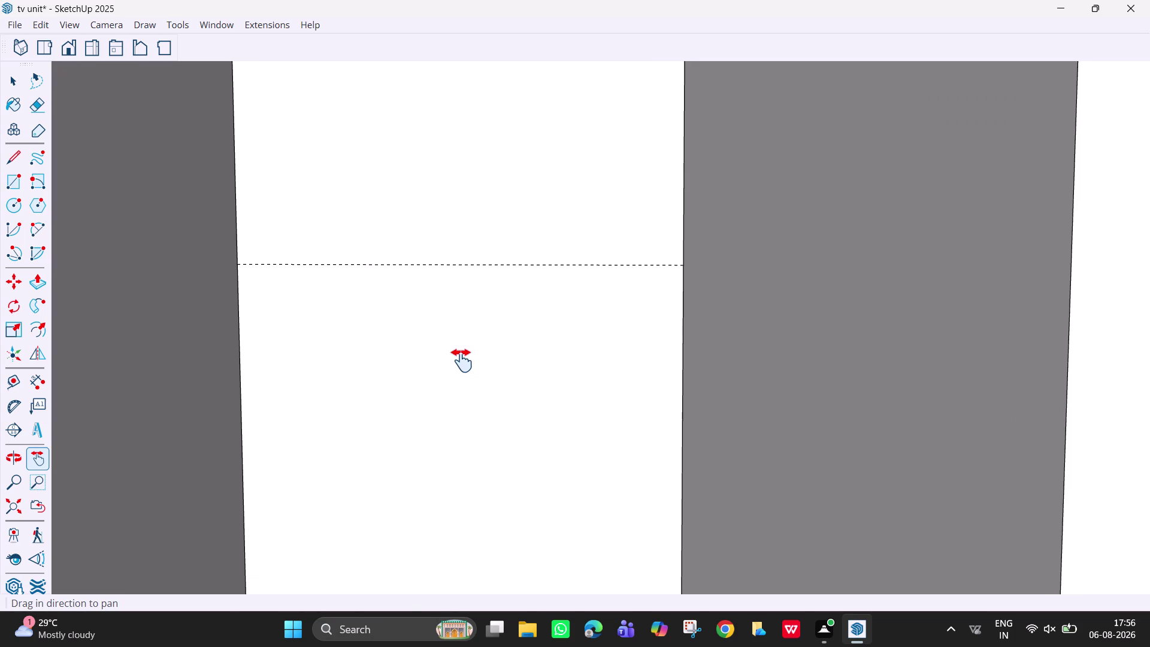
key(t)
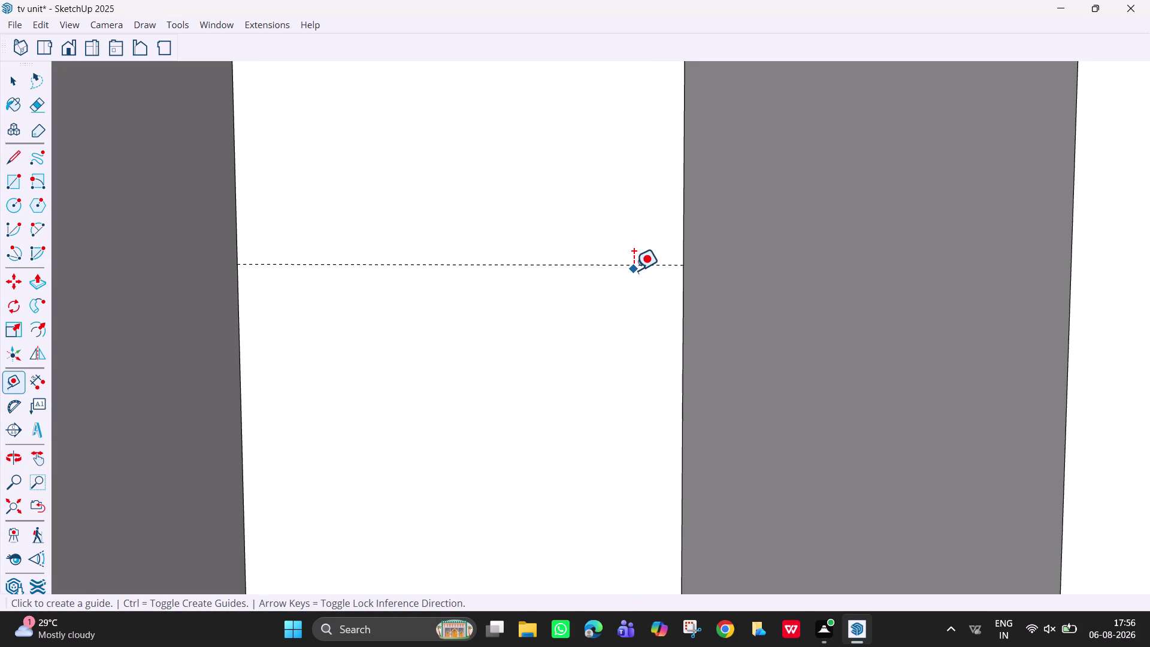
key(m)
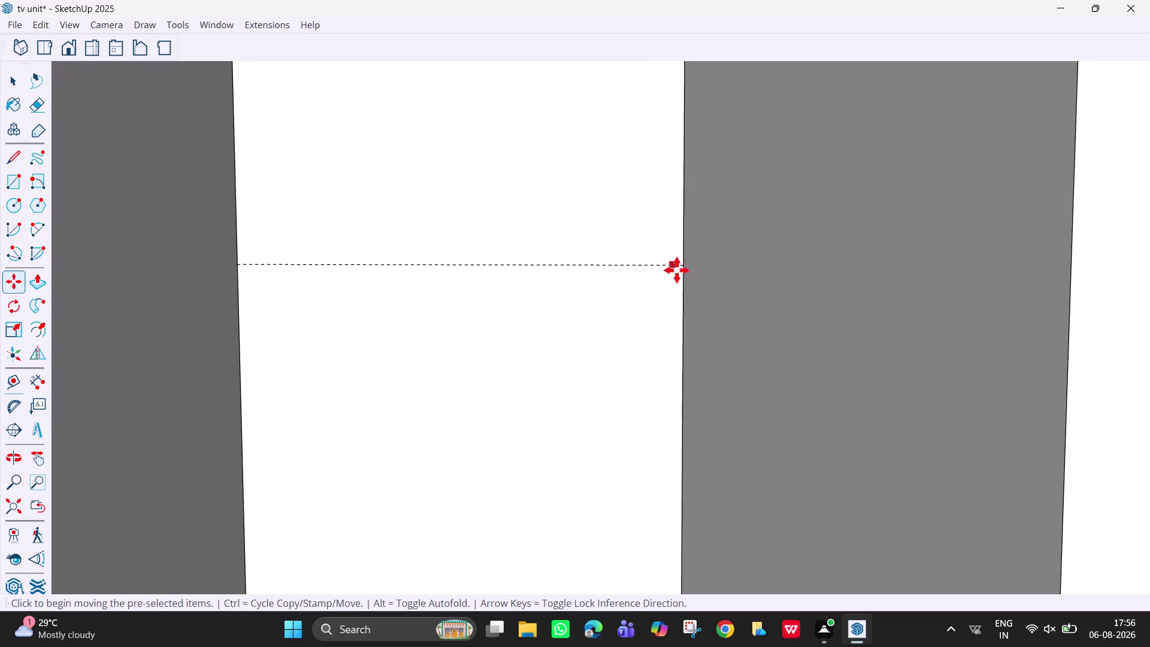
key(space)
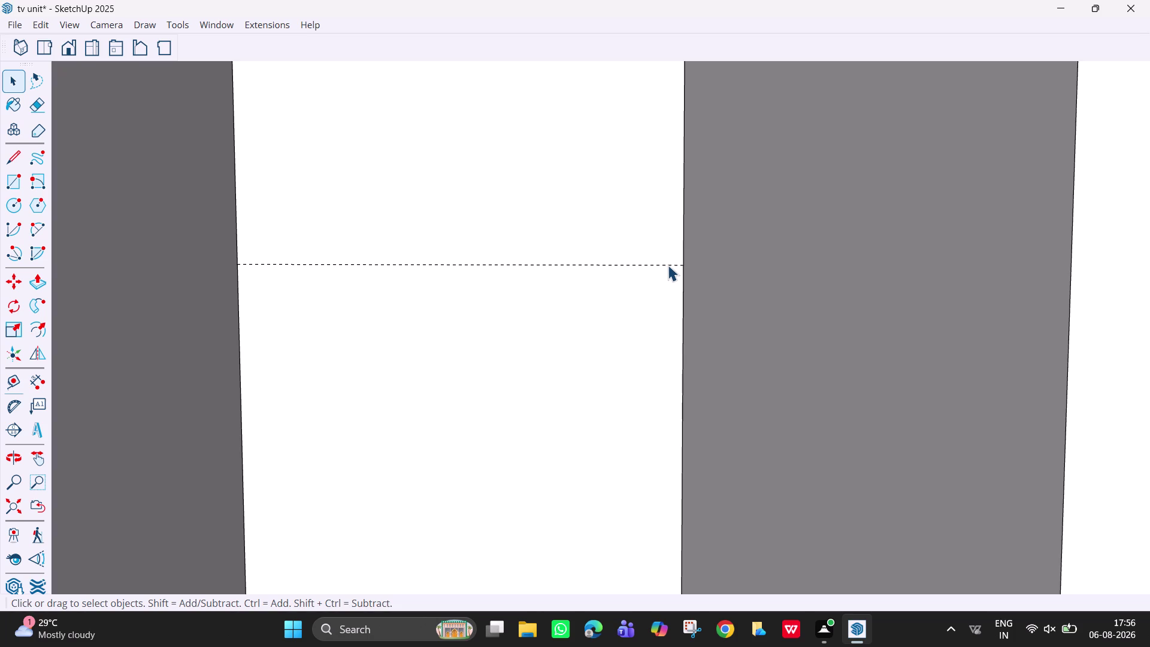
click(668, 265)
Copy the guide 5 mm and 10 mm away using Move with Ctrl.
key(m)
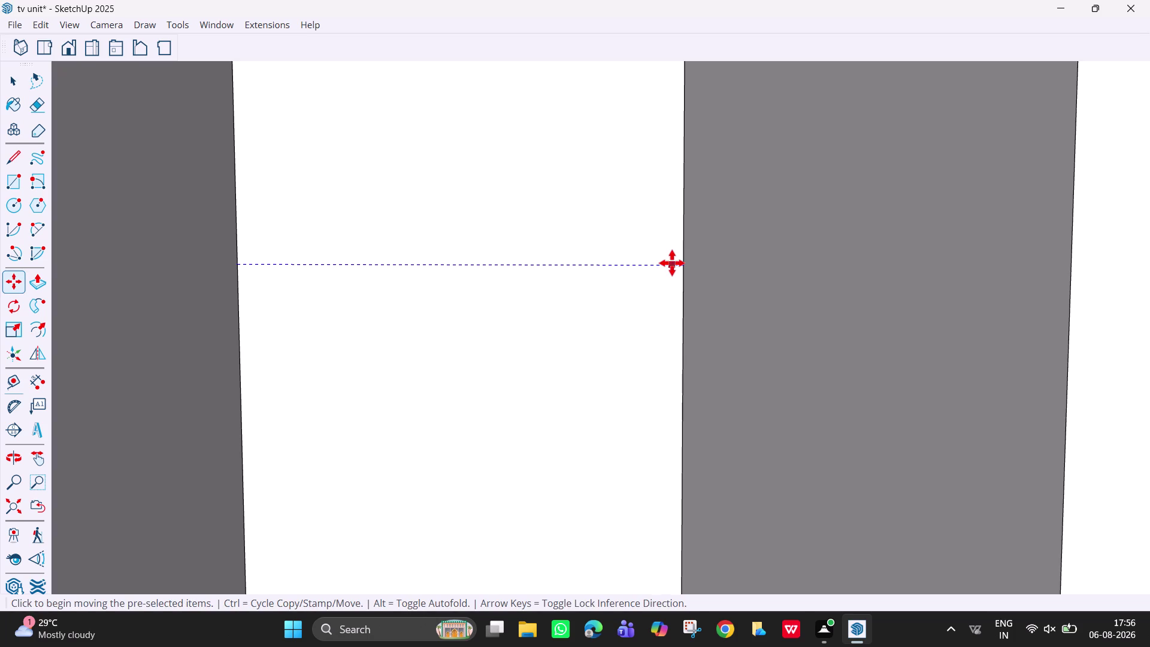
click(684, 262)
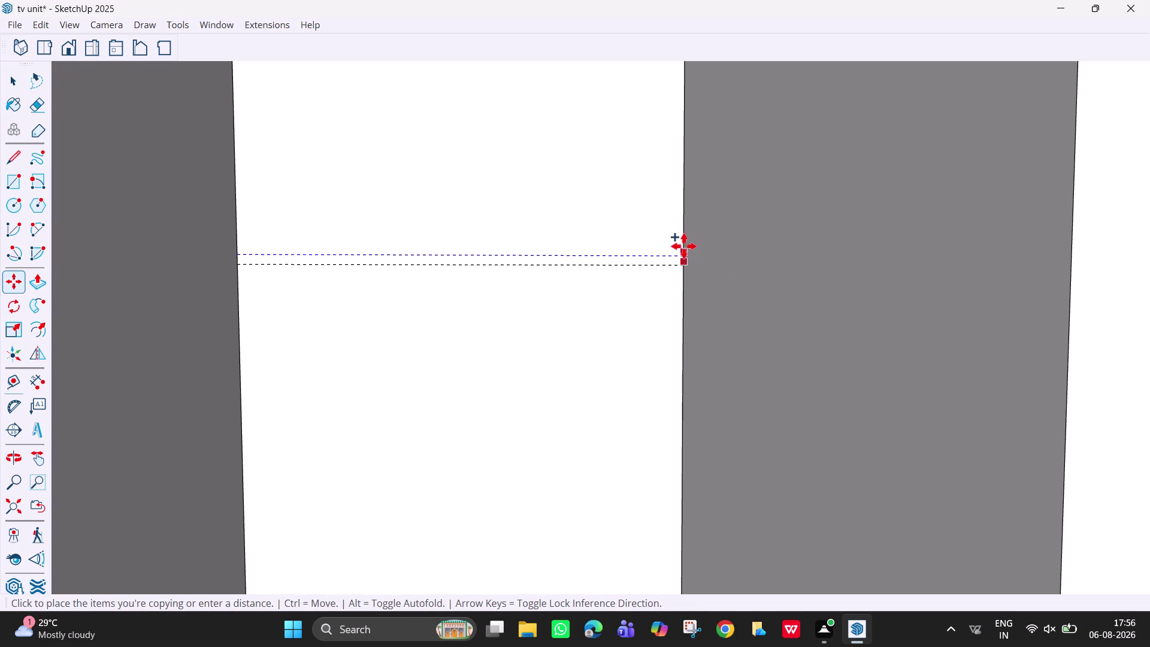
text(5)
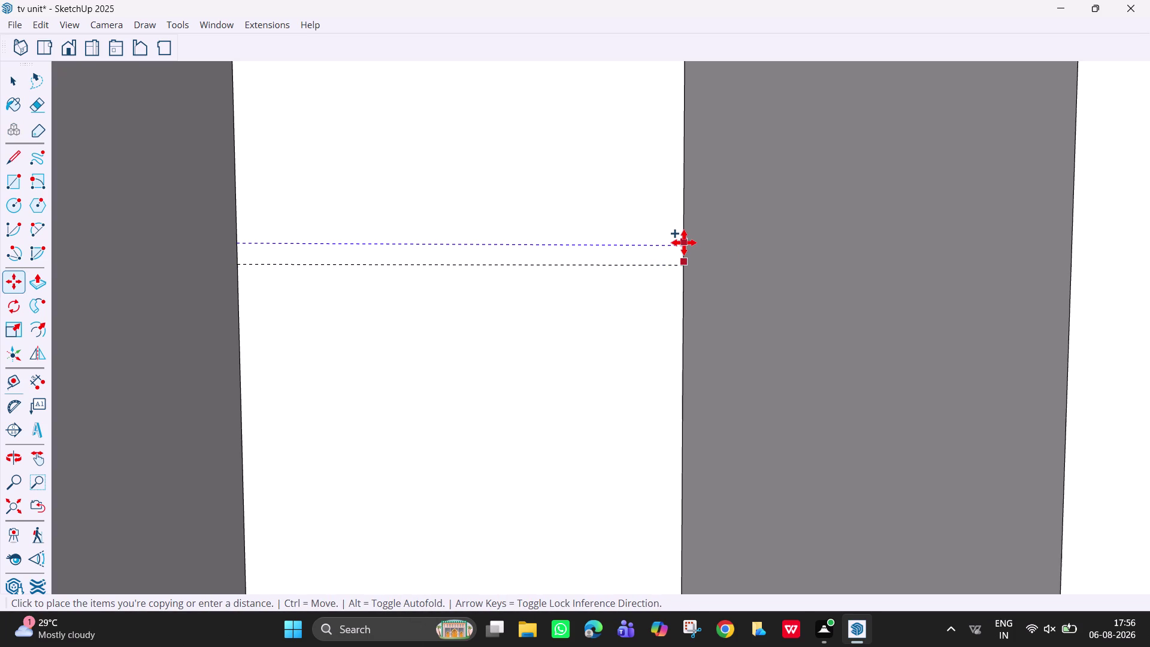
text(mm)
key(Return)
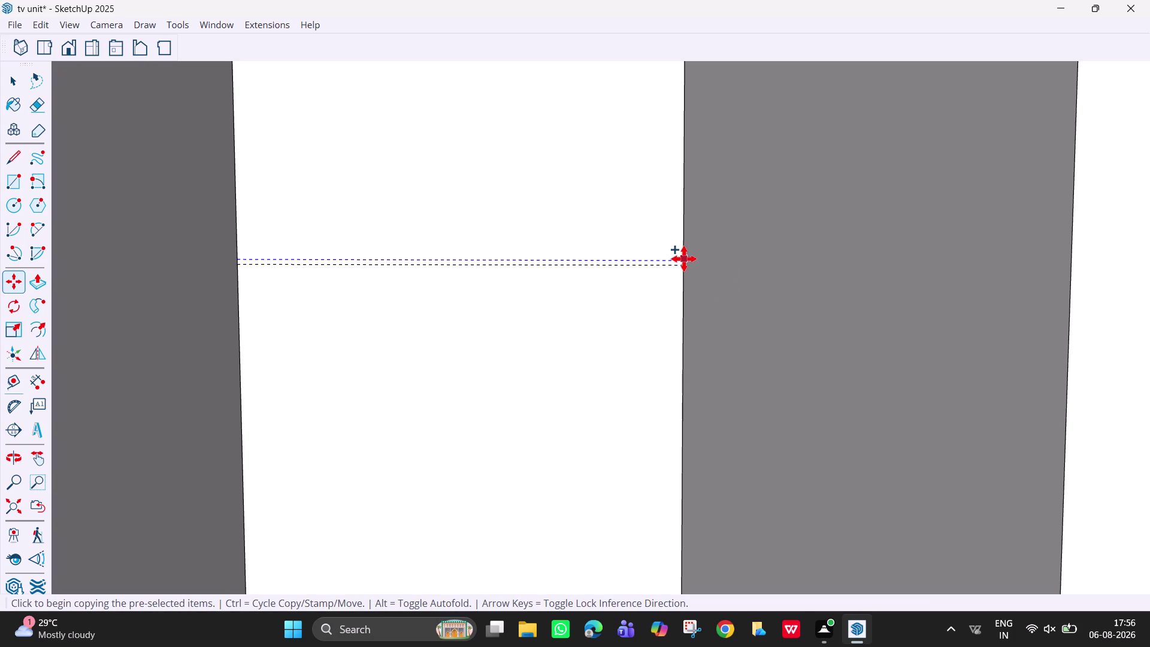
click(684, 259)
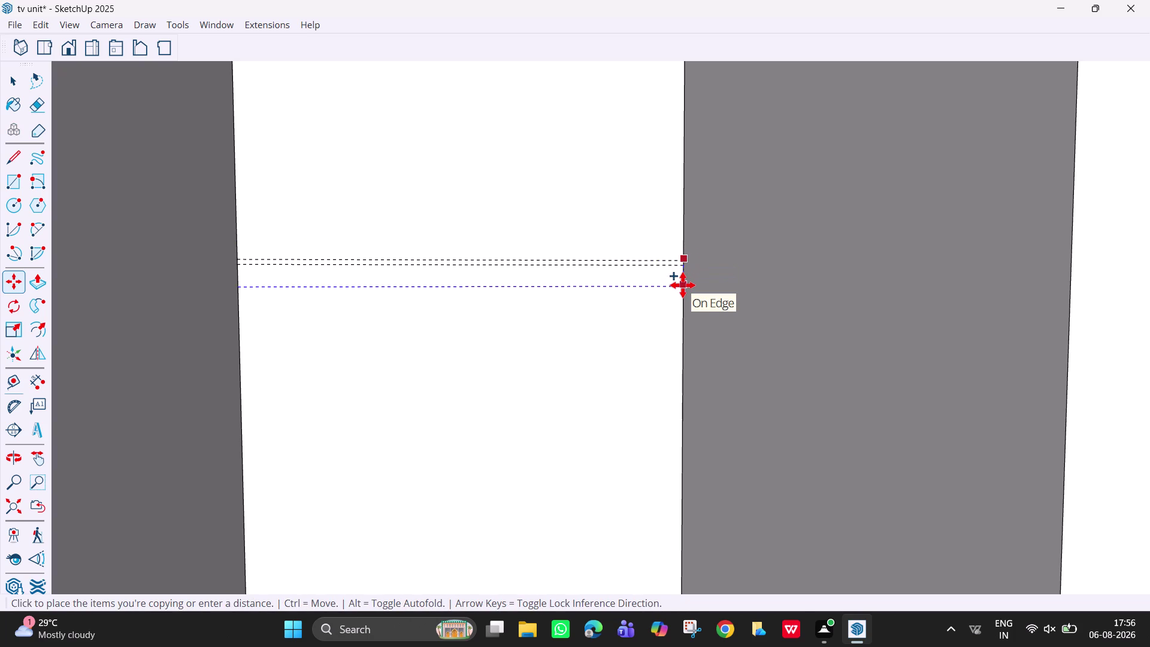
text(10mm)
key(Return)
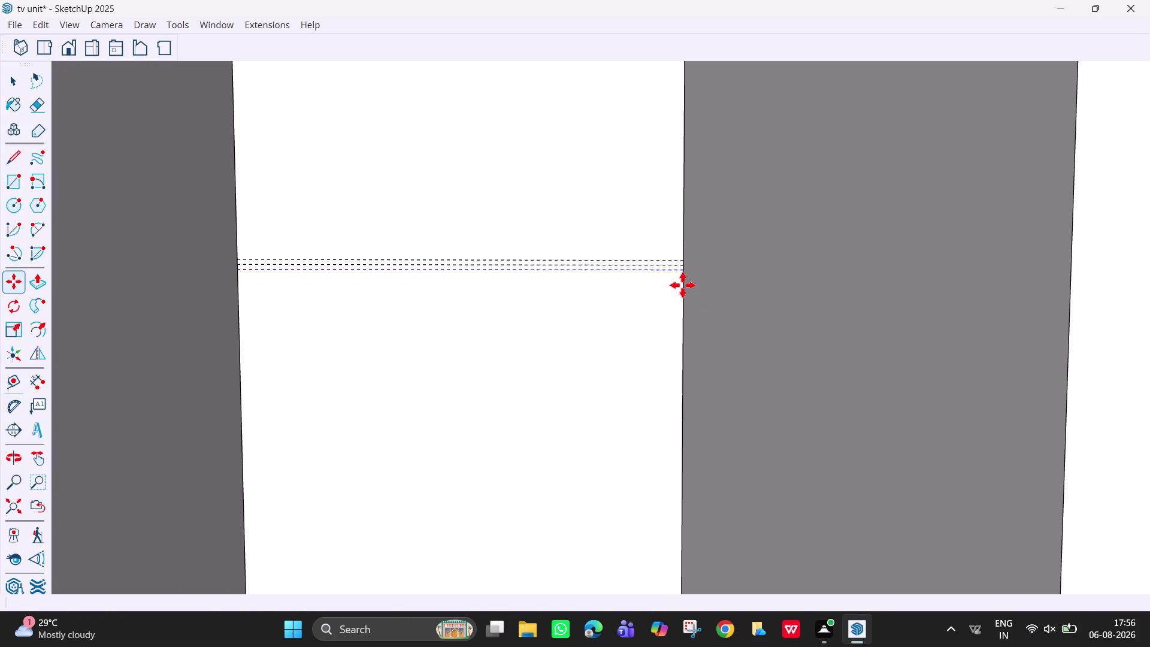
Pan the view over to the next gap.
scroll(down, 3)
key(h)
drag(645, 440, 676, 175)
drag(645, 480, 651, 341)
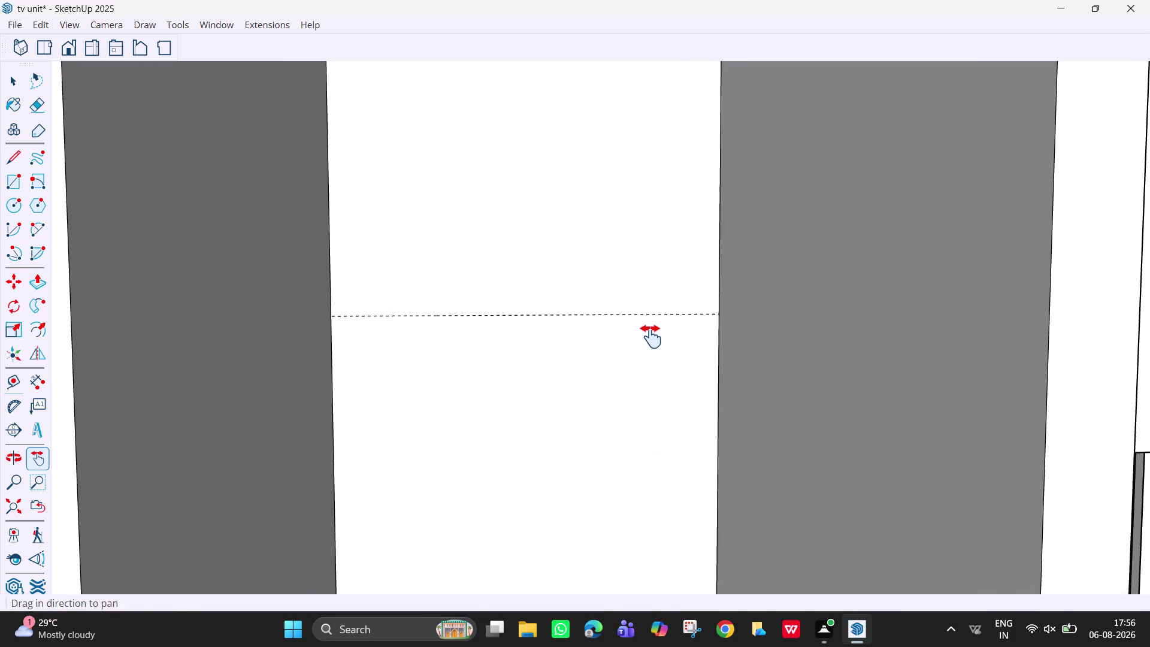
drag(651, 340, 651, 331)
scroll(up, 3)
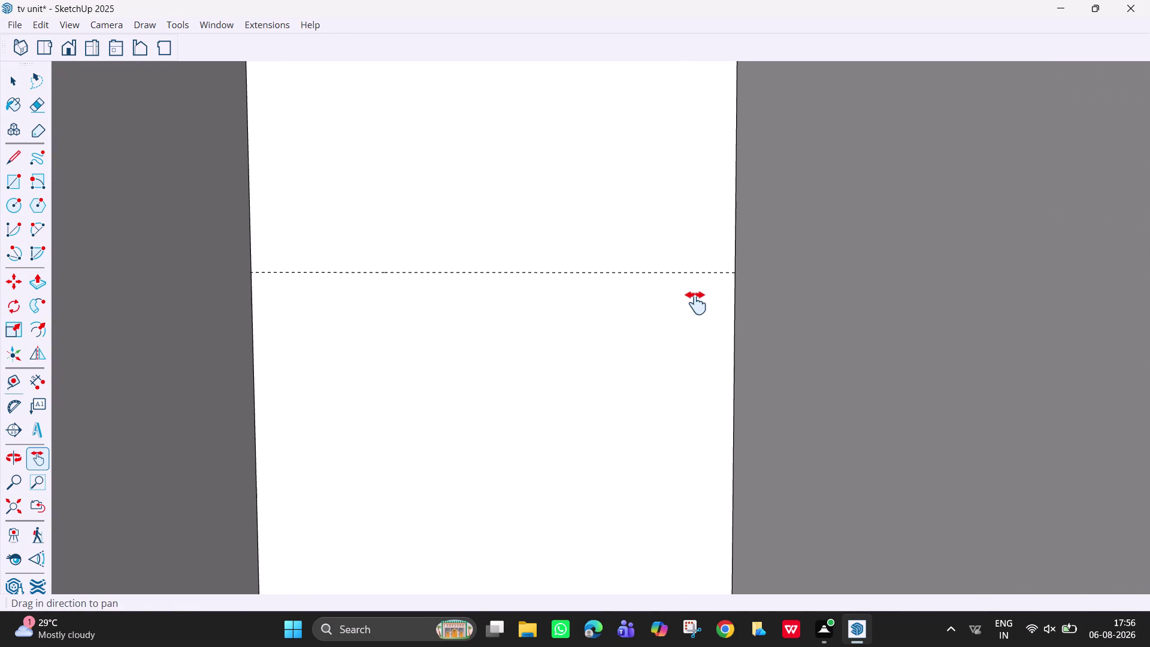
key(space)
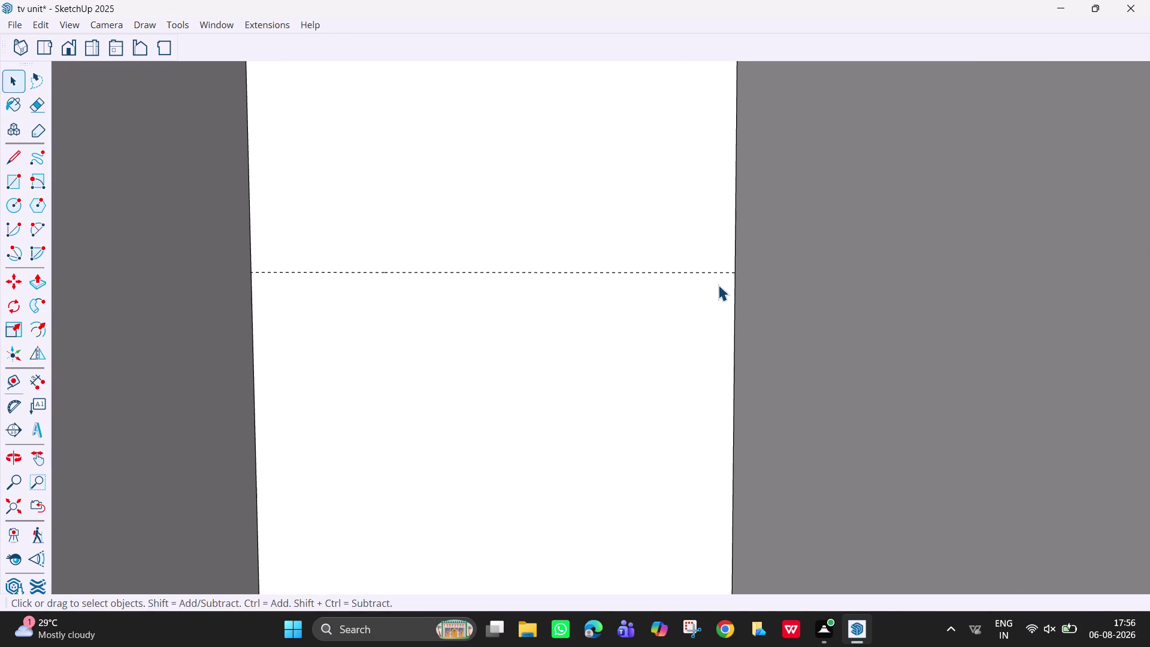
click(729, 272)
key(m)
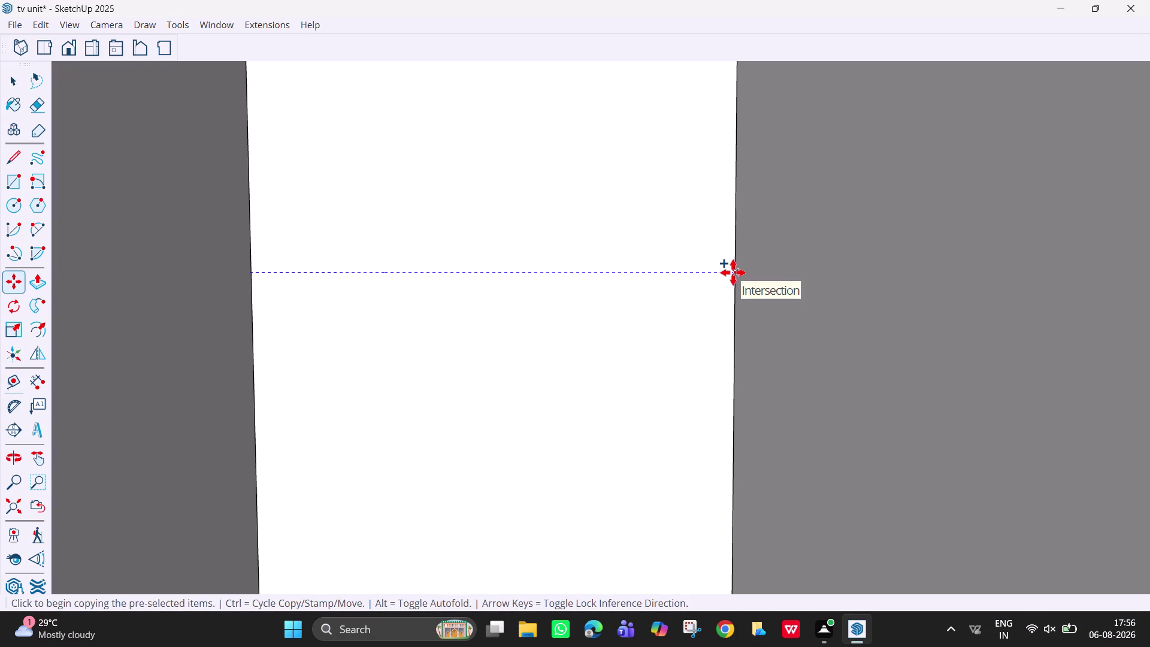
click(734, 272)
key(5)
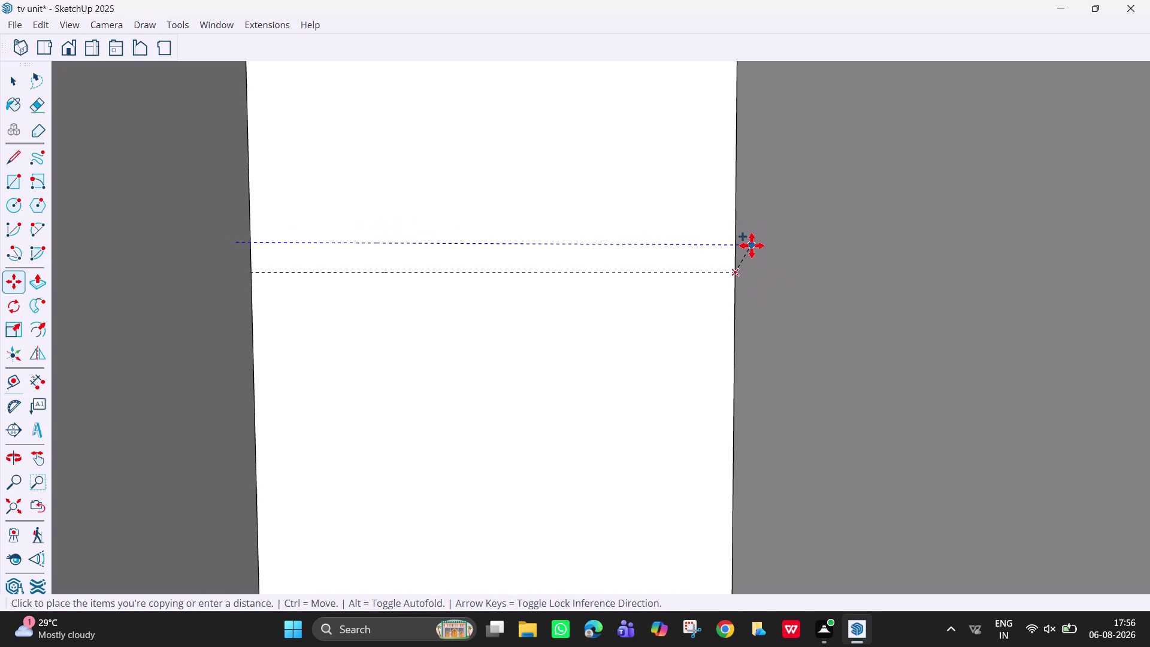
text(mm)
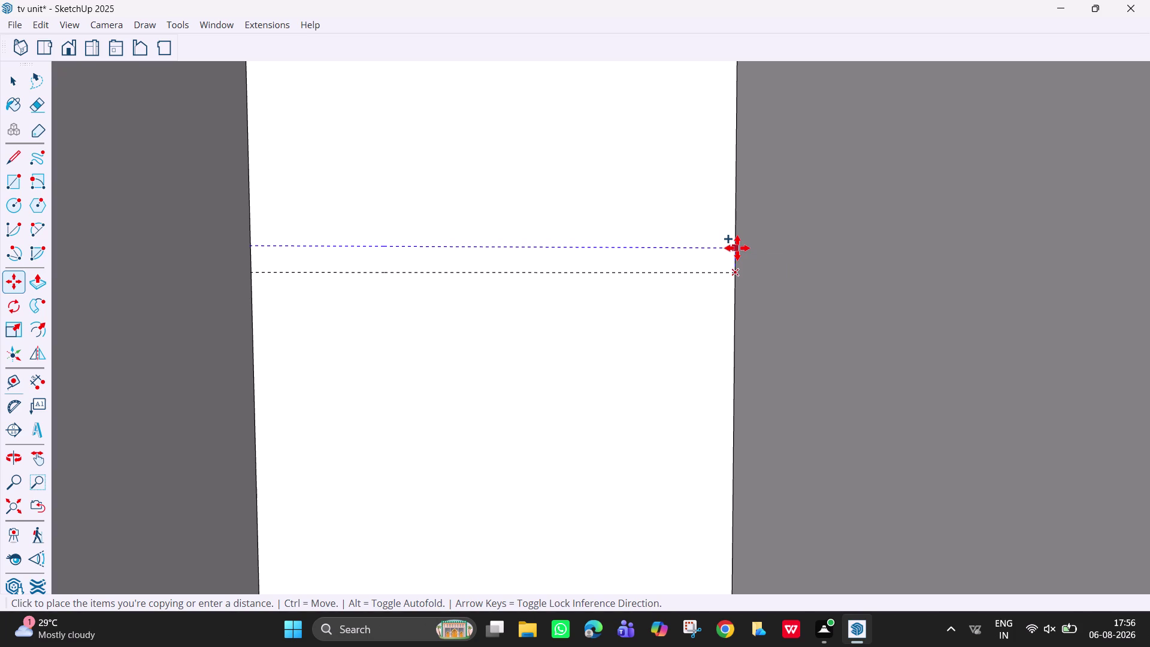
key(BackSpace)
key(BackSpace)
key(BackSpace)
text(5mm)
key(Return)
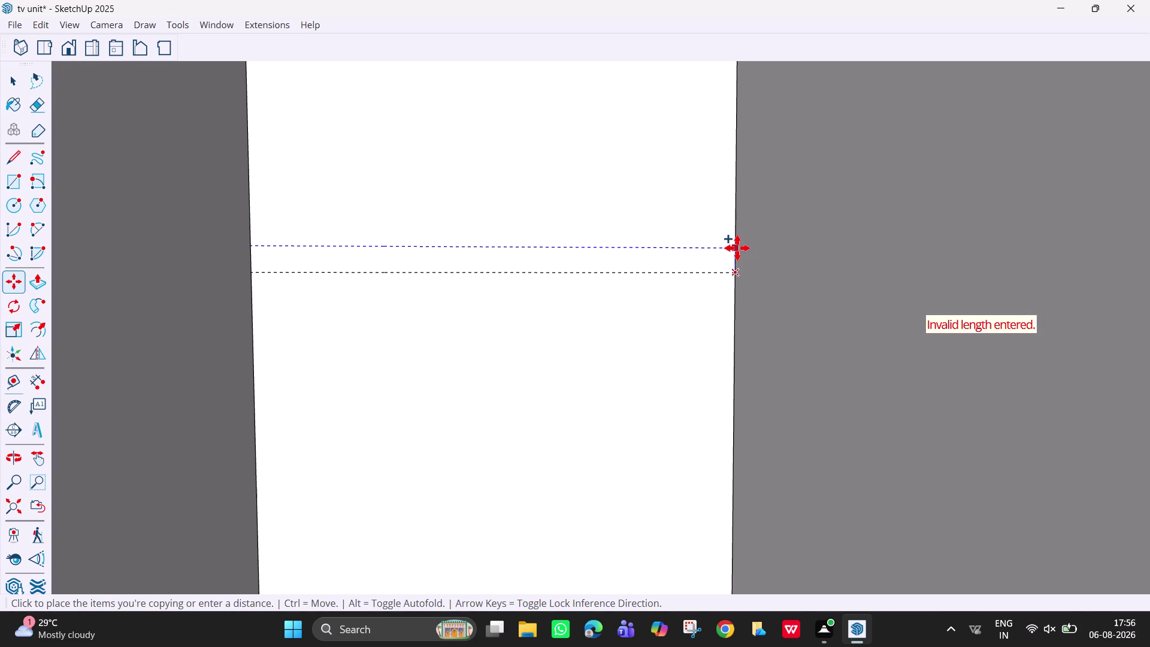
key(Escape)
key(Escape)
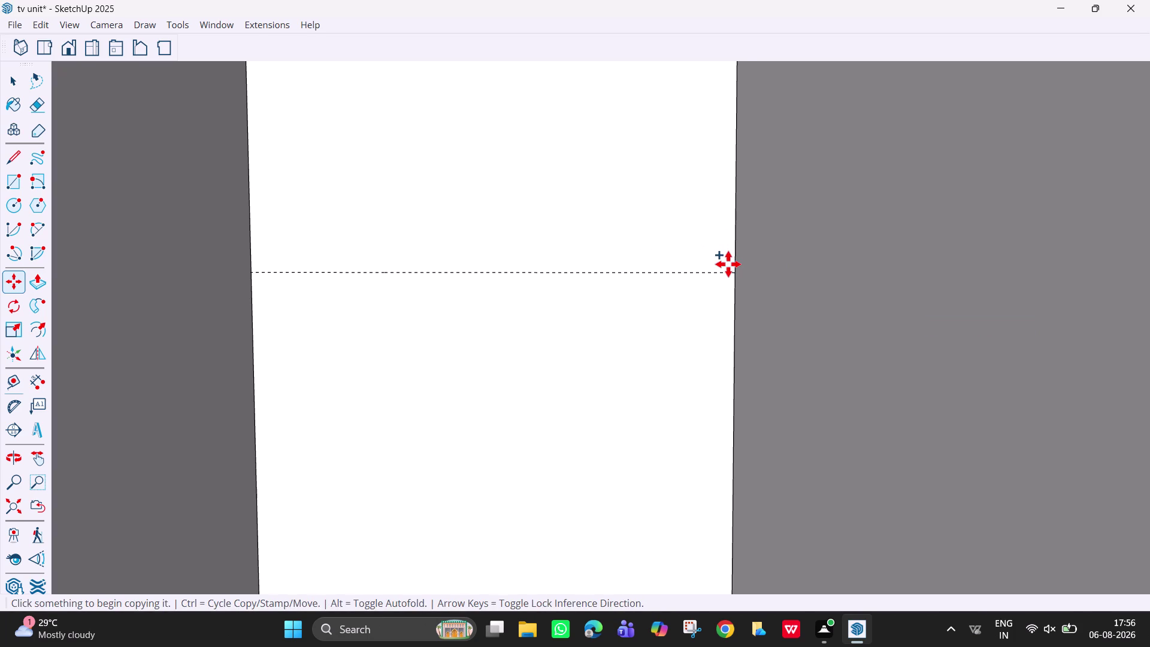
key(Escape)
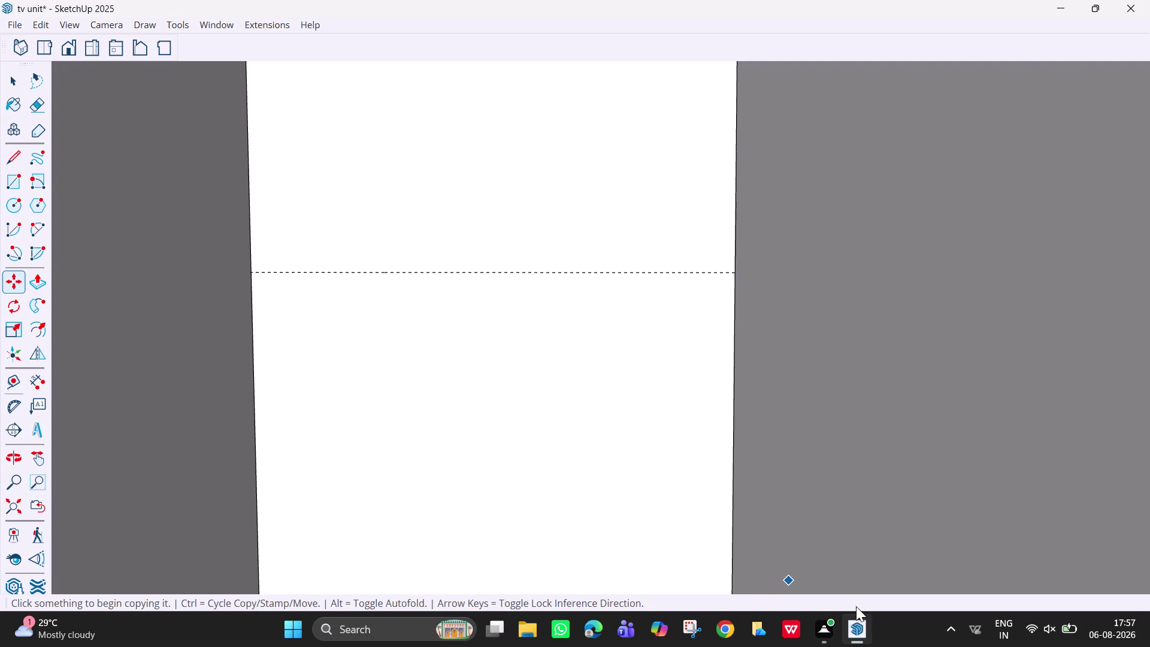
click(857, 597)
drag(1, 604, 28, 611)
right_click(787, 45)
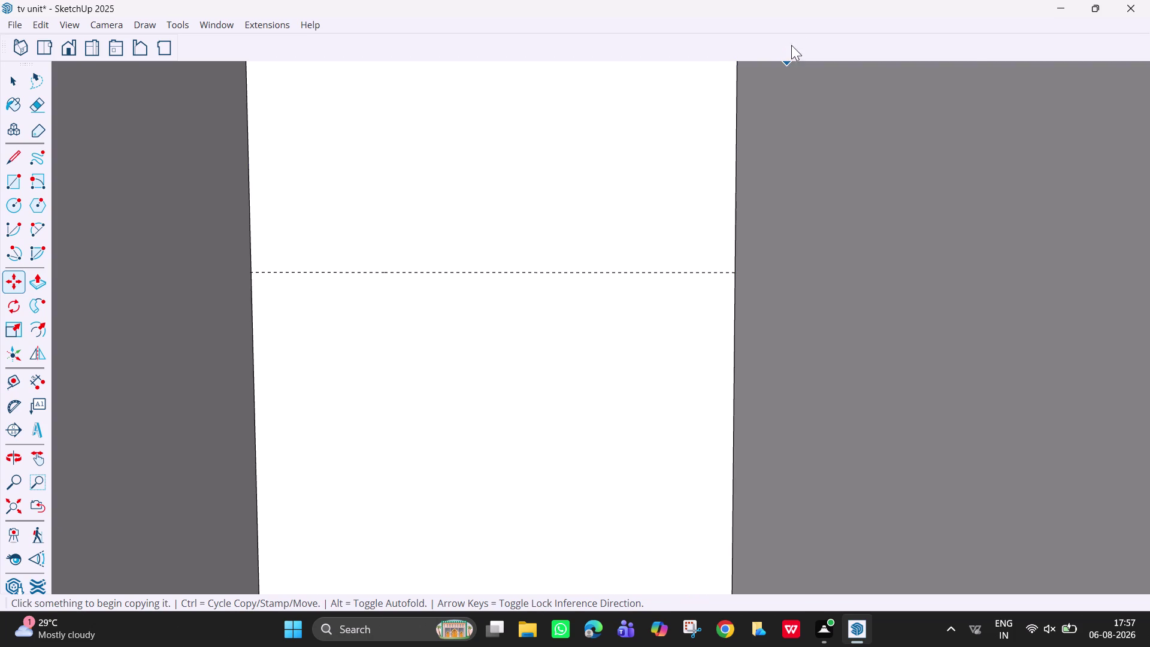
key(space)
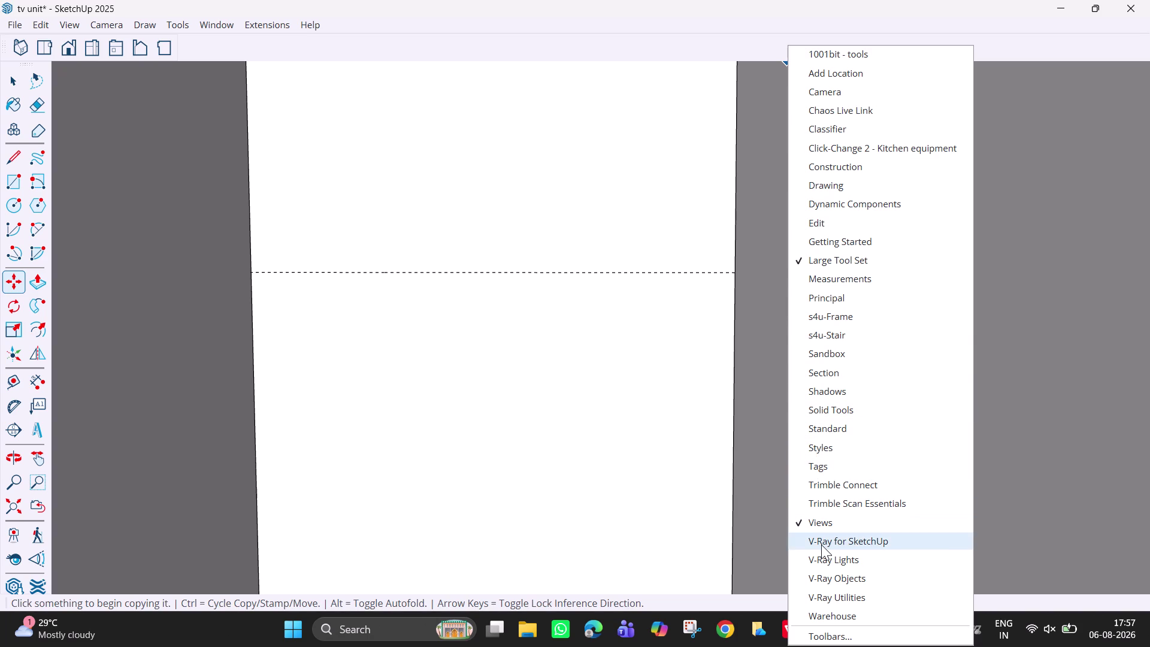
Tick Measurements in the toolbar list to restore the distance-entry box.
scroll(down, 3)
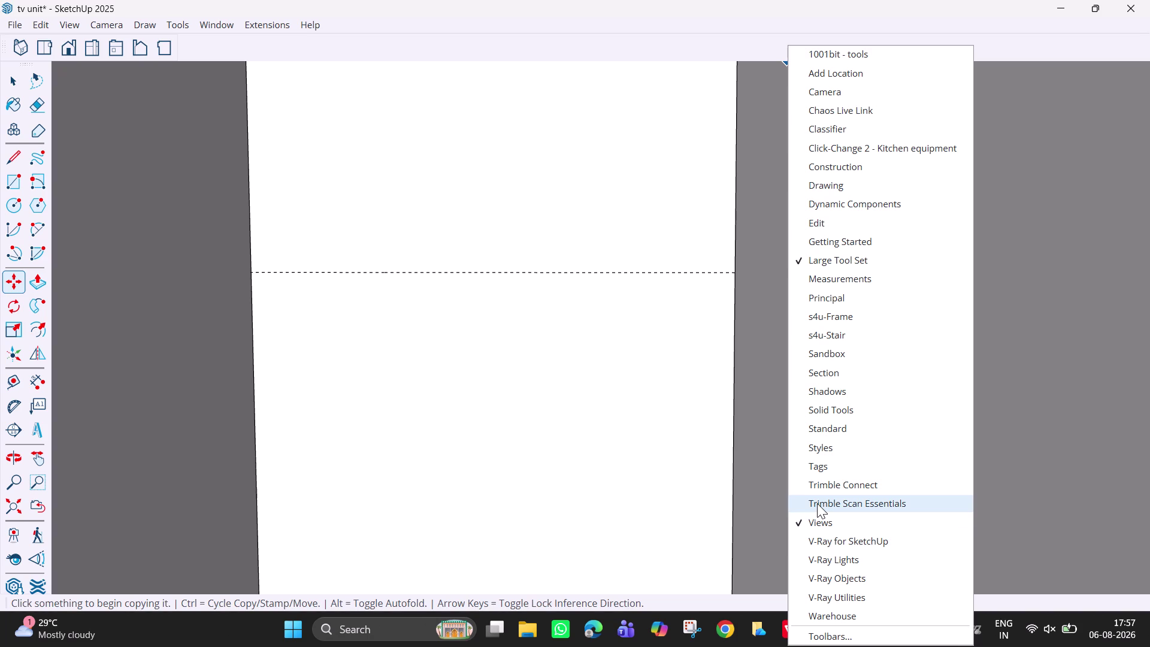
click(870, 271)
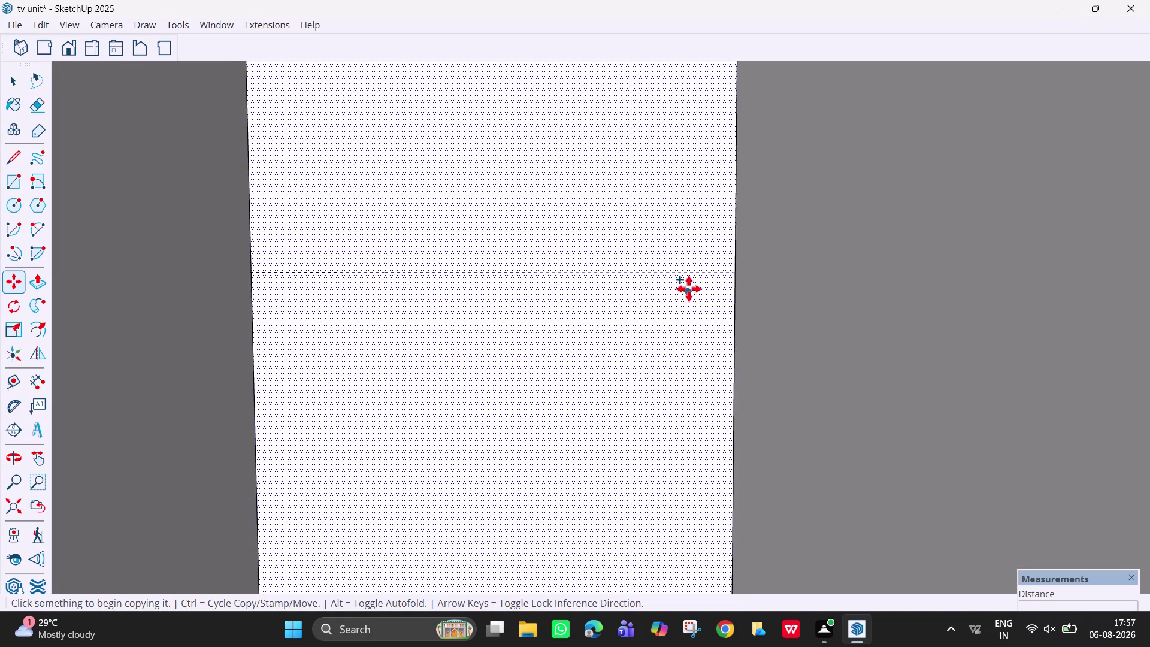
Select the gap's guide and copy it 5 mm and 10 mm below with Move.
key(space)
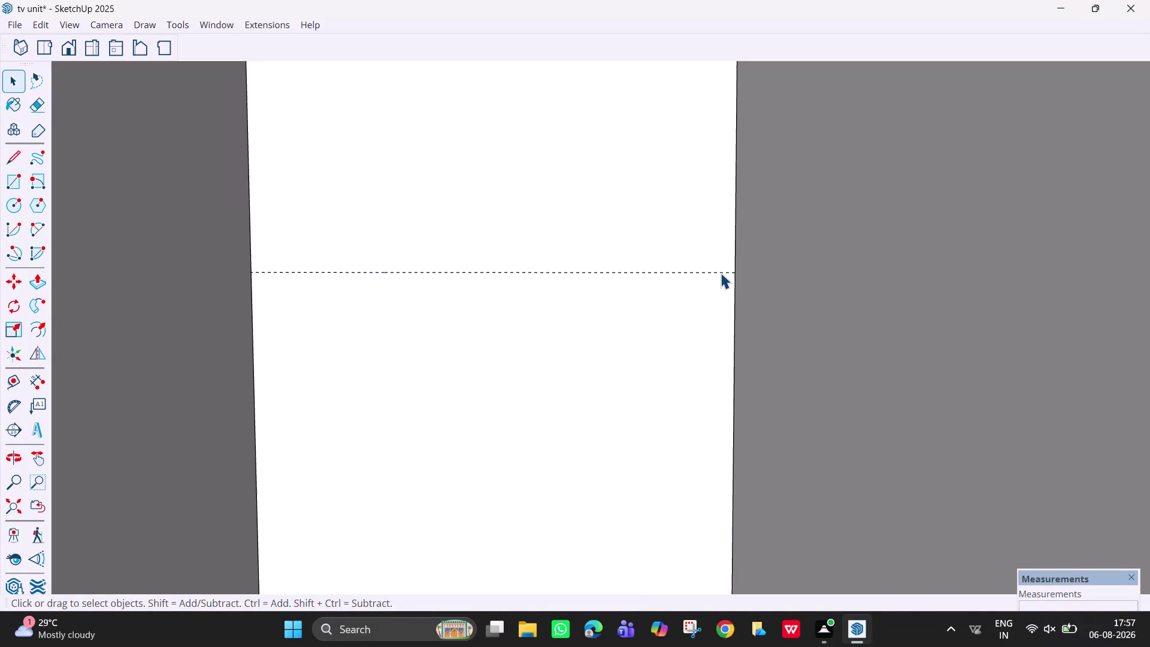
click(720, 272)
key(m)
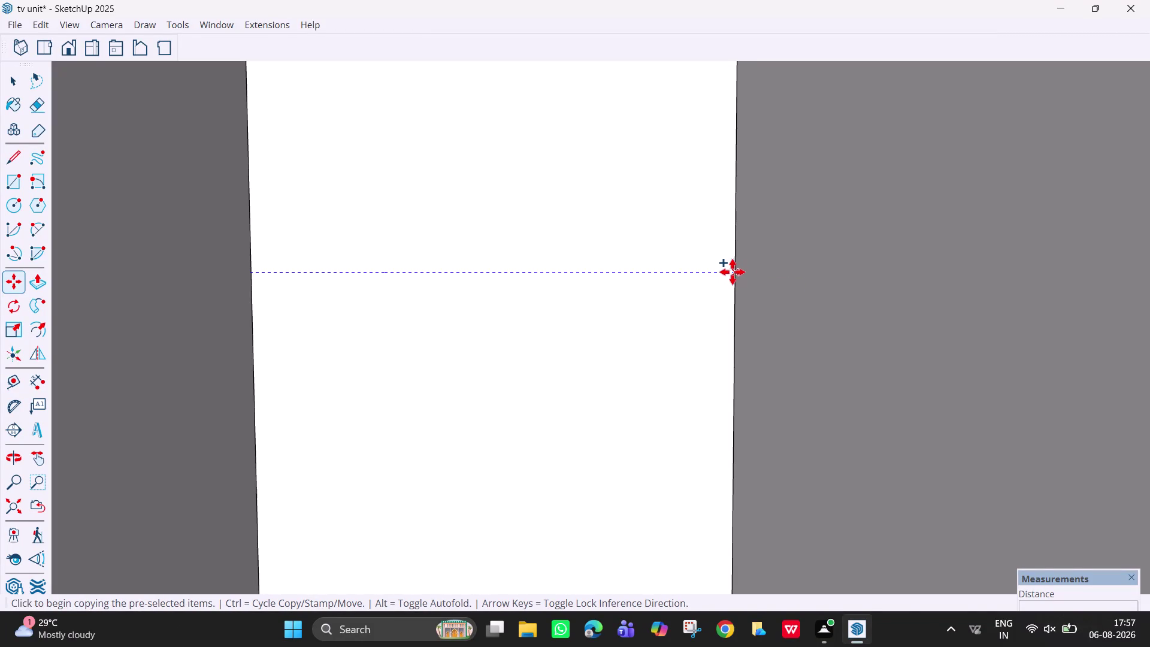
click(734, 273)
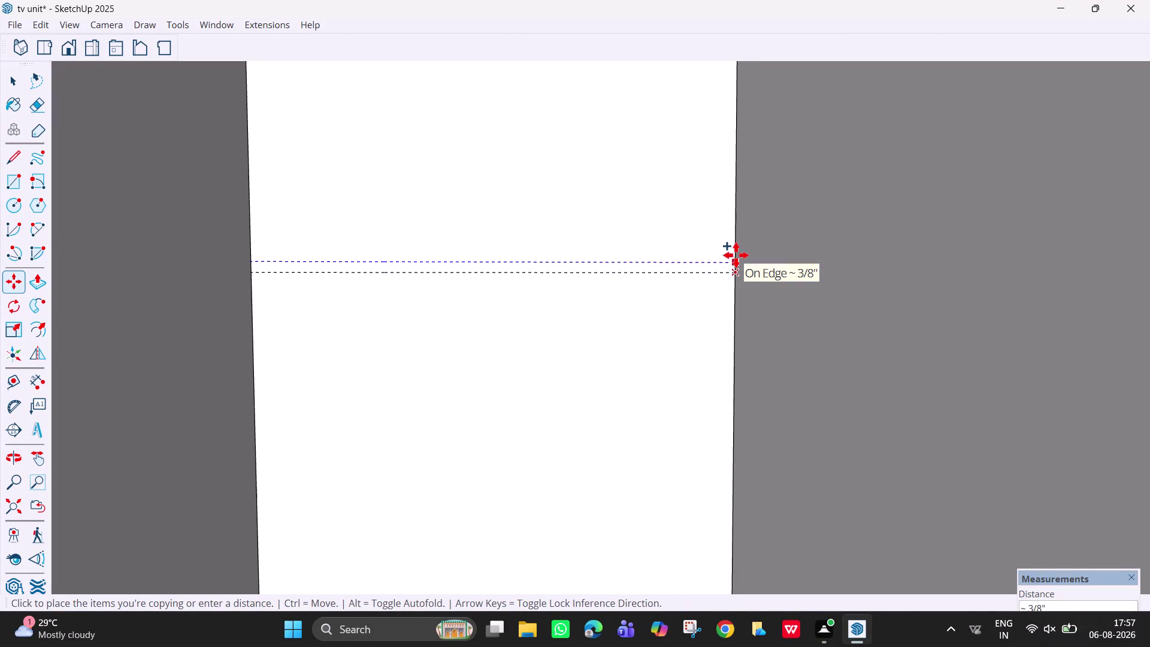
text(5mm)
key(Return)
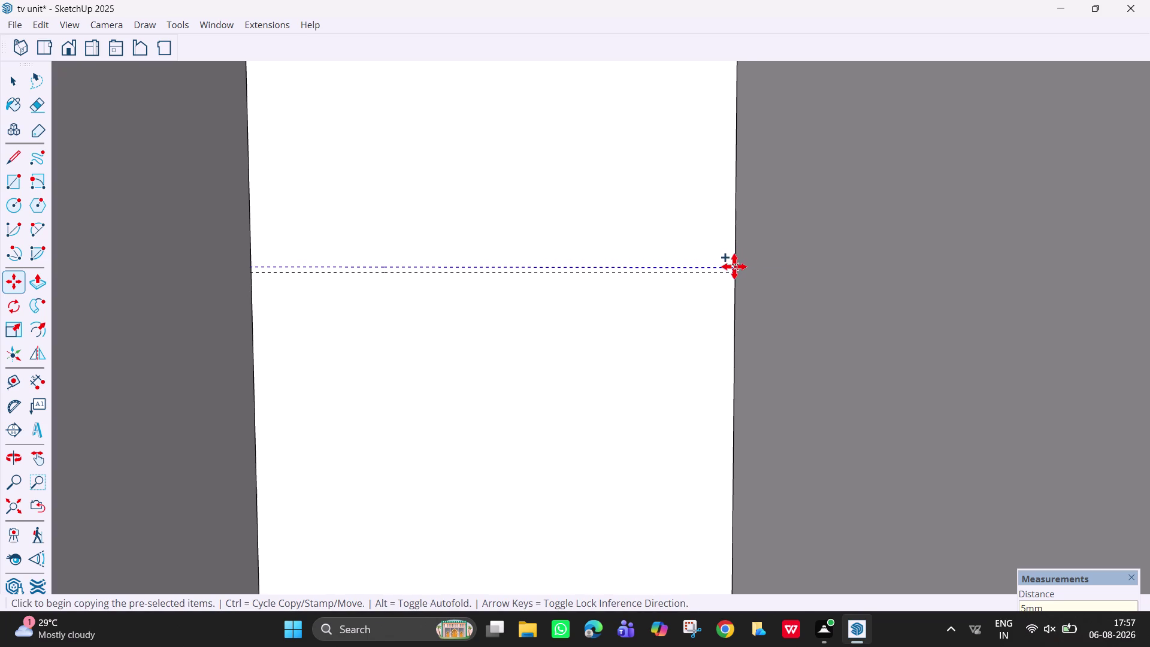
click(739, 270)
text(10)
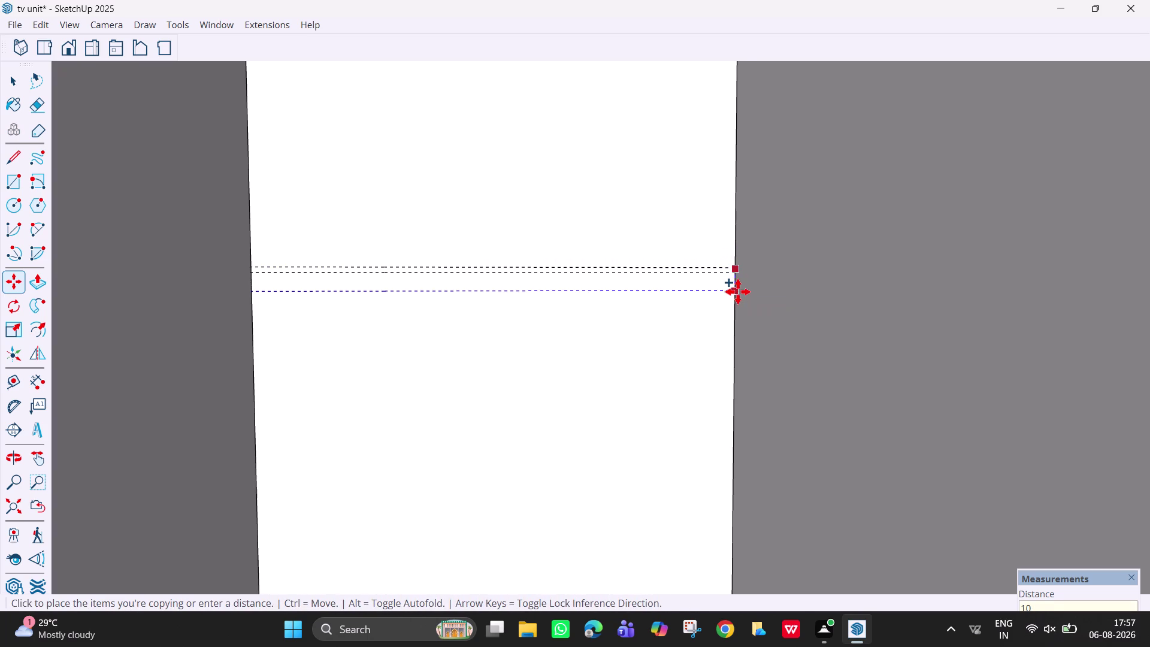
text(mm)
key(Return)
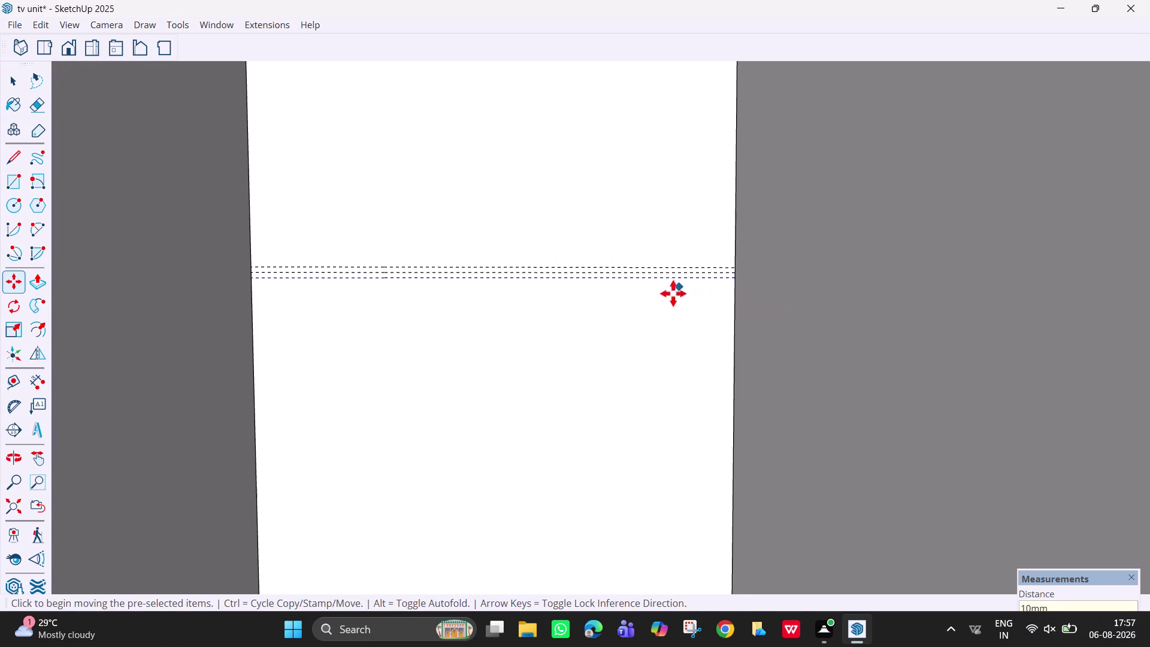
Pan the view to frame the next single-guide gap.
scroll(down, 3)
key(h)
drag(649, 349, 649, 140)
drag(587, 499, 594, 355)
scroll(up, 3)
scroll(down, 3)
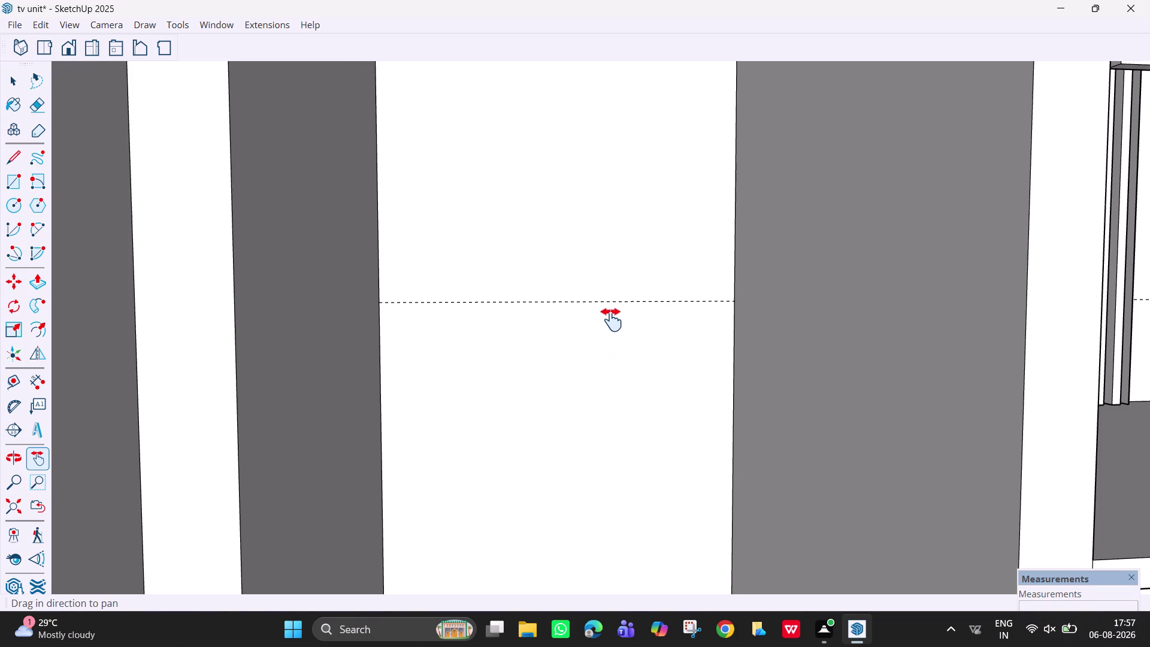
key(space)
click(620, 302)
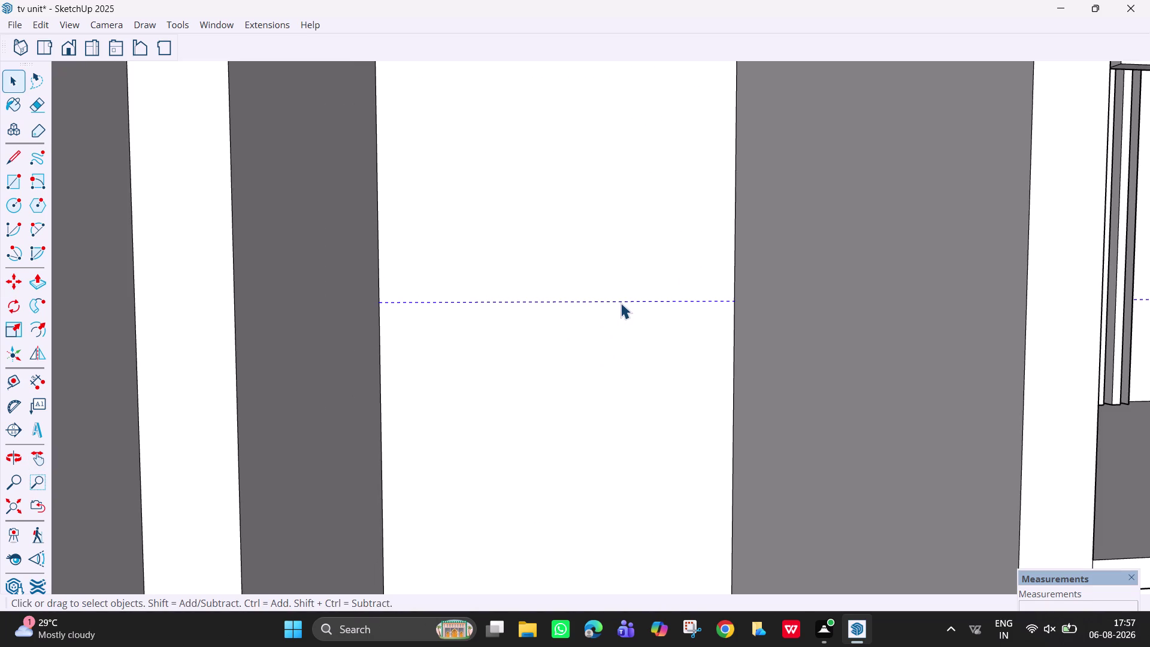
key(m)
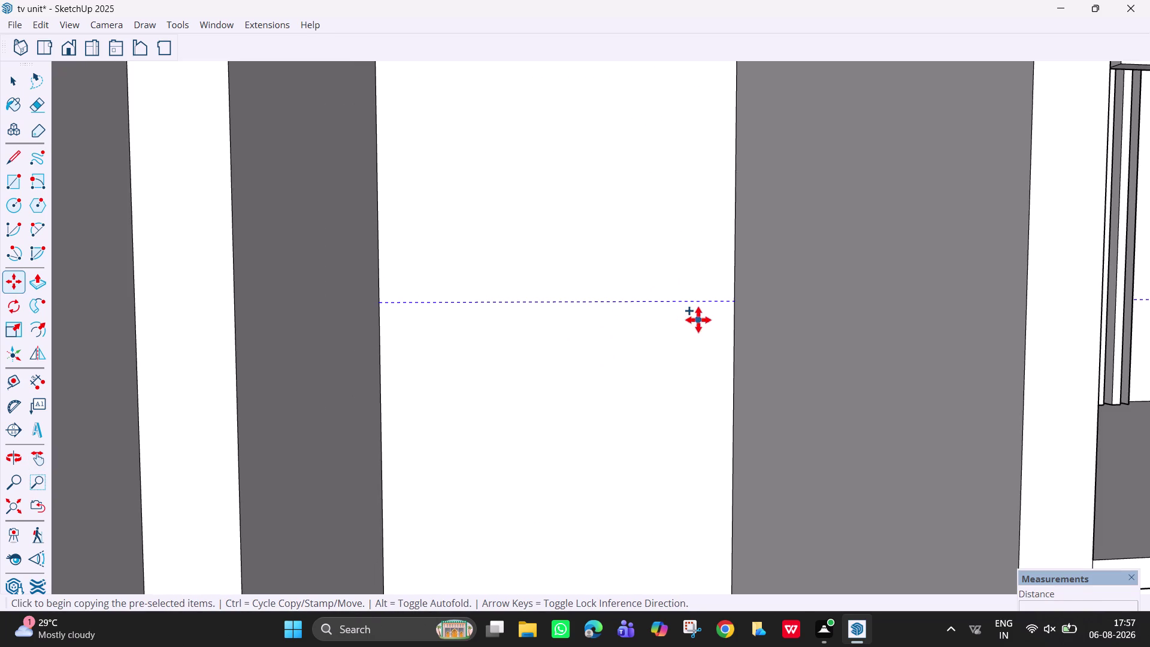
click(733, 303)
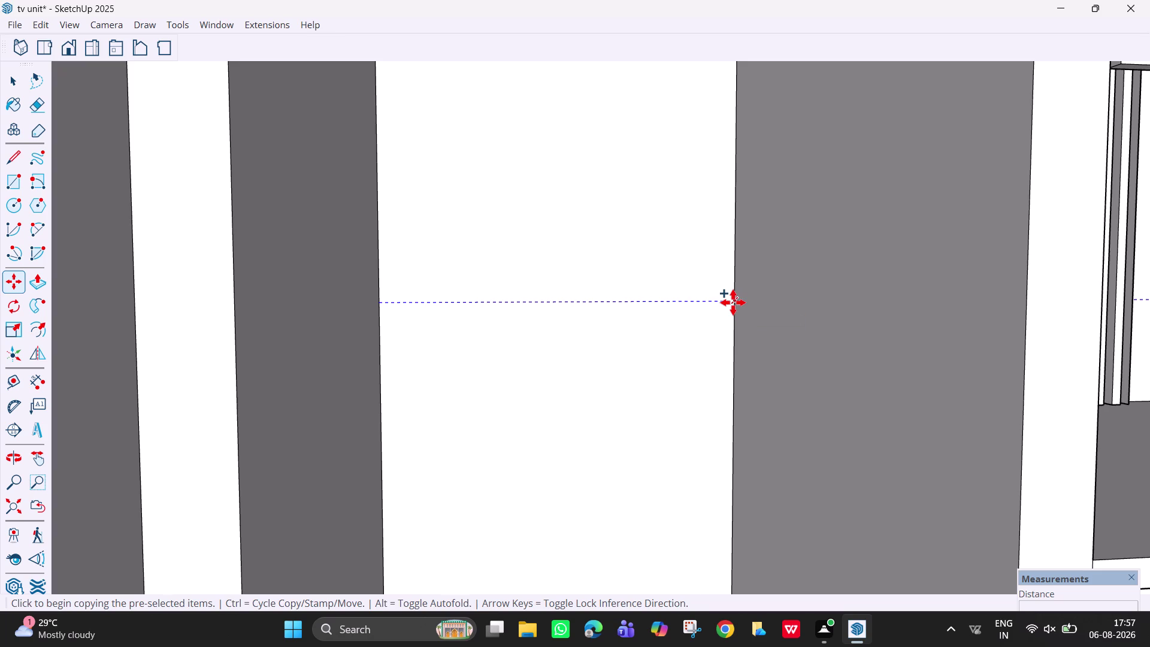
text(5m)
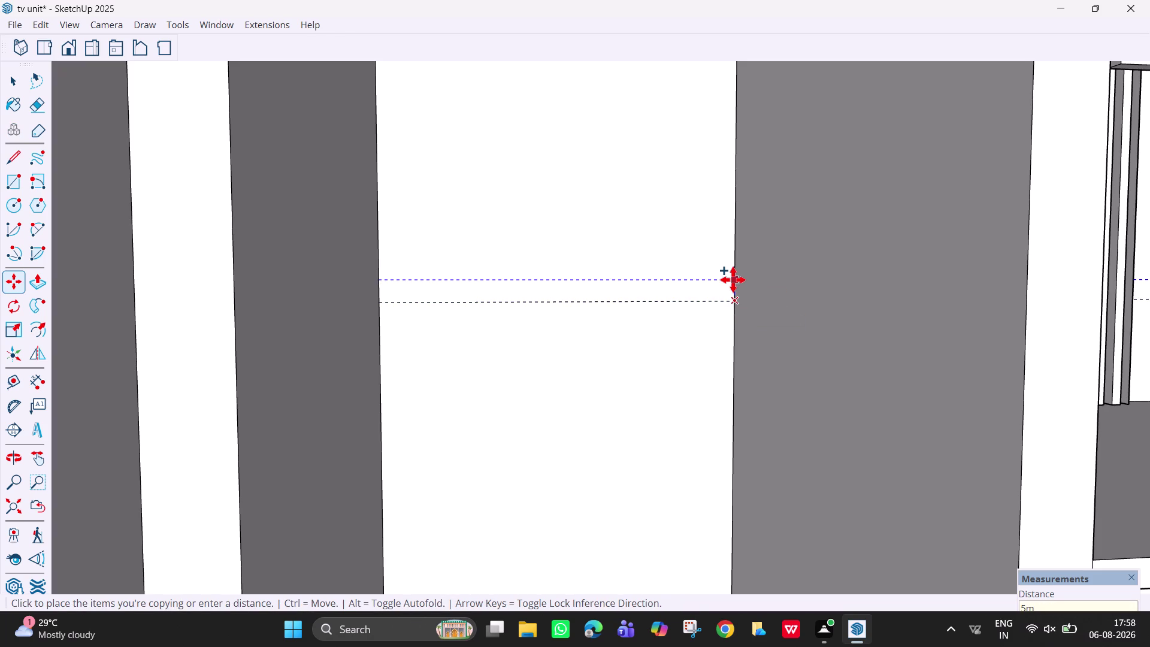
text(m)
key(Return)
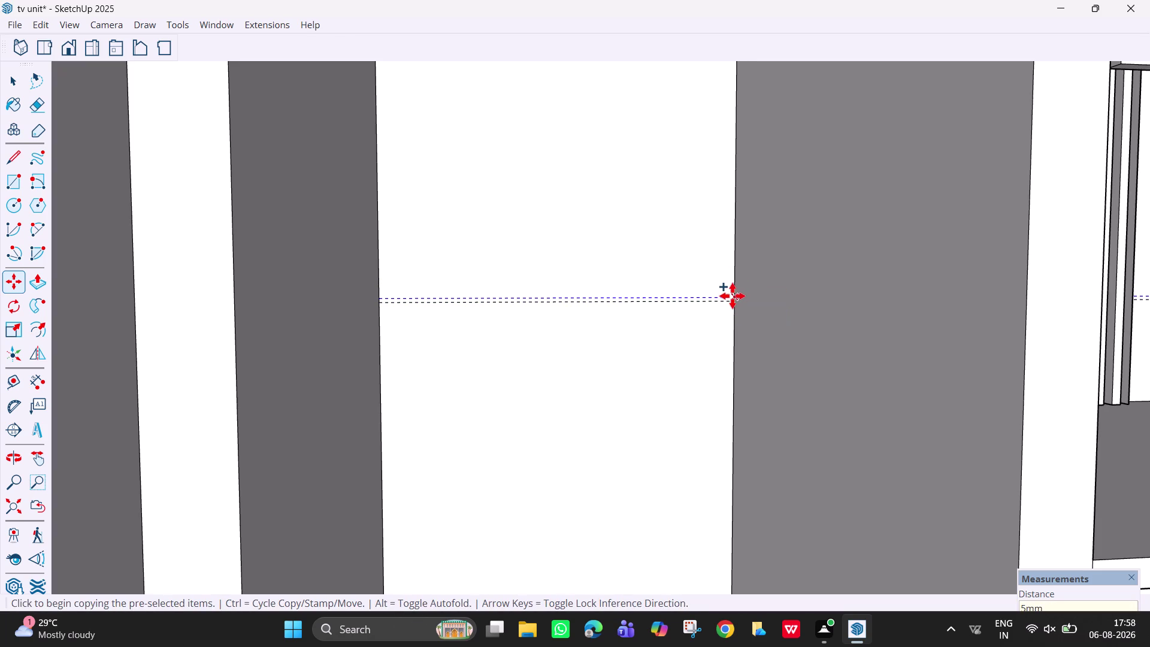
click(733, 296)
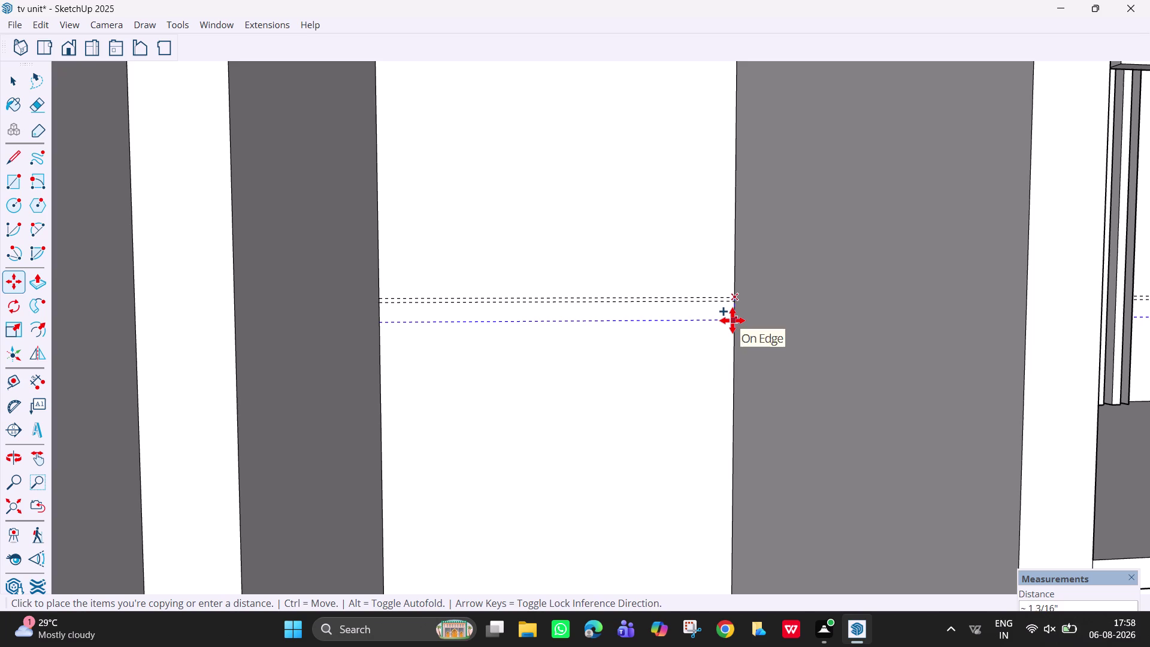
text(10mm)
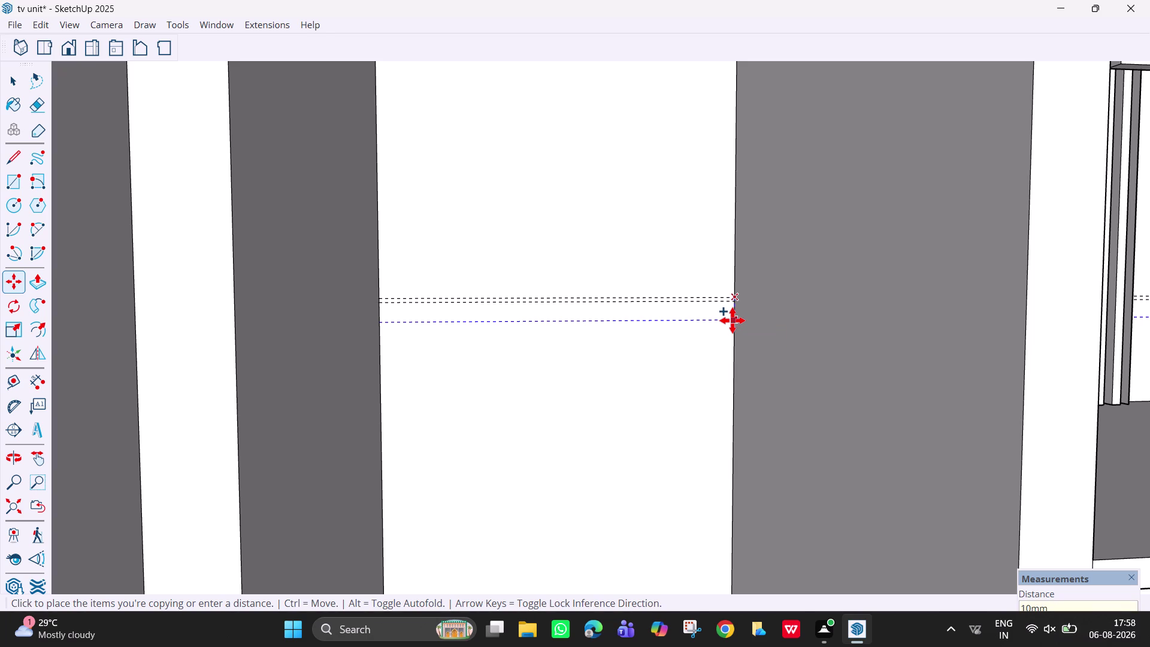
key(Return)
scroll(down, 3)
key(h)
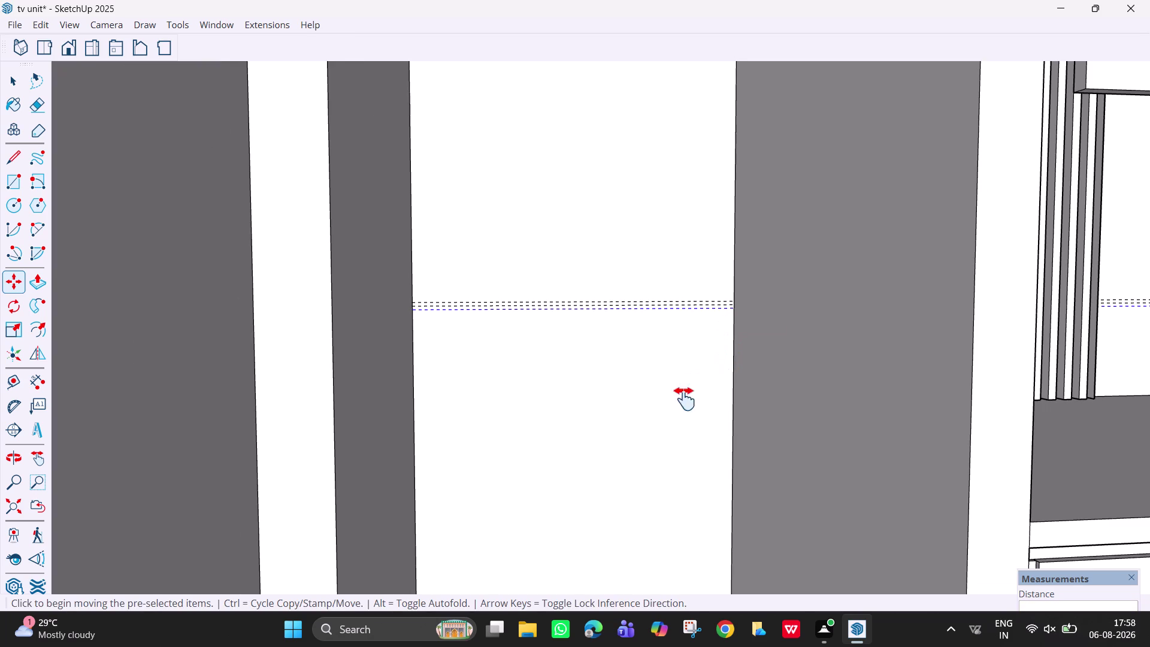
drag(670, 423, 651, 139)
drag(642, 204, 615, 523)
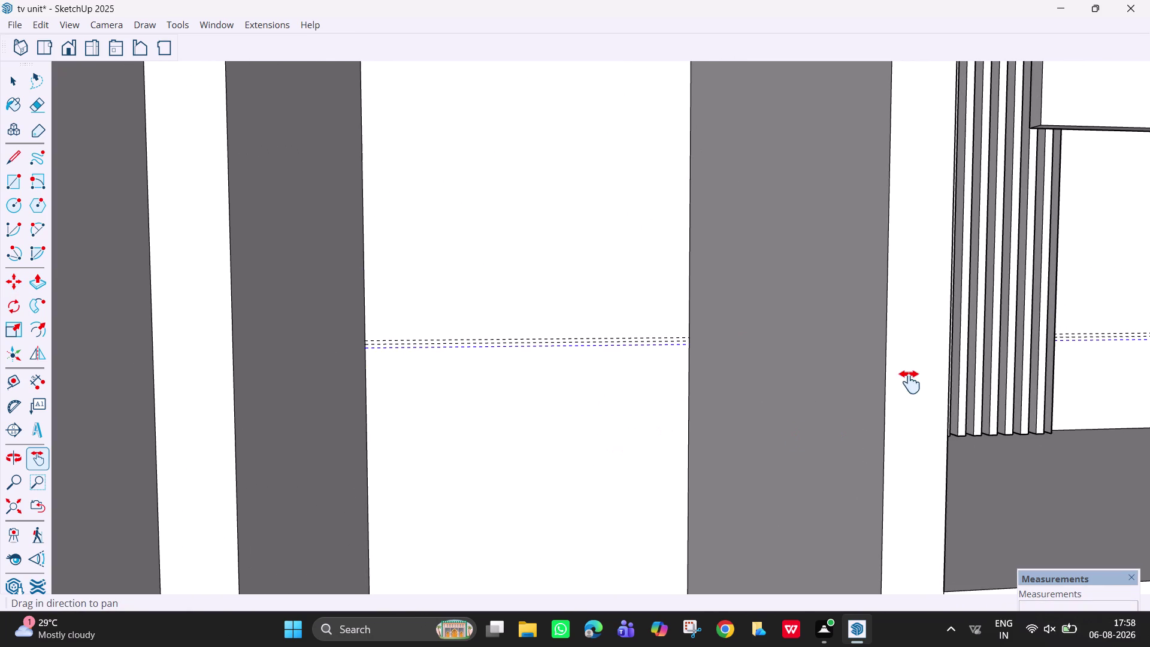
scroll(up, 3)
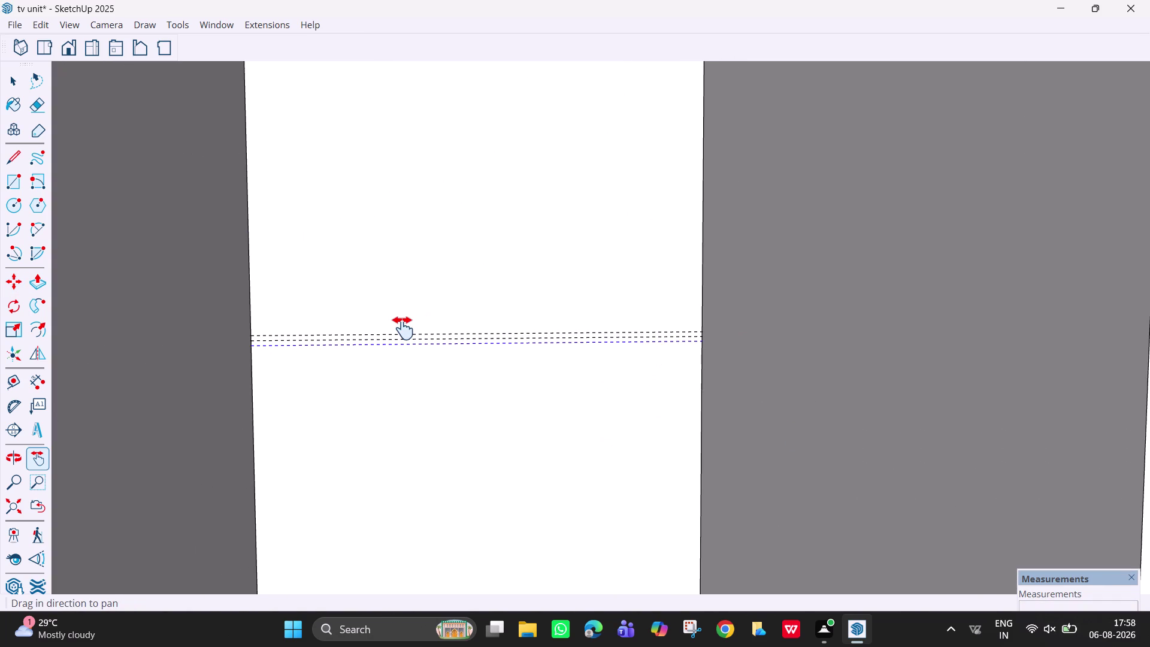
key(grave)
key(Escape)
key(Escape)
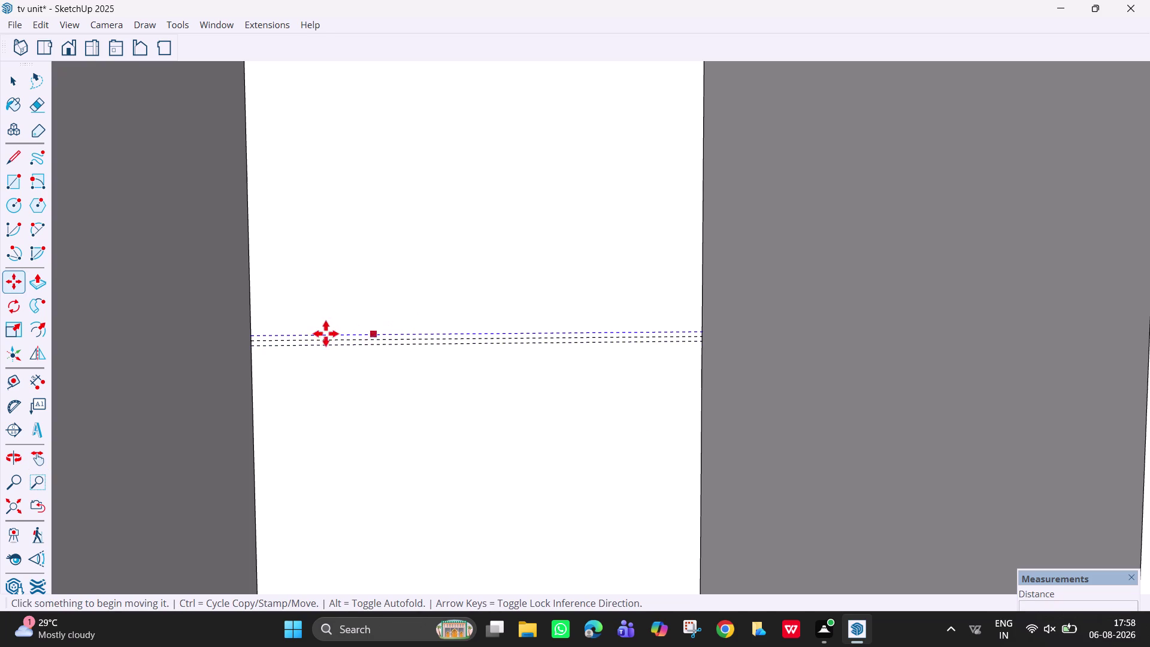
key(r)
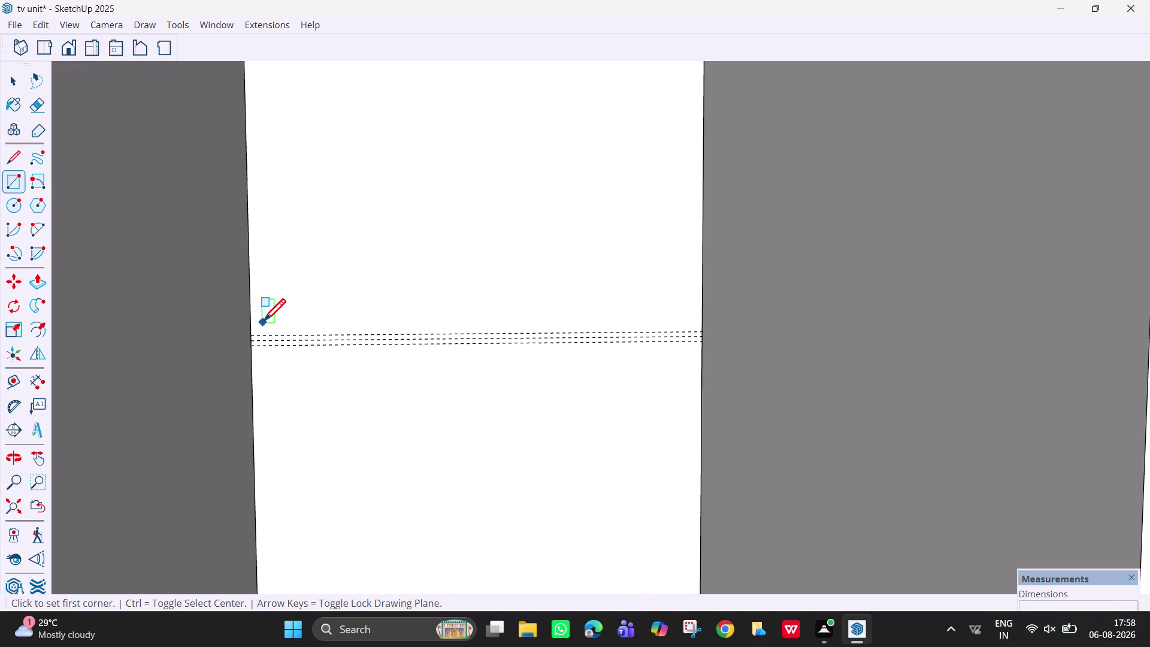
Draw a thin strip across the first panel's guides and erase its leftover guide.
scroll(up, 3)
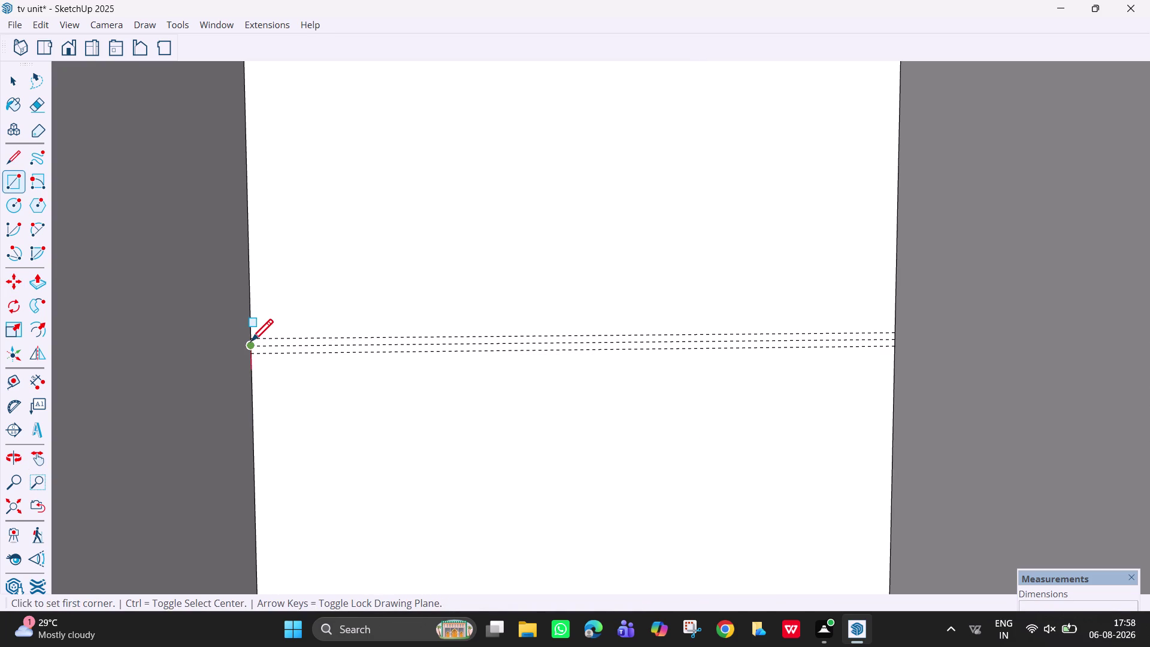
click(254, 336)
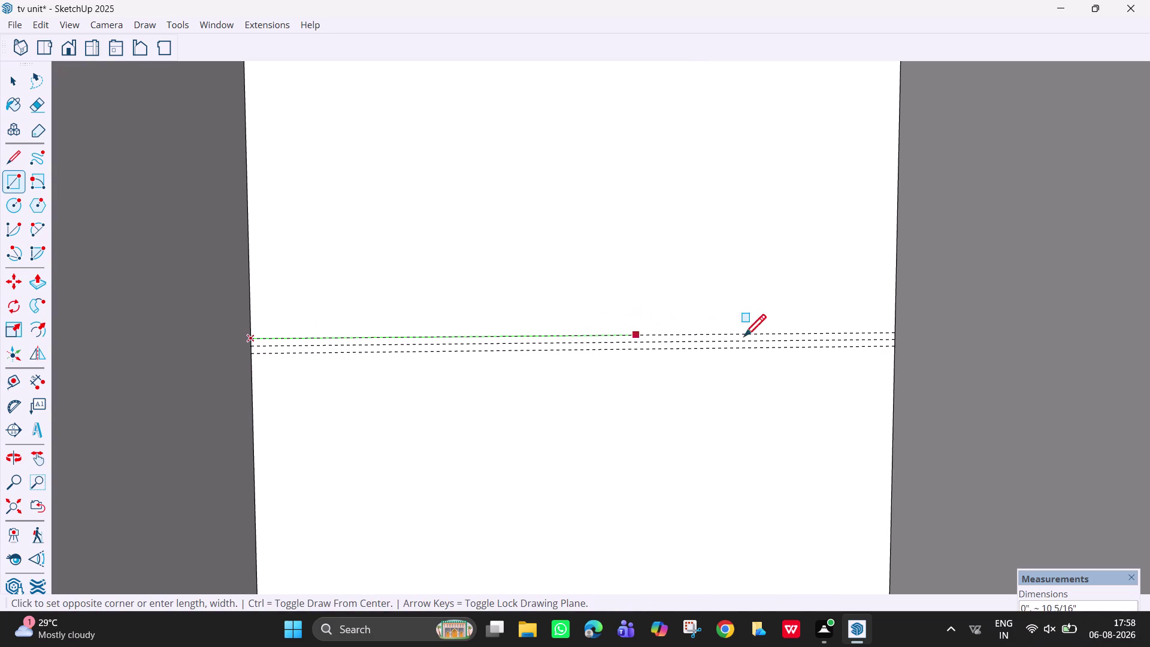
click(895, 349)
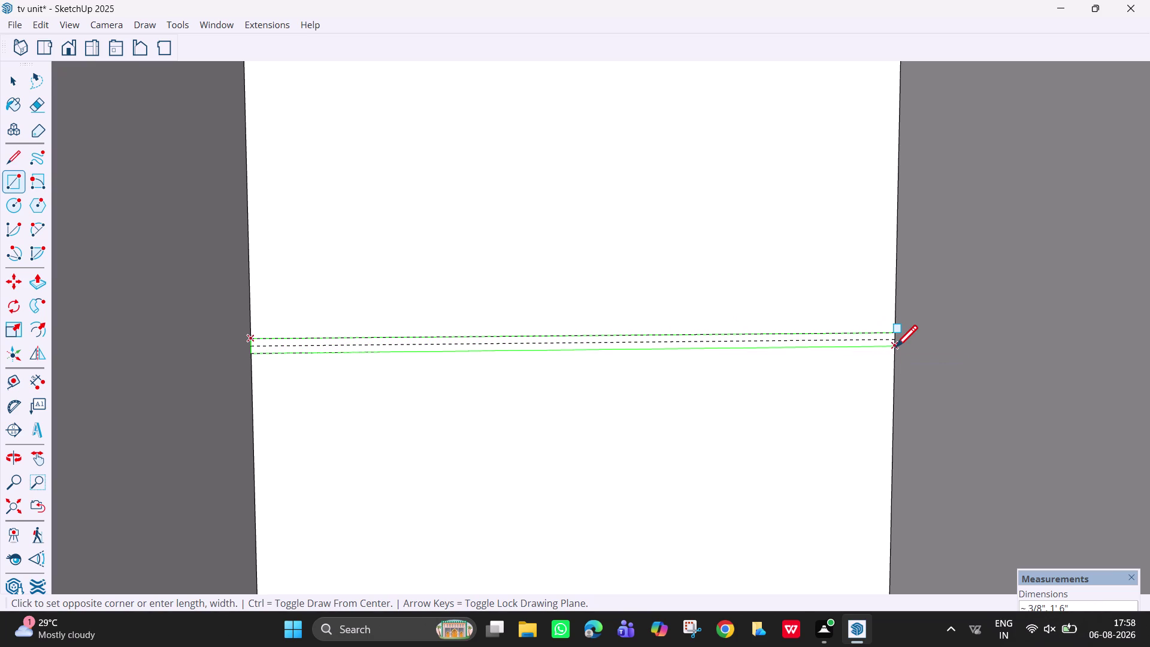
key(e)
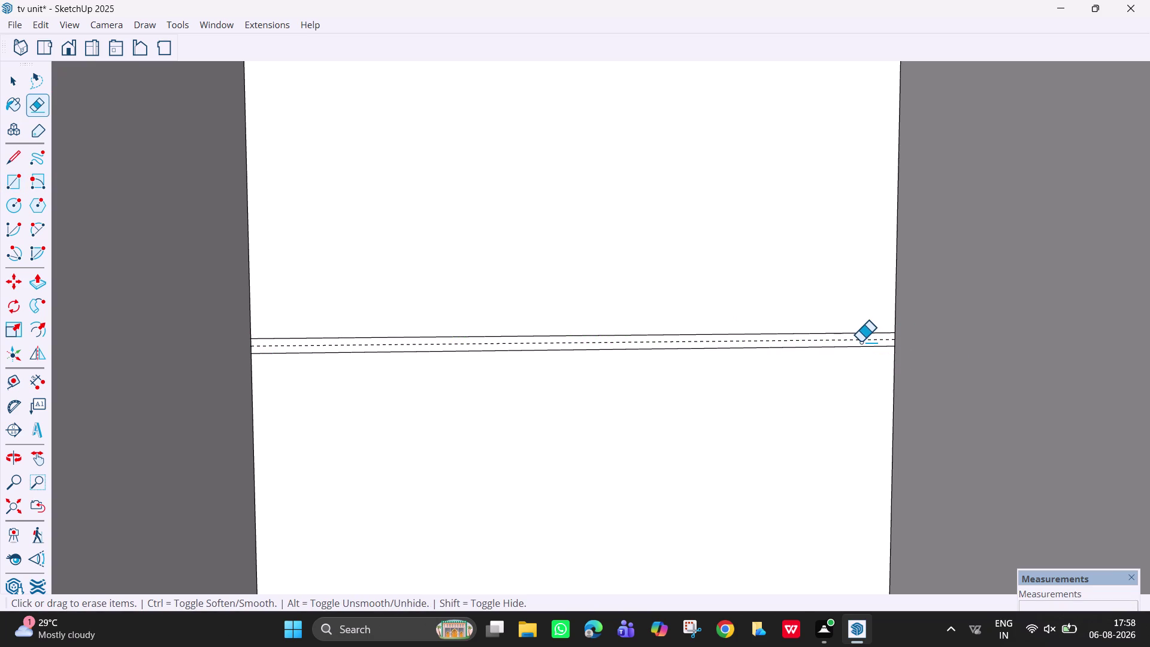
click(861, 342)
Pan to the second panel and draw a strip along its guides.
scroll(down, 3)
key(h)
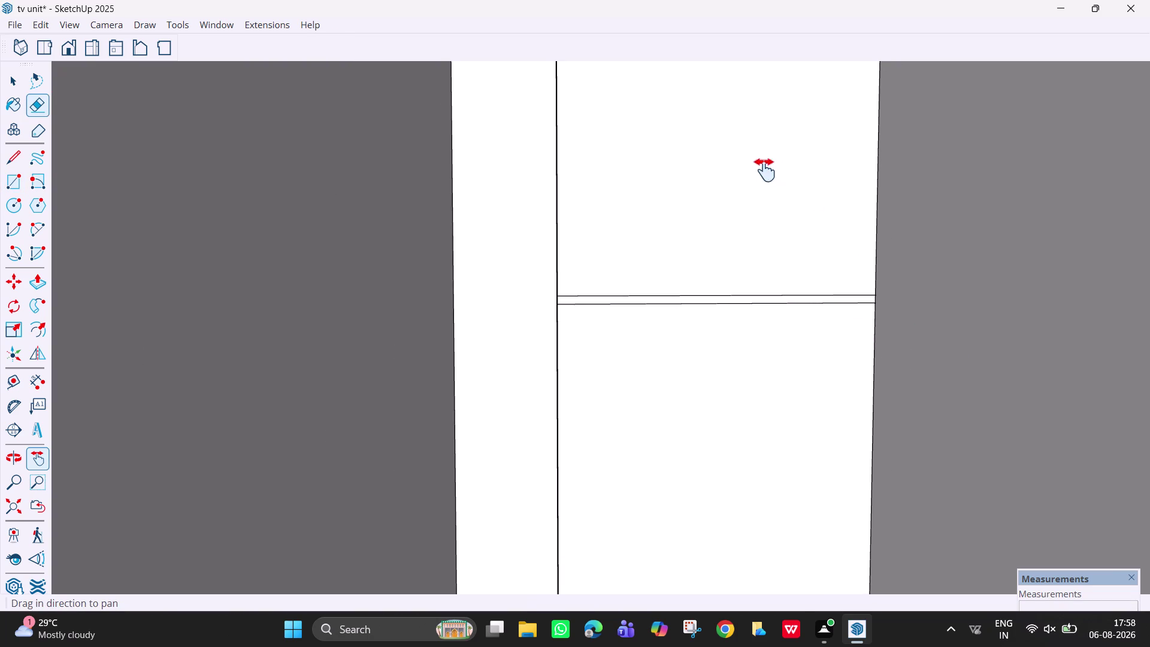
drag(753, 153, 708, 419)
drag(715, 213, 713, 328)
scroll(up, 3)
key(r)
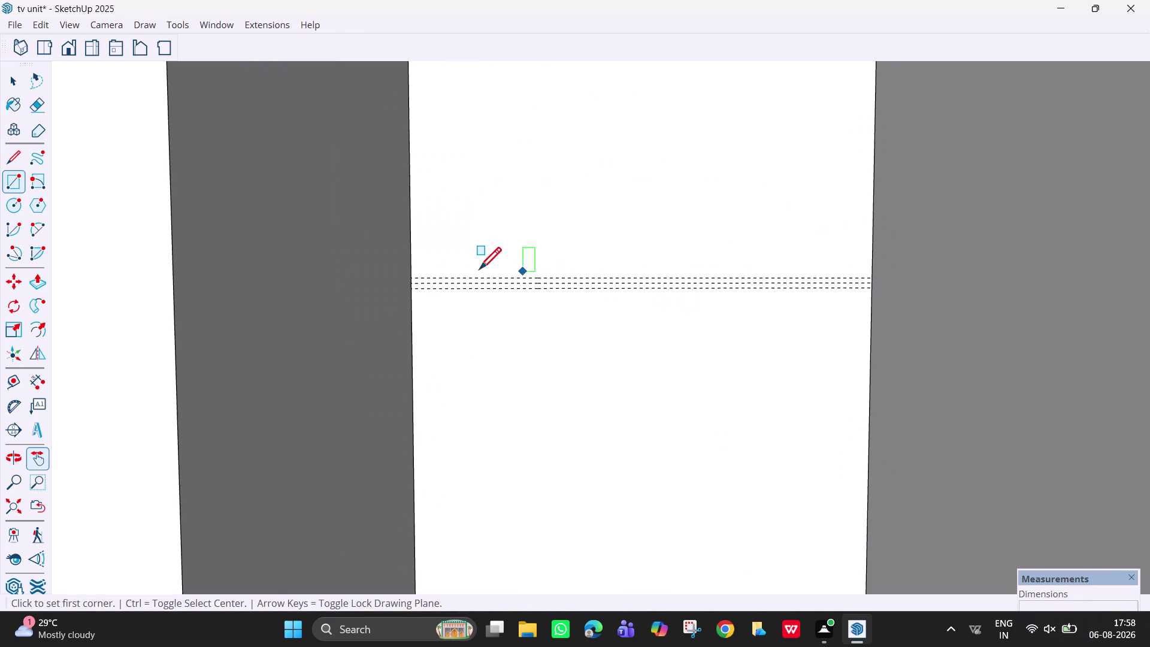
click(411, 279)
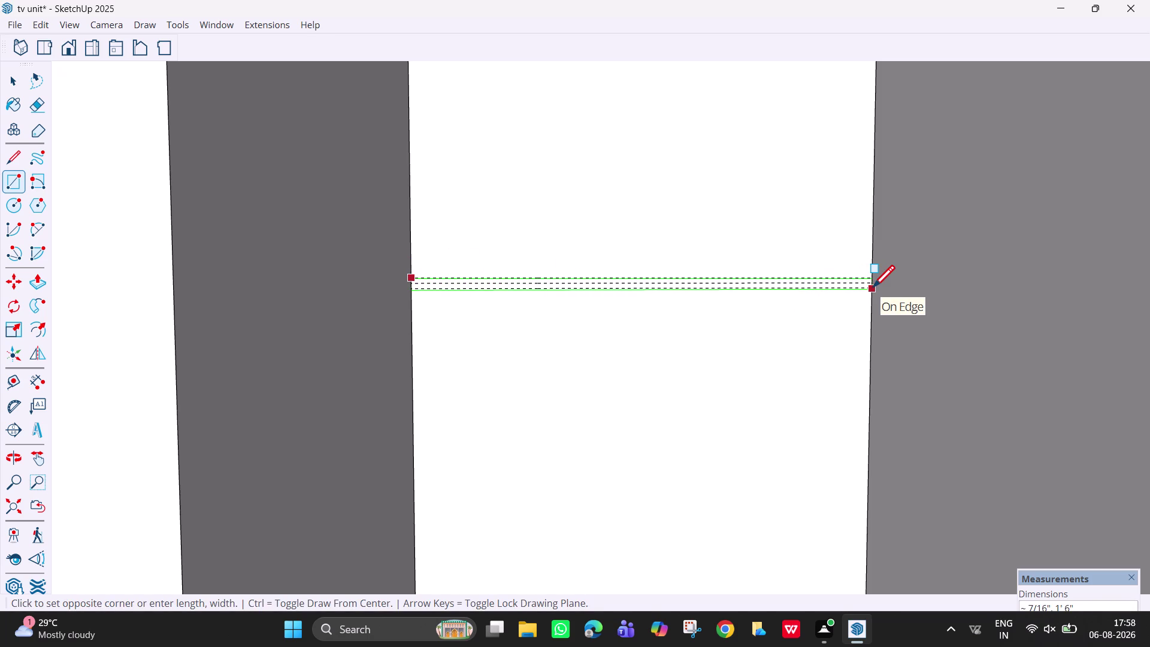
scroll(up, 3)
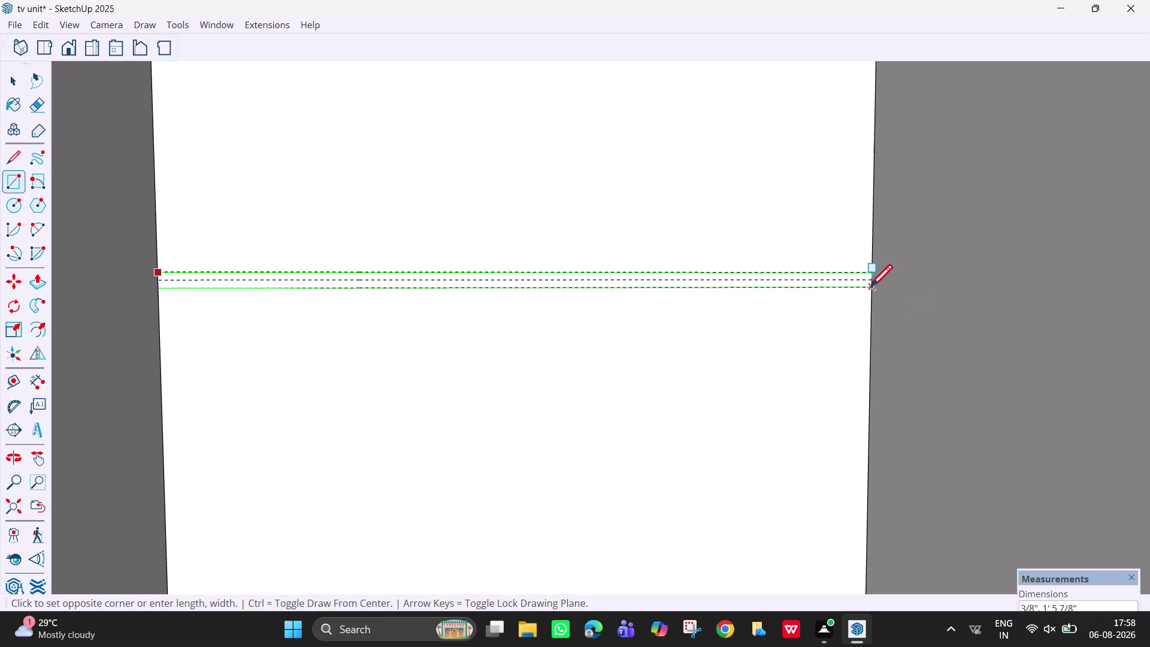
click(871, 289)
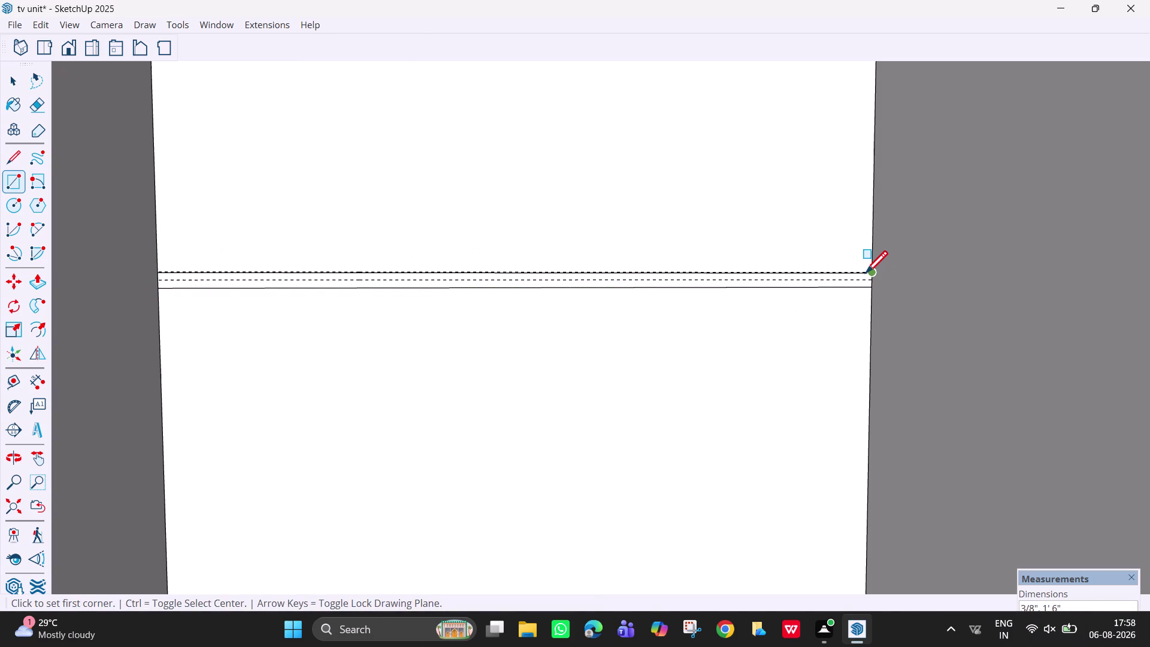
Undo that strip, redraw it from the left guide intersection, and erase the guide.
key(ctrl+z)
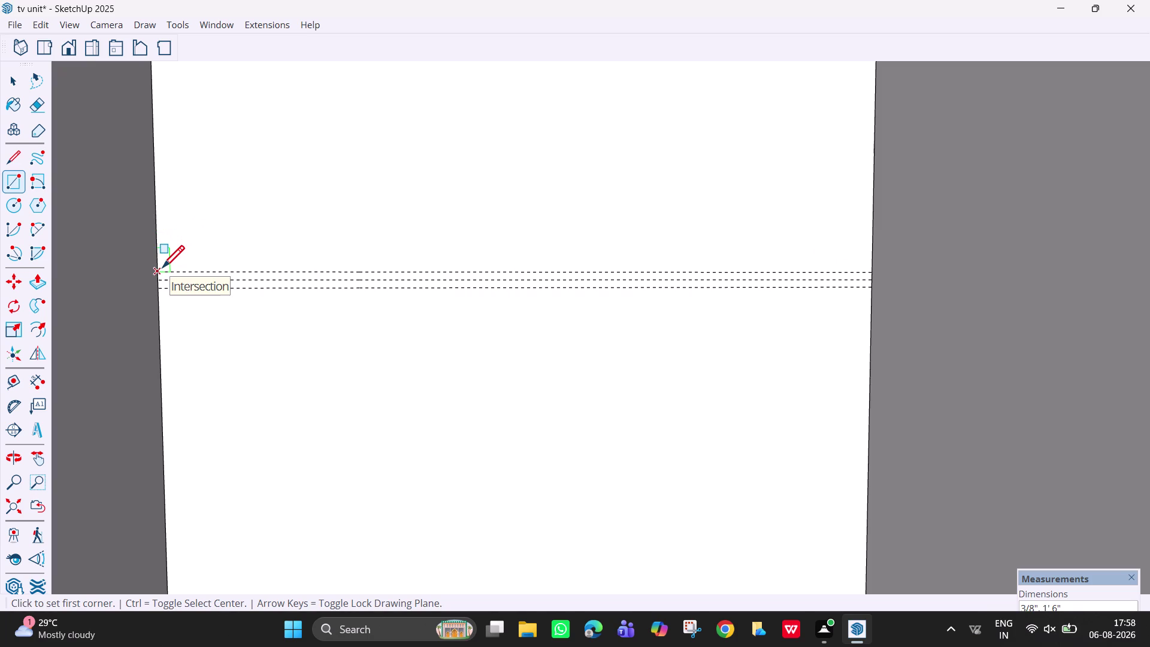
click(162, 270)
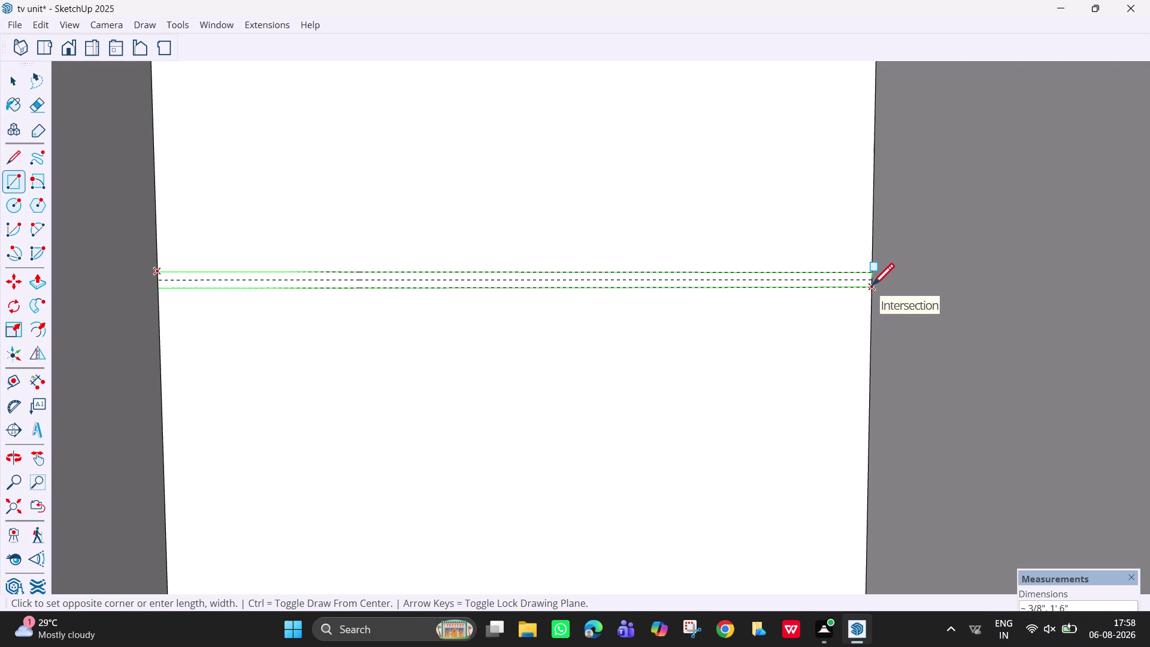
click(872, 288)
key(e)
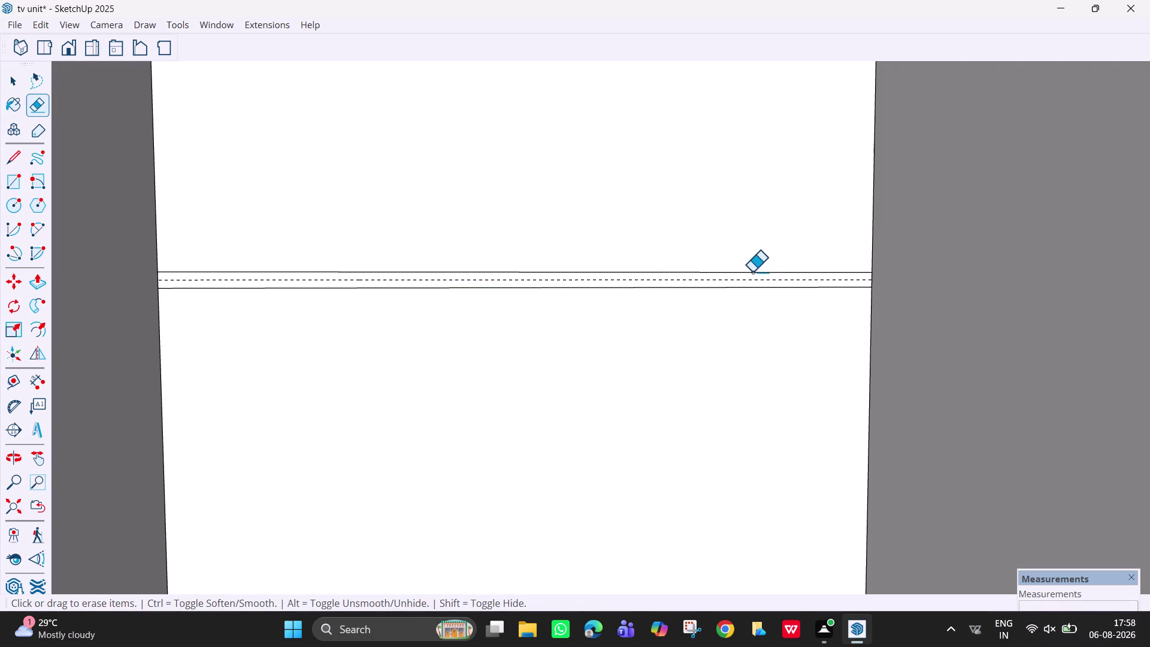
click(753, 279)
Draw the third panel's thin strip edge to edge and erase its leftover guide.
scroll(down, 3)
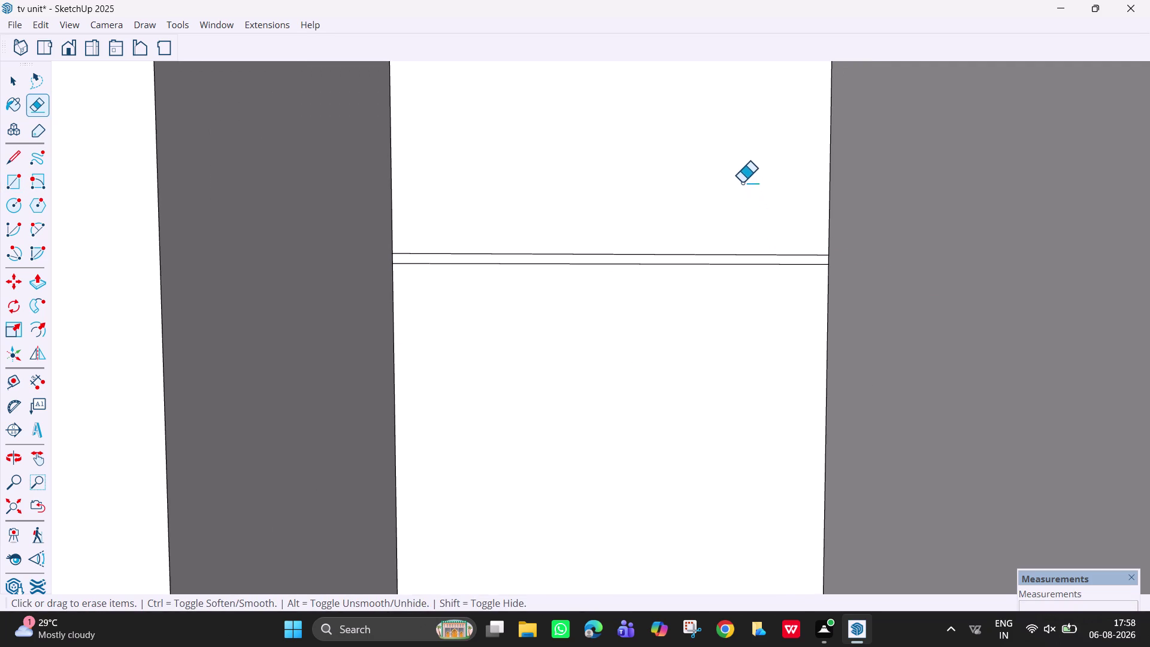
key(h)
drag(735, 166, 689, 575)
drag(604, 266, 587, 474)
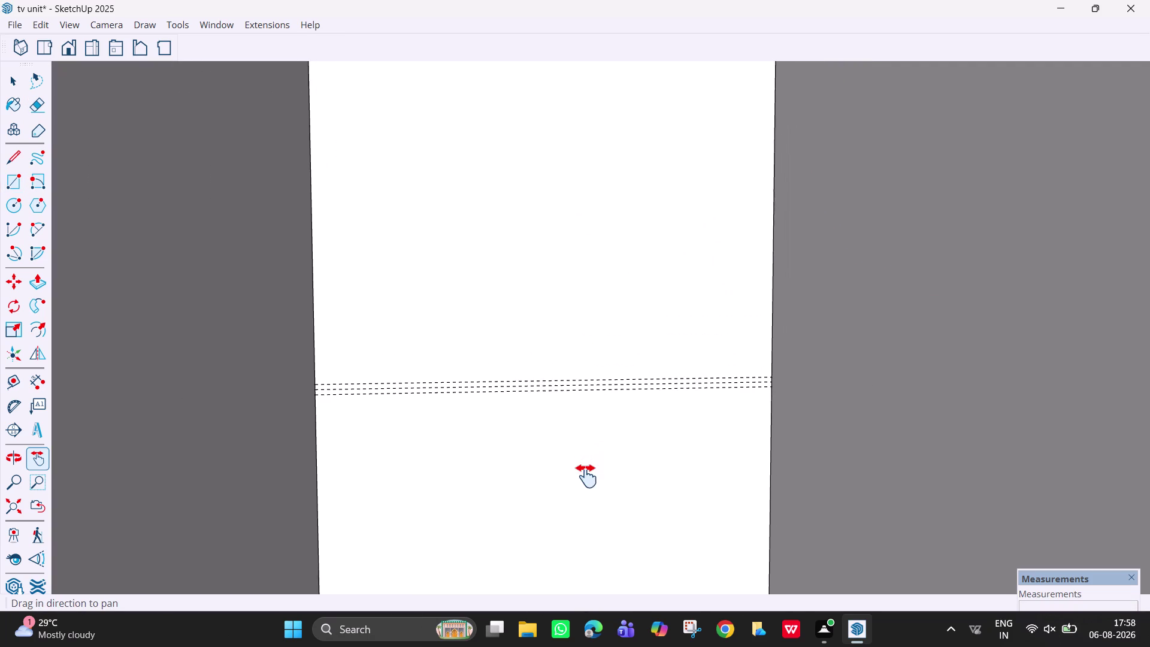
drag(586, 475, 586, 481)
key(r)
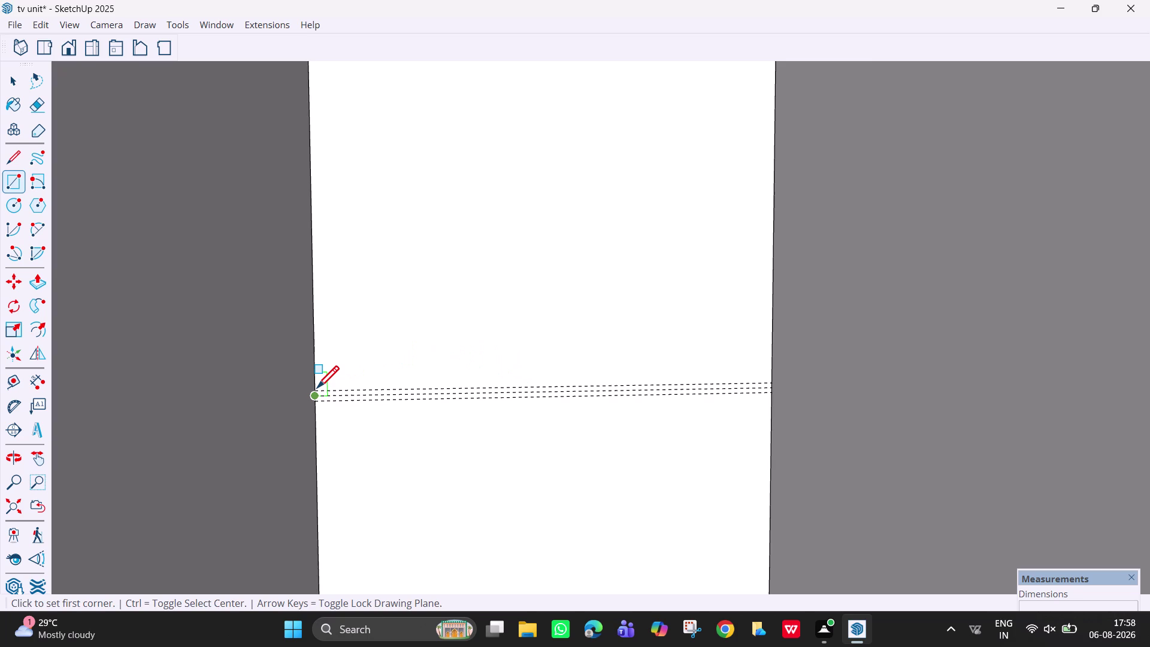
scroll(up, 3)
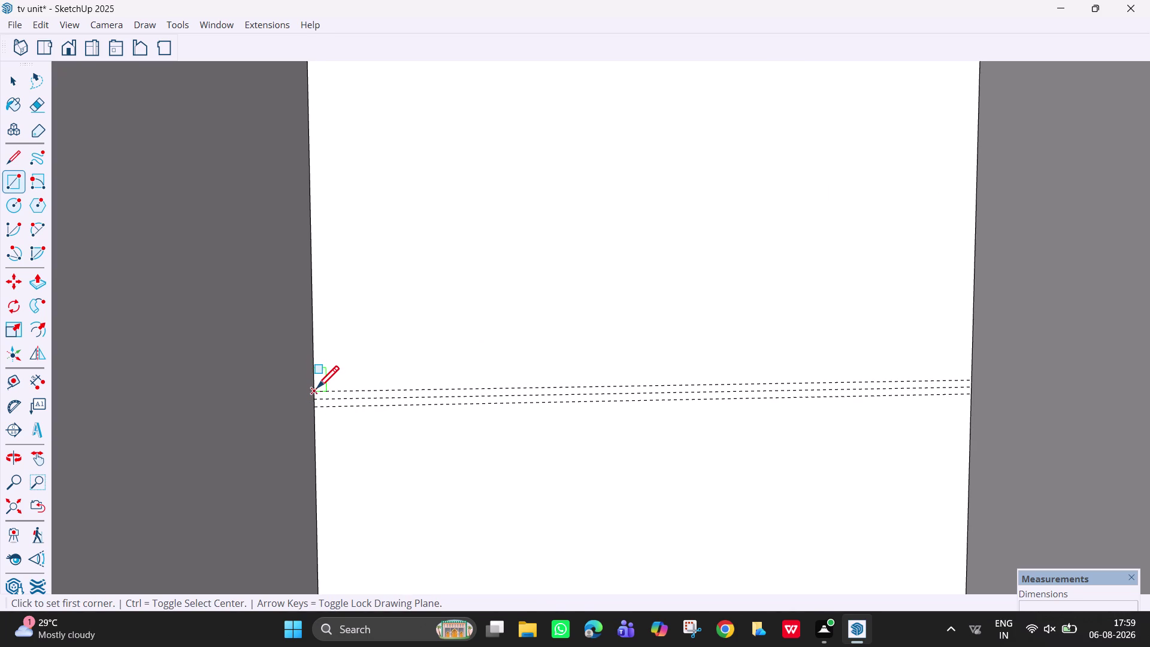
click(316, 390)
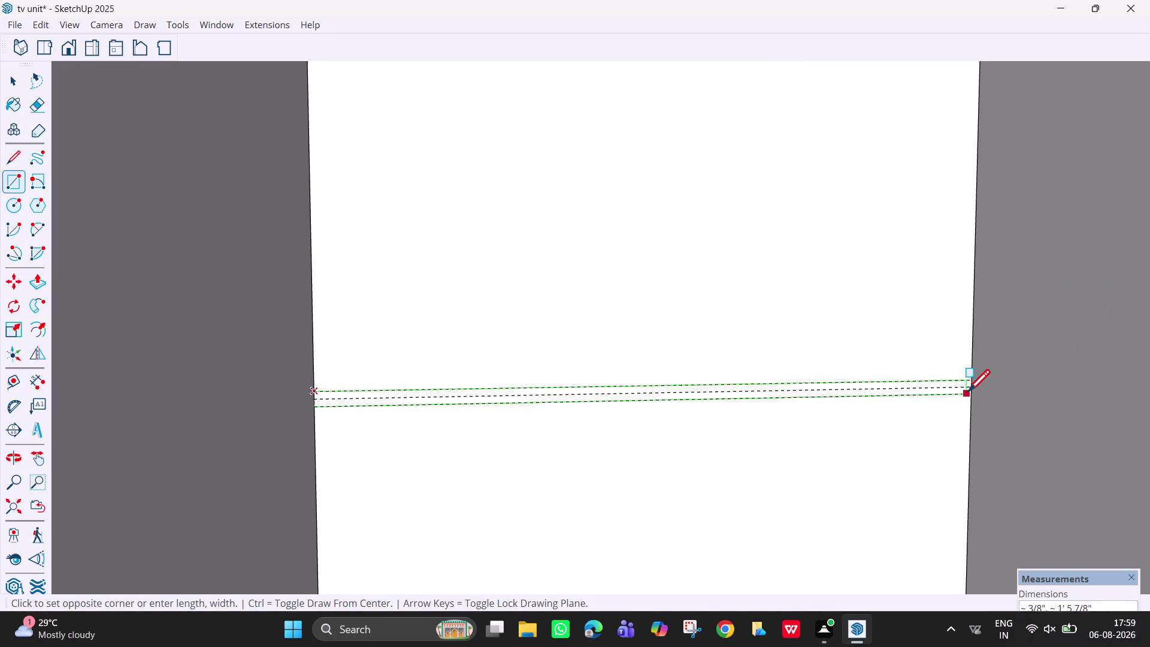
click(972, 394)
key(e)
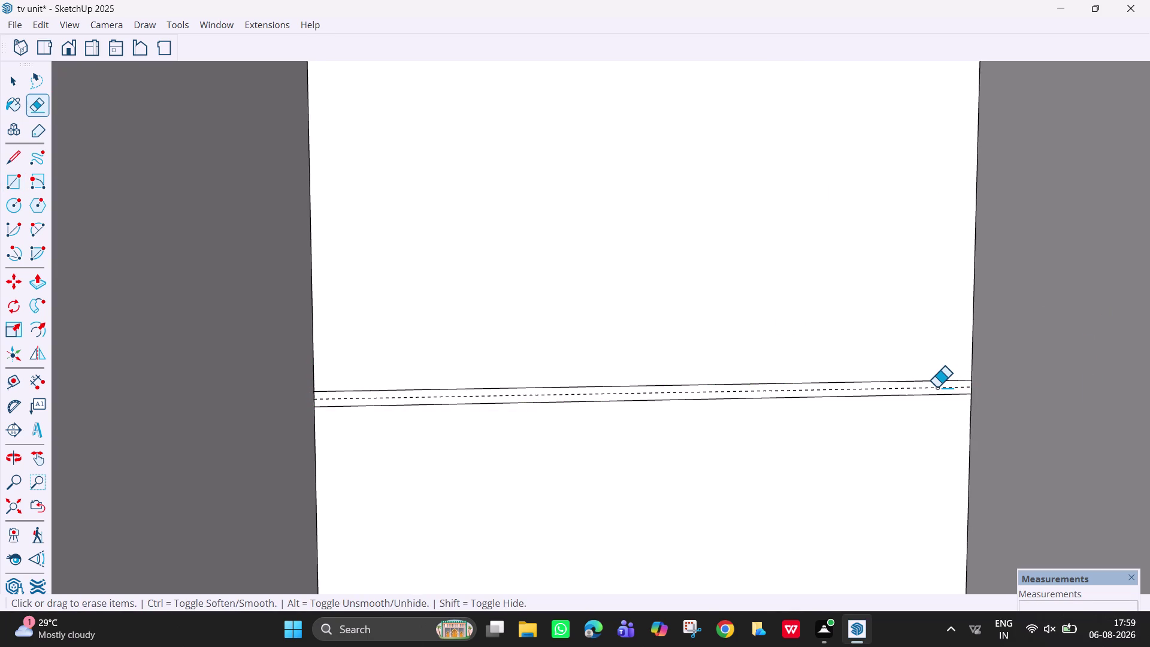
click(937, 387)
Pan to the fourth panel and draw a first strip across it.
scroll(down, 3)
key(h)
drag(888, 227, 886, 239)
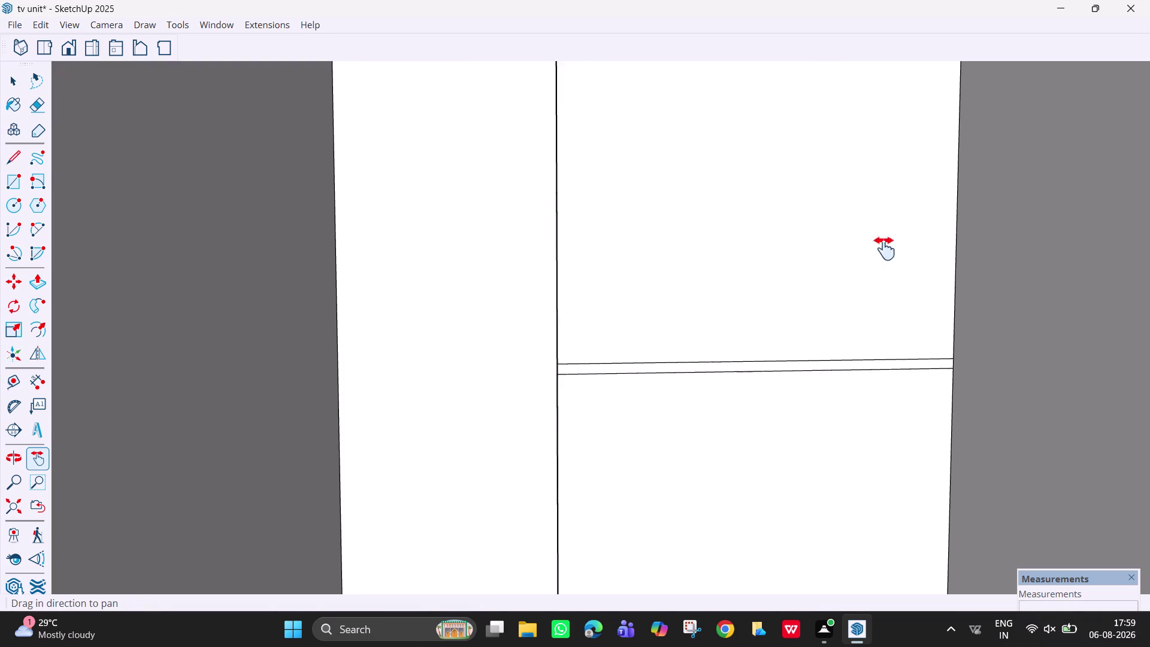
drag(886, 240, 789, 493)
drag(833, 255, 808, 425)
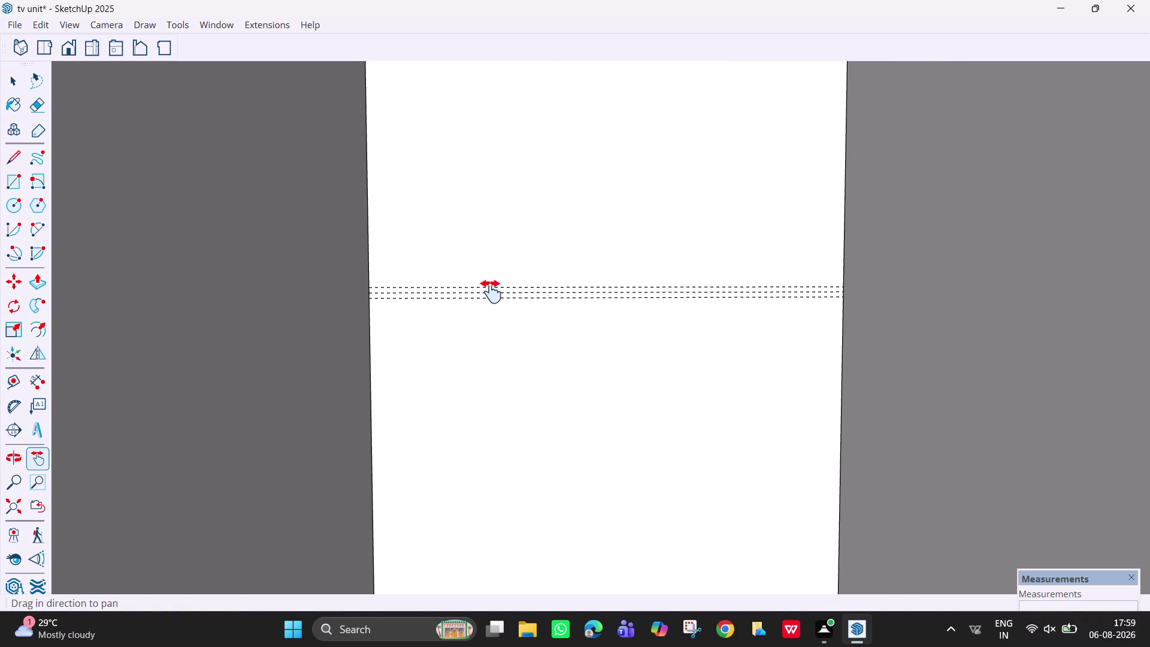
key(r)
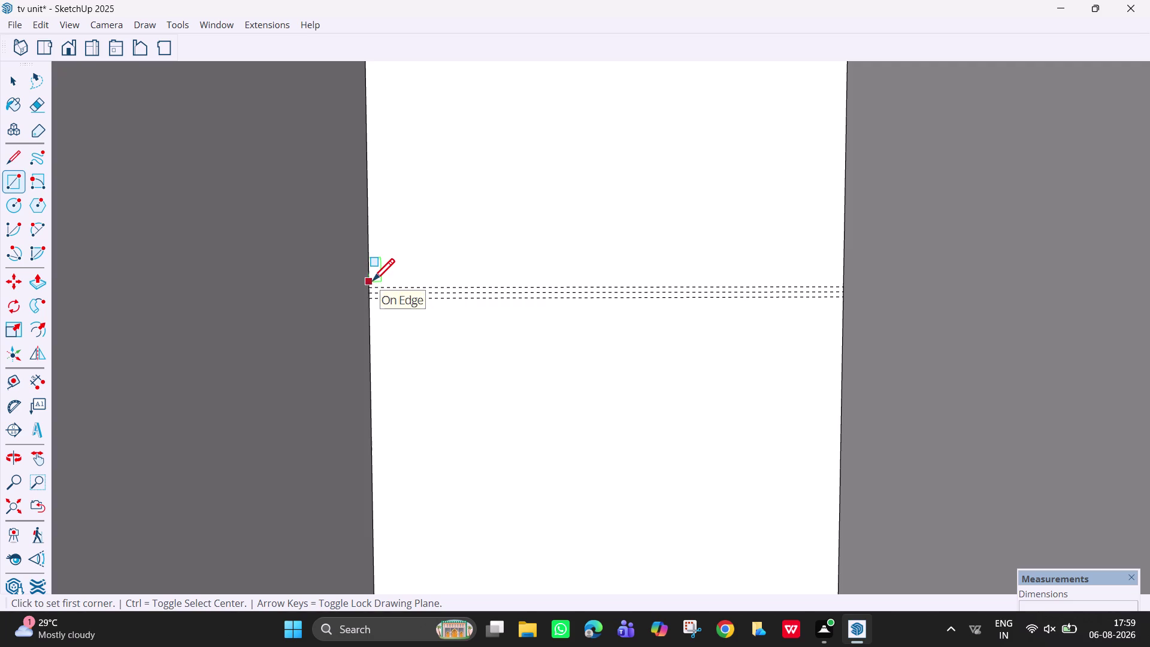
click(372, 286)
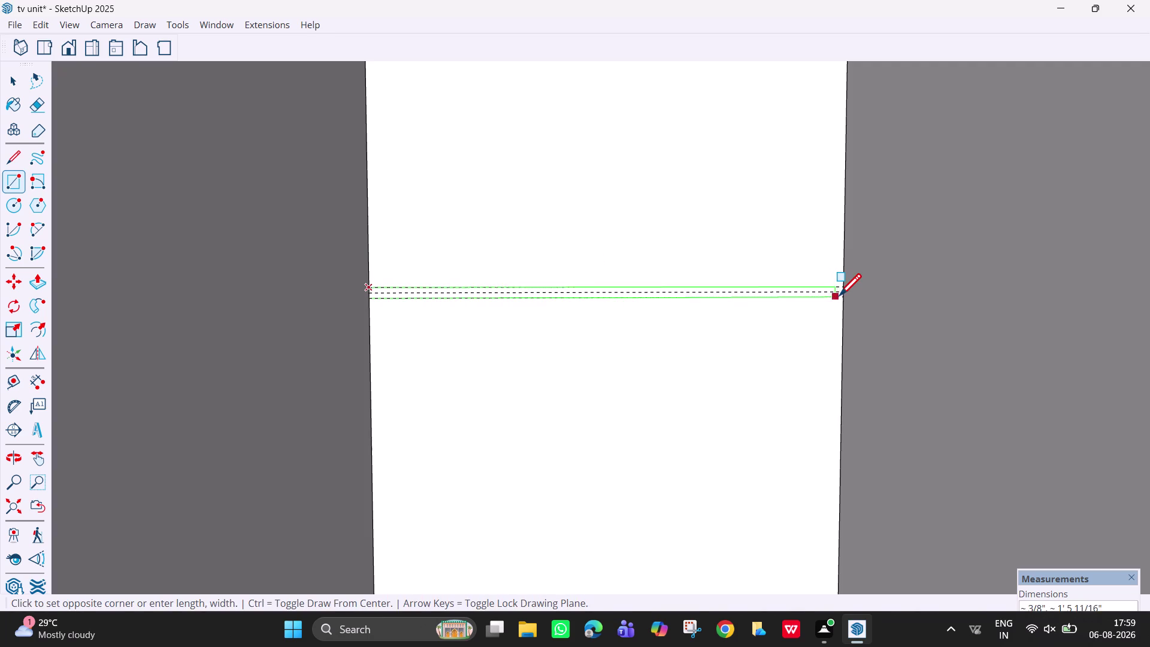
click(844, 297)
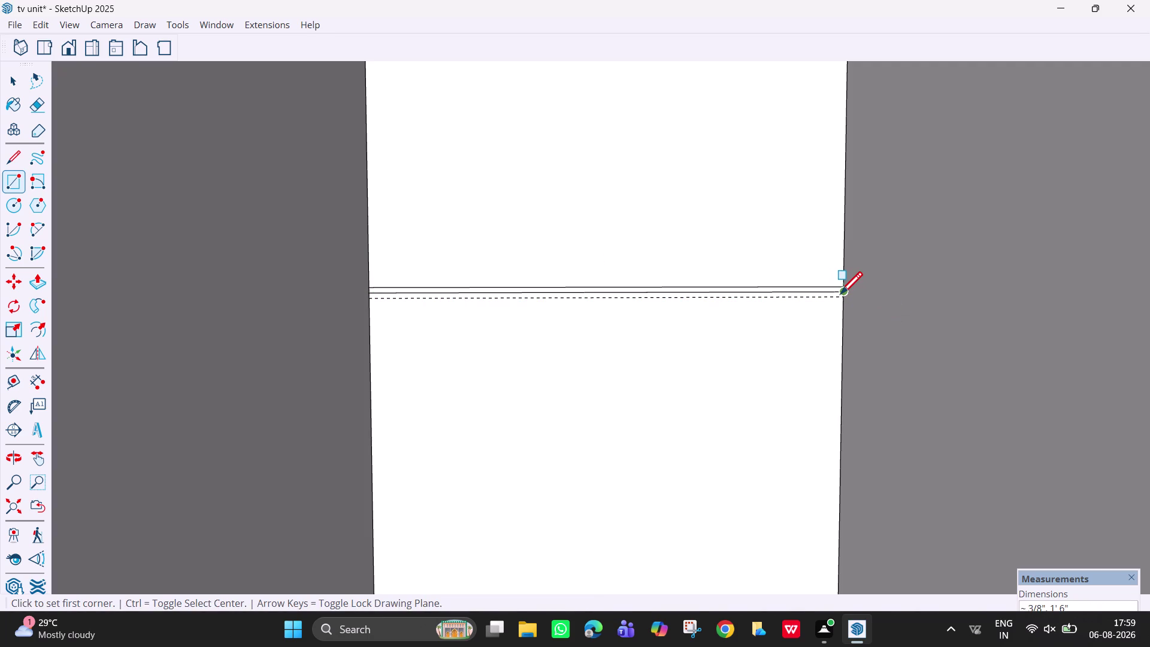
Undo it, redraw the strip across the full wide panel, and erase the guide.
key(ctrl+z)
scroll(up, 3)
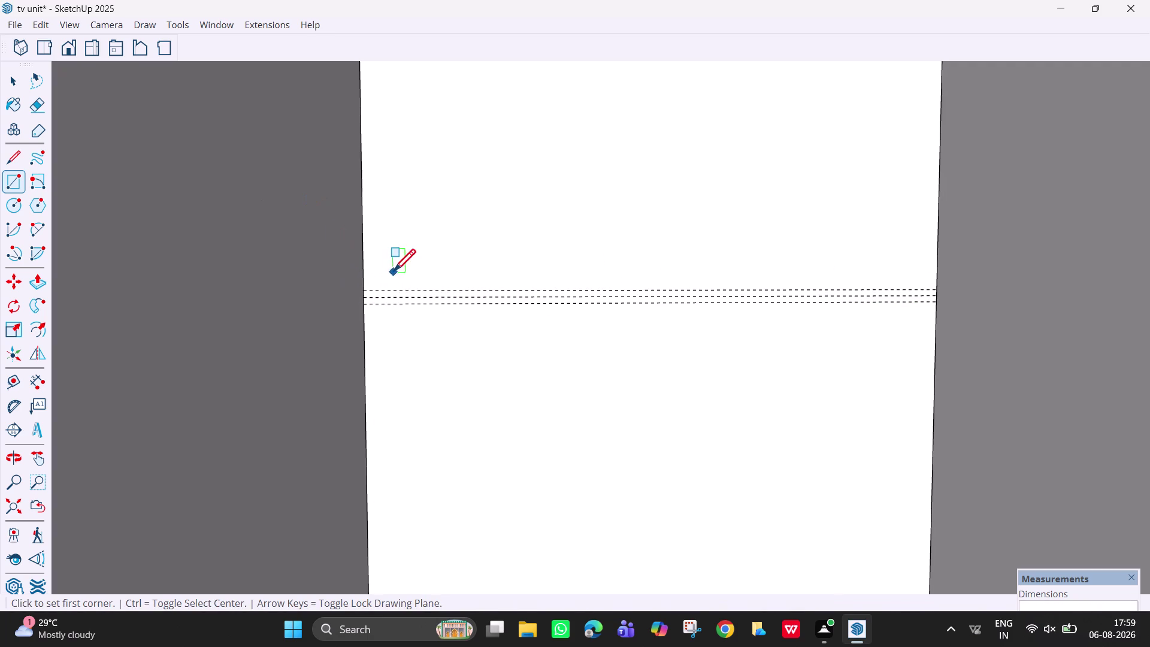
scroll(up, 3)
click(364, 290)
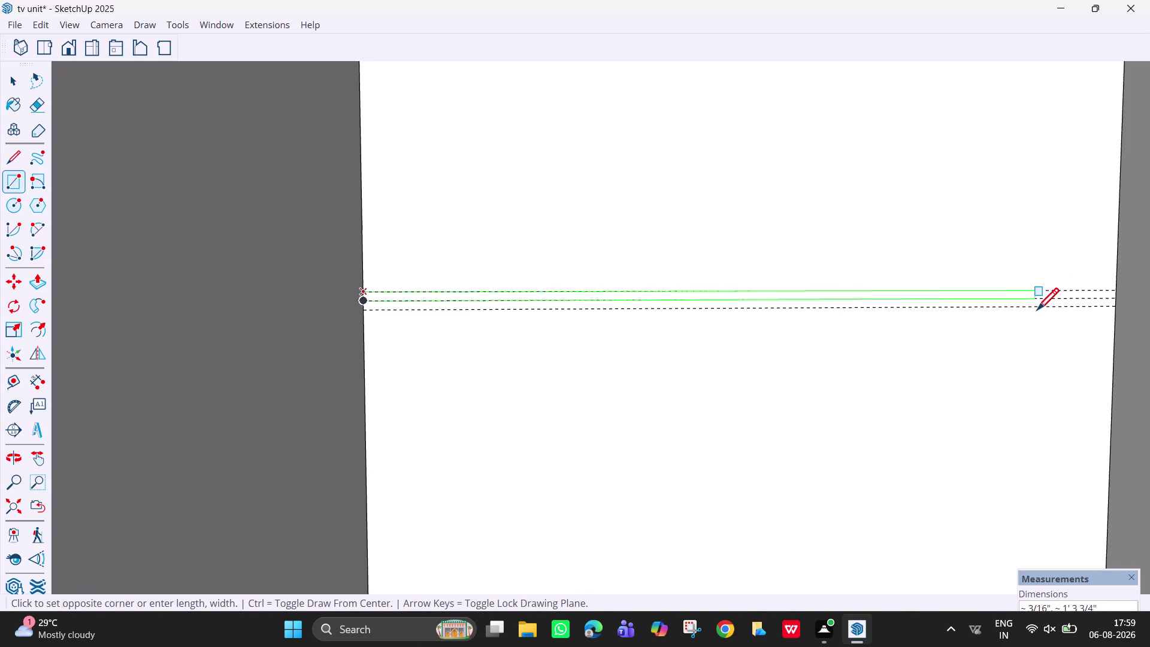
click(1115, 308)
key(e)
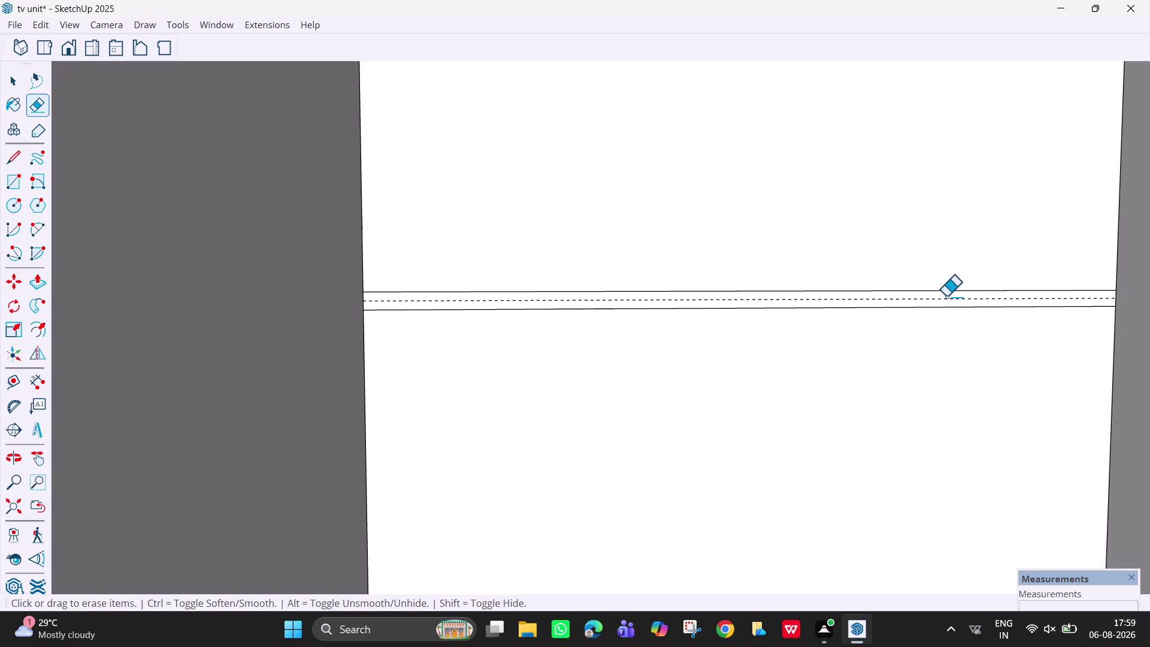
click(946, 298)
scroll(down, 3)
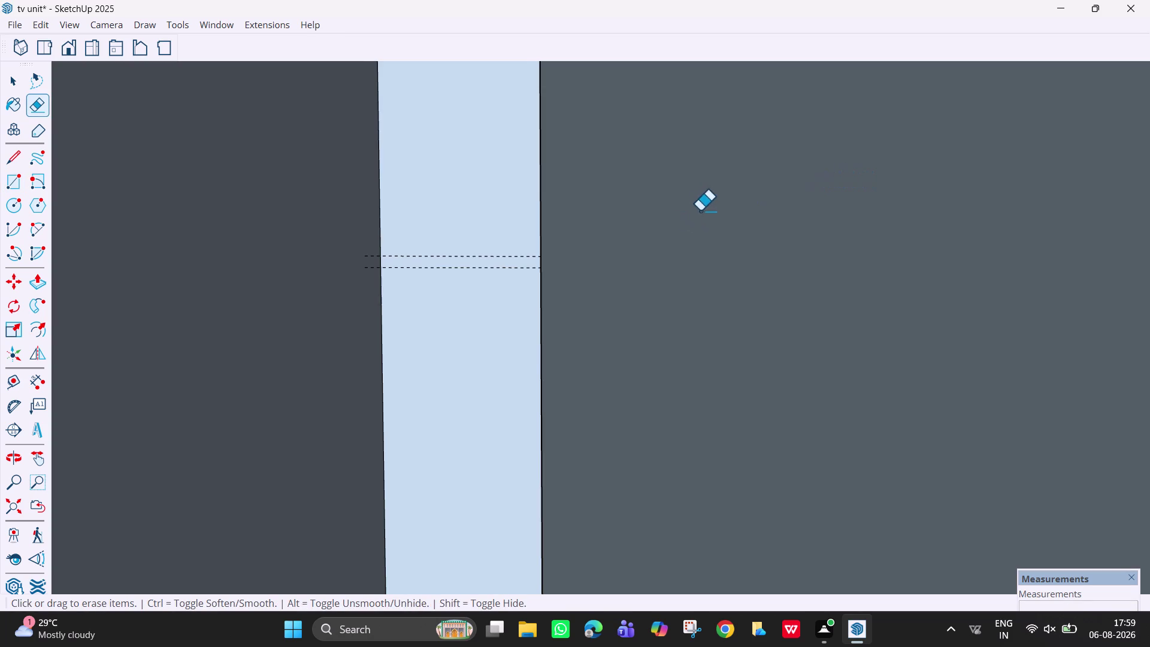
middle_drag(700, 220, 605, 241)
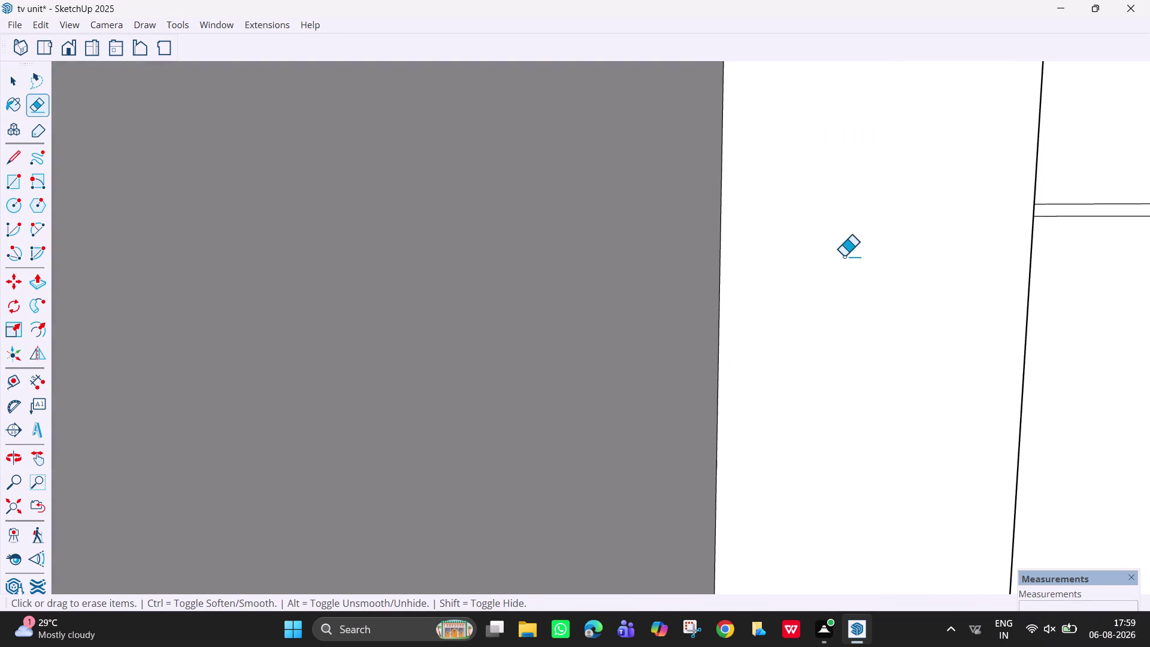
Navigate across the TV wall to frame the right storage column's shelf marks.
key(h)
drag(968, 251, 598, 300)
drag(1123, 148, 804, 291)
scroll(down, 3)
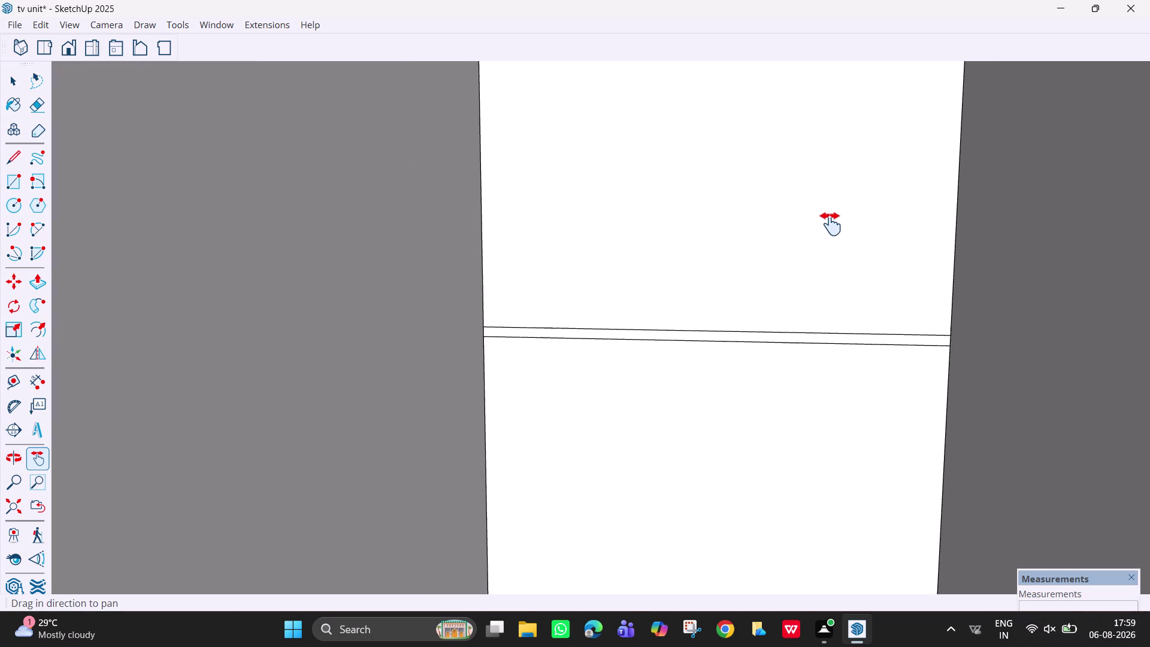
scroll(down, 3)
drag(851, 187, 791, 529)
scroll(down, 3)
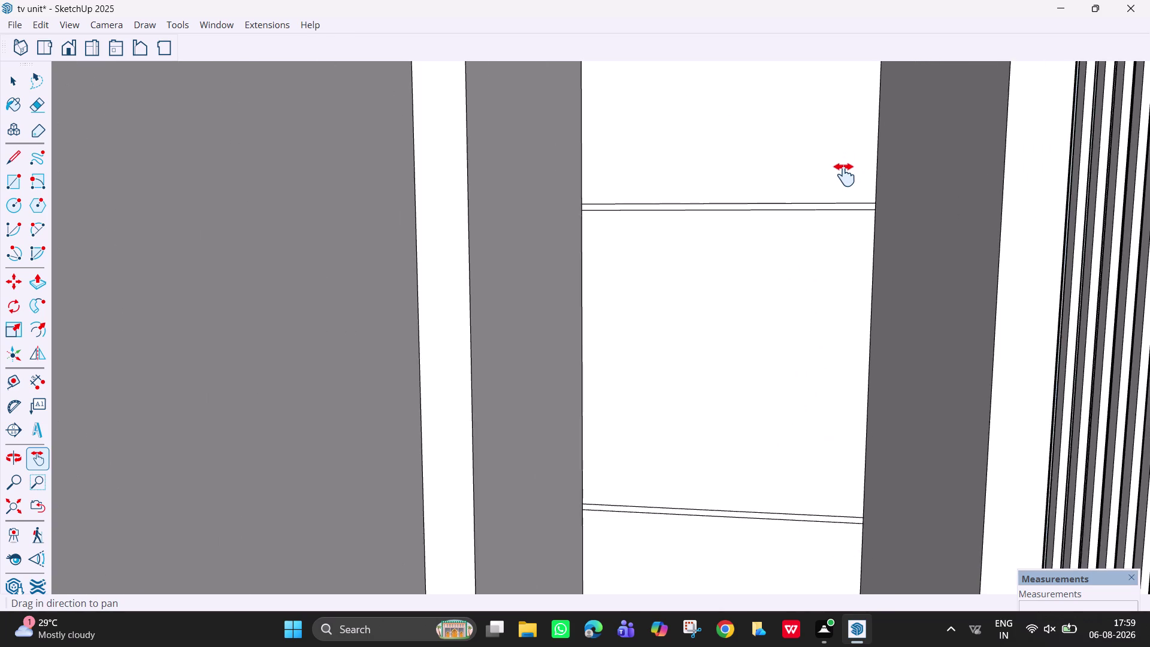
scroll(down, 3)
scroll(down, 3)
drag(860, 155, 658, 72)
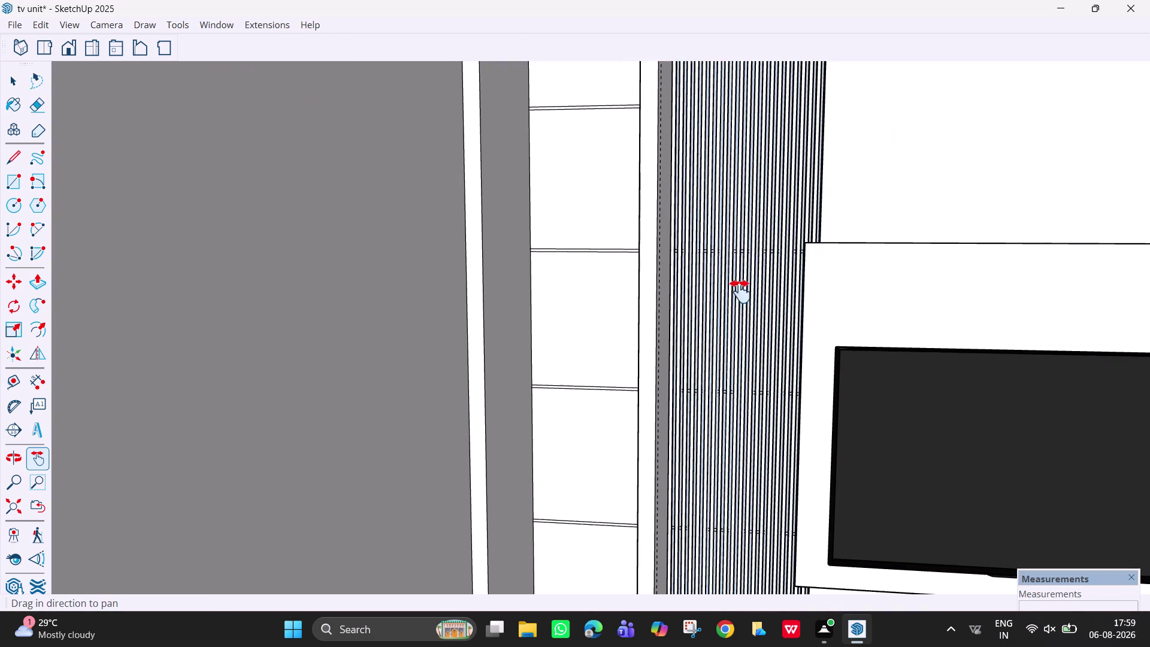
drag(742, 328, 894, 73)
drag(933, 304, 664, 291)
drag(1076, 355, 736, 330)
drag(873, 347, 640, 380)
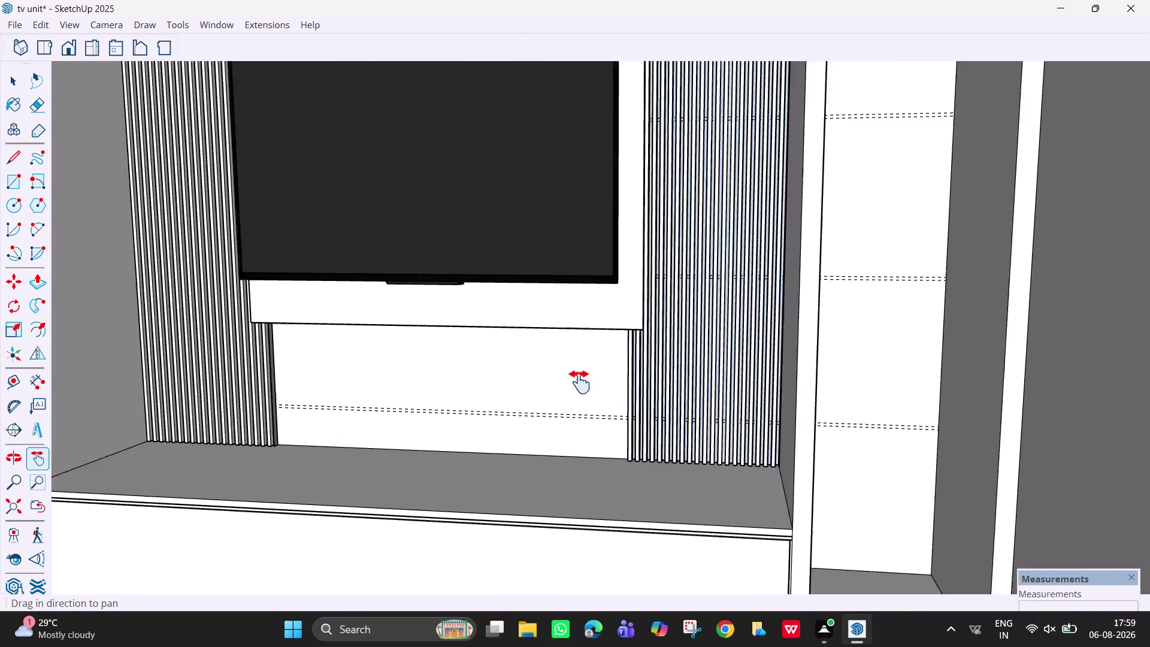
drag(639, 381, 560, 382)
drag(690, 291, 765, 244)
scroll(up, 3)
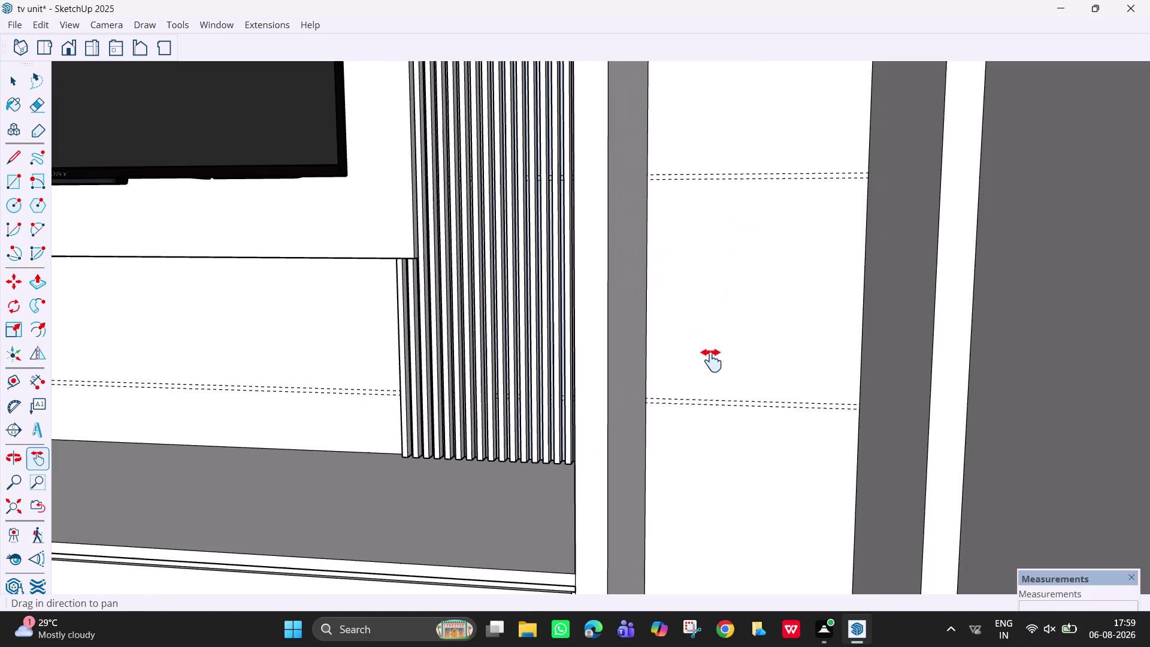
scroll(up, 3)
scroll(up, 3)
Trace the first two dashed shelf marks in the right column as thin rectangles.
key(r)
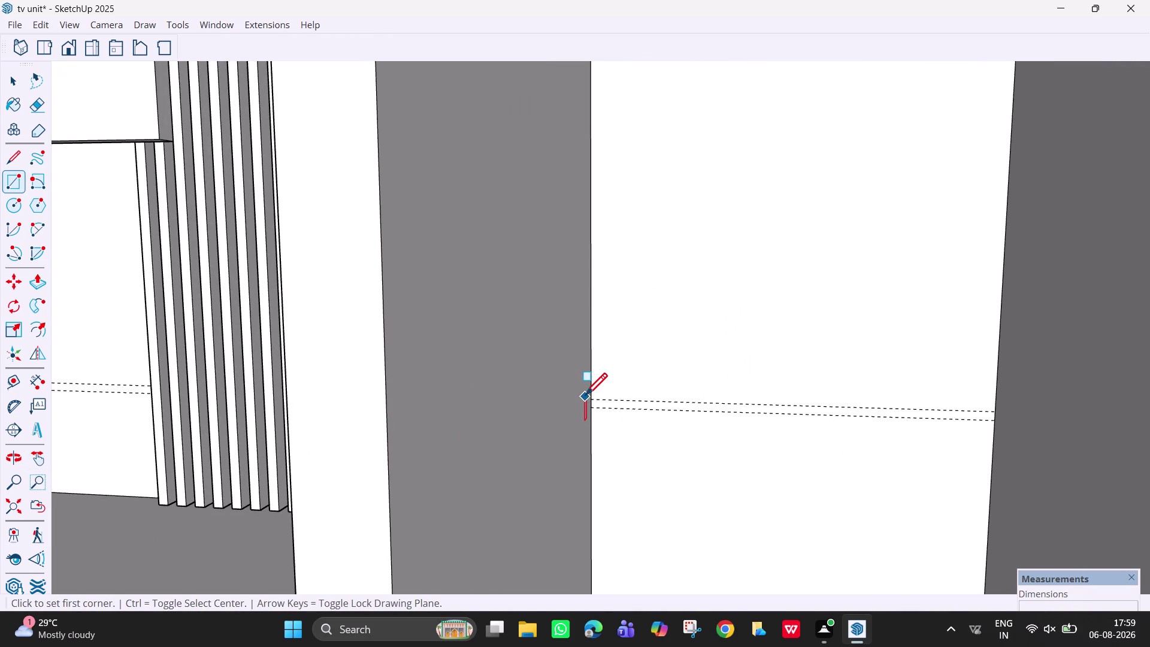
click(592, 398)
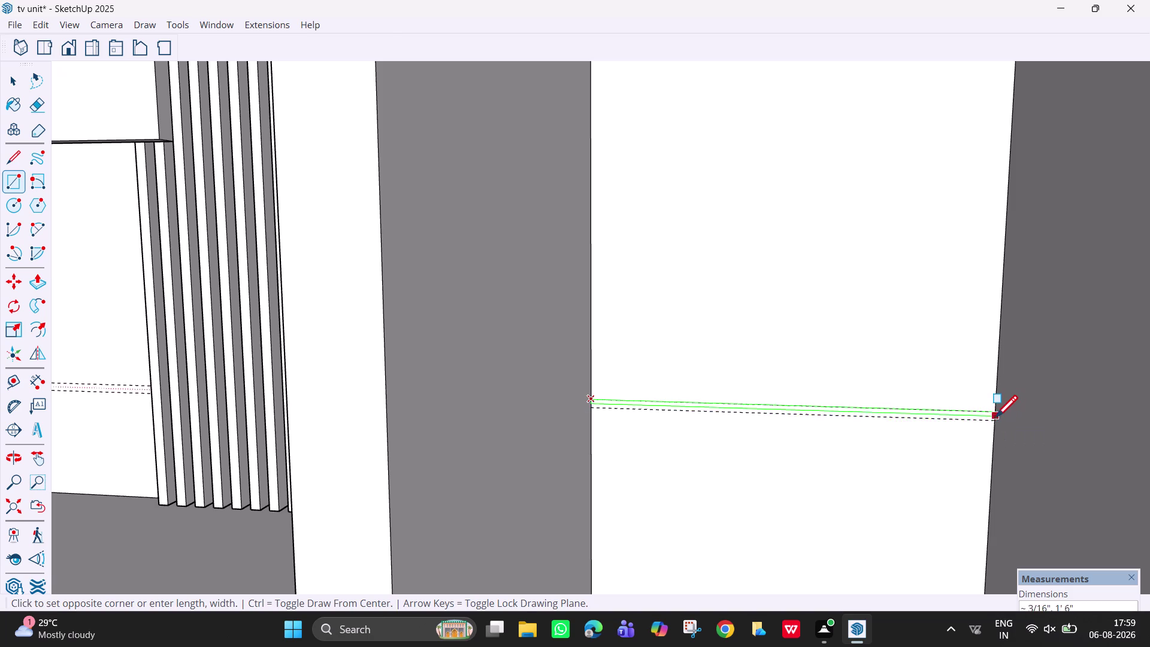
scroll(up, 3)
click(993, 421)
scroll(down, 3)
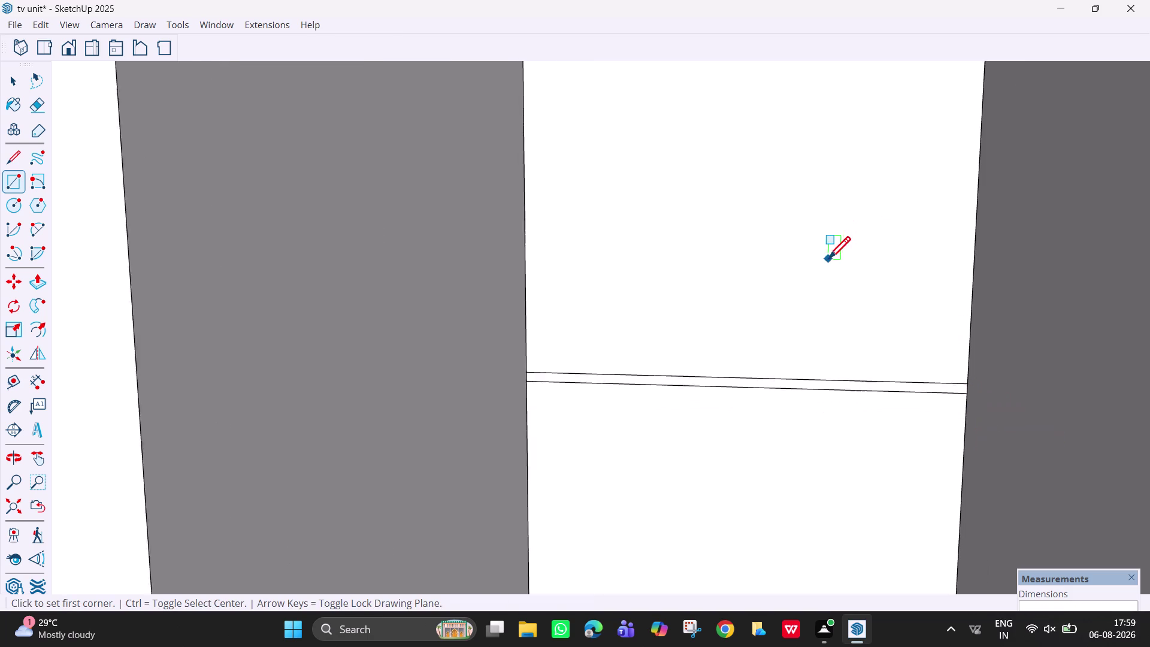
scroll(down, 3)
key(h)
drag(816, 209, 759, 577)
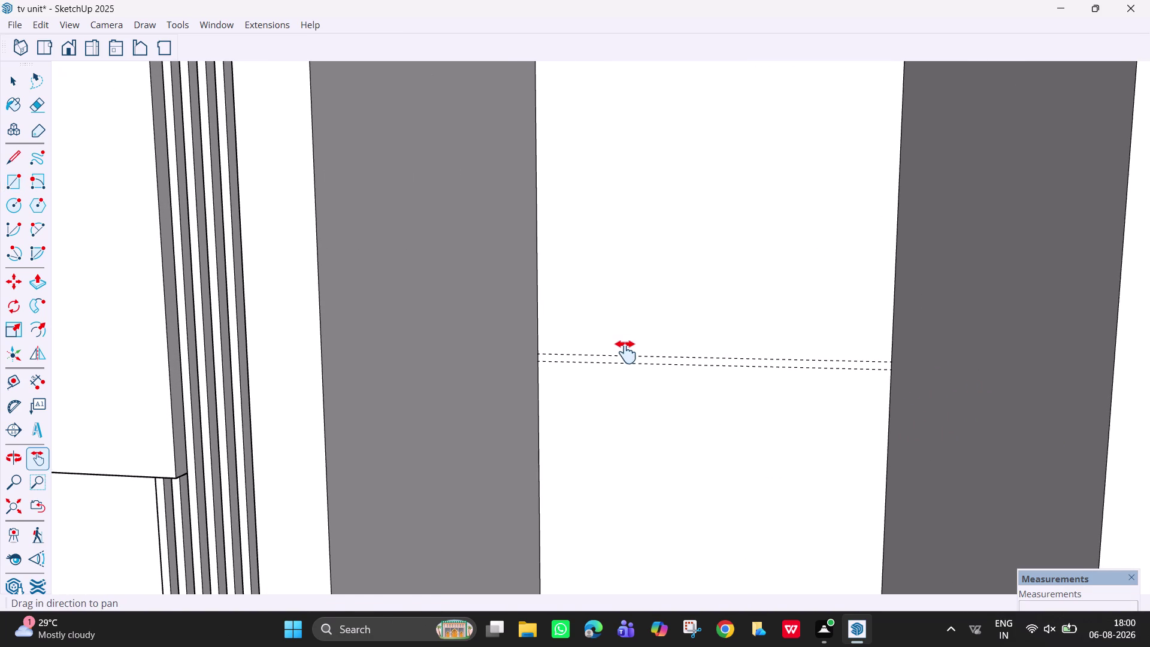
key(r)
click(540, 357)
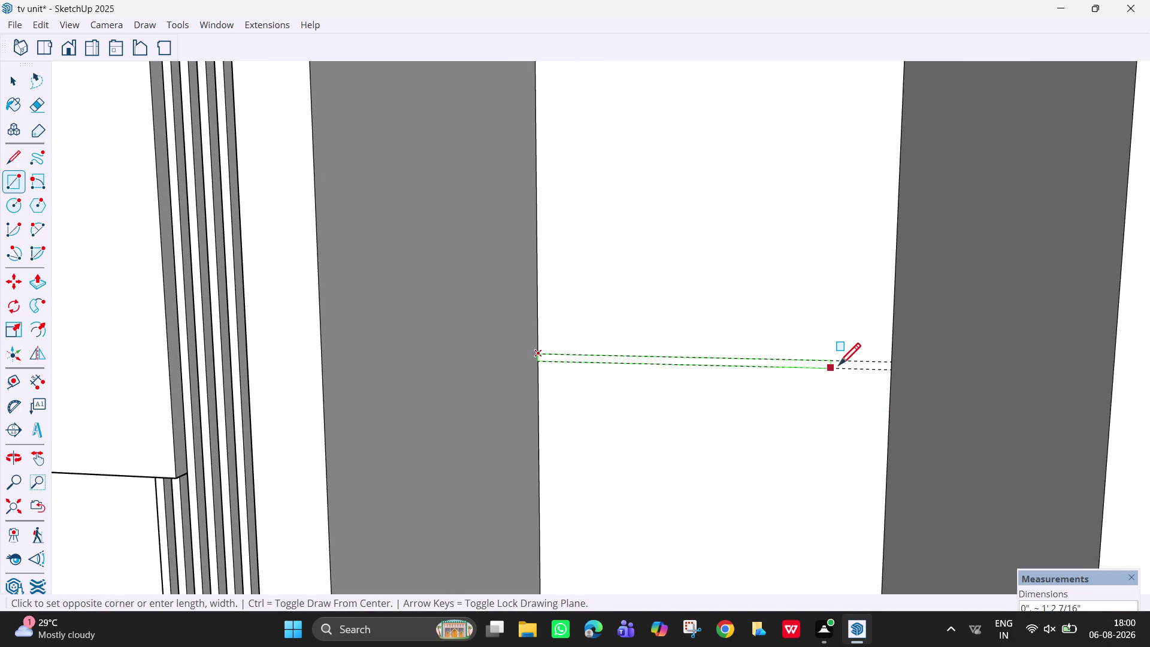
click(890, 373)
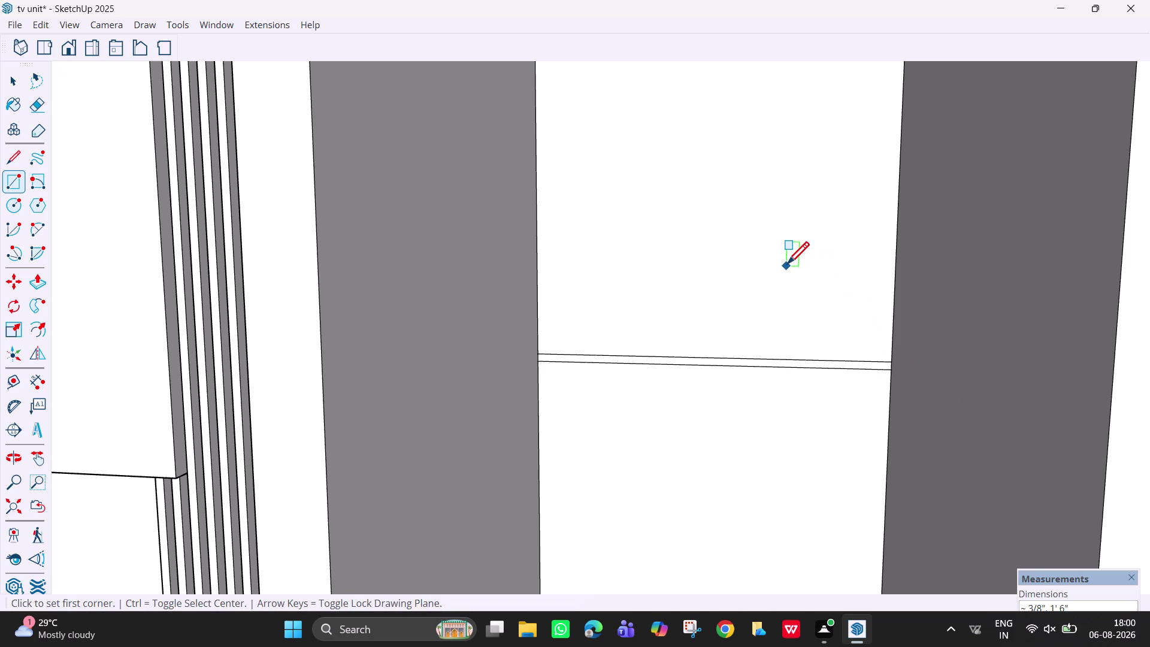
Trace the third and fourth dashed shelf marks as thin rectangles.
key(h)
drag(789, 253, 754, 554)
drag(738, 322, 736, 431)
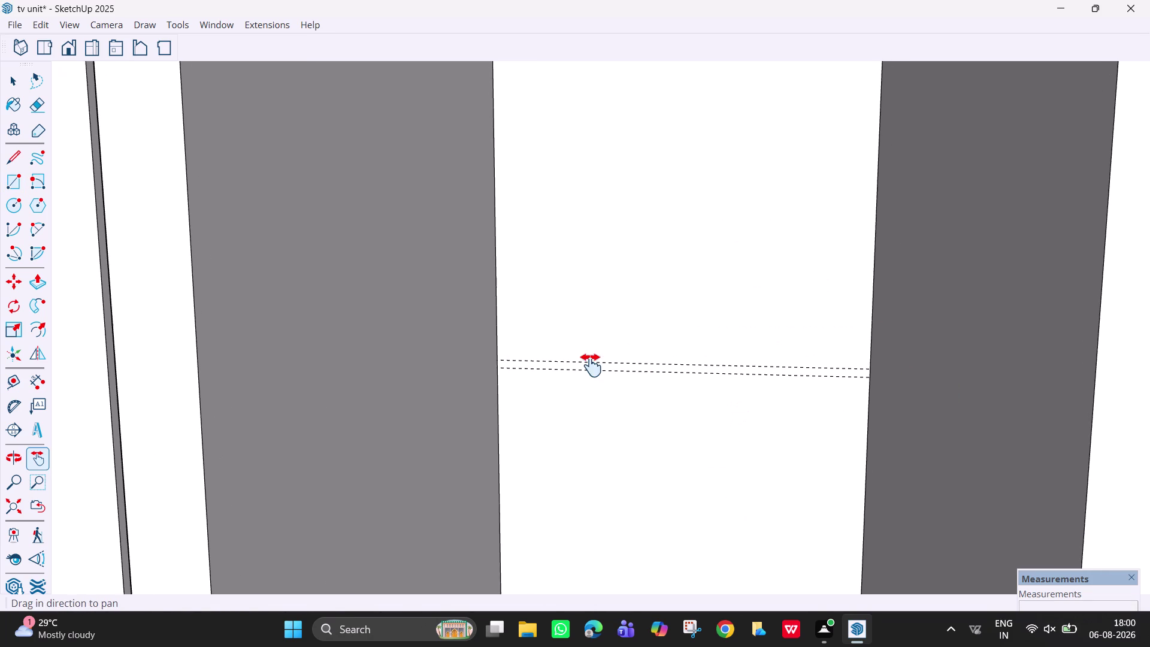
key(r)
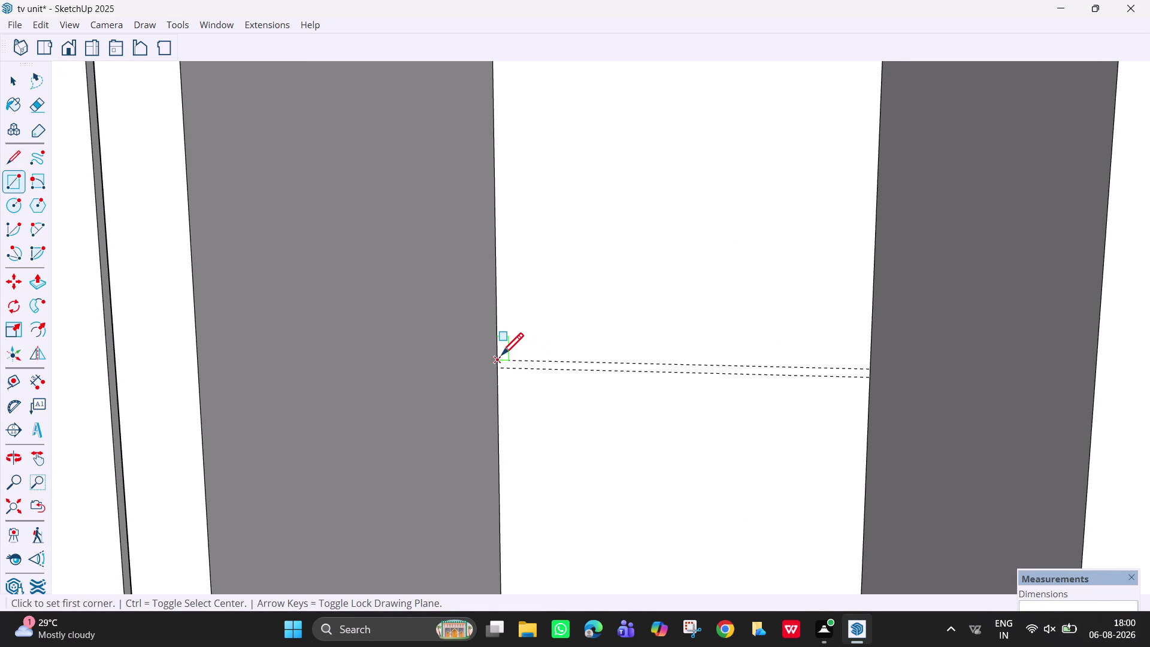
click(500, 357)
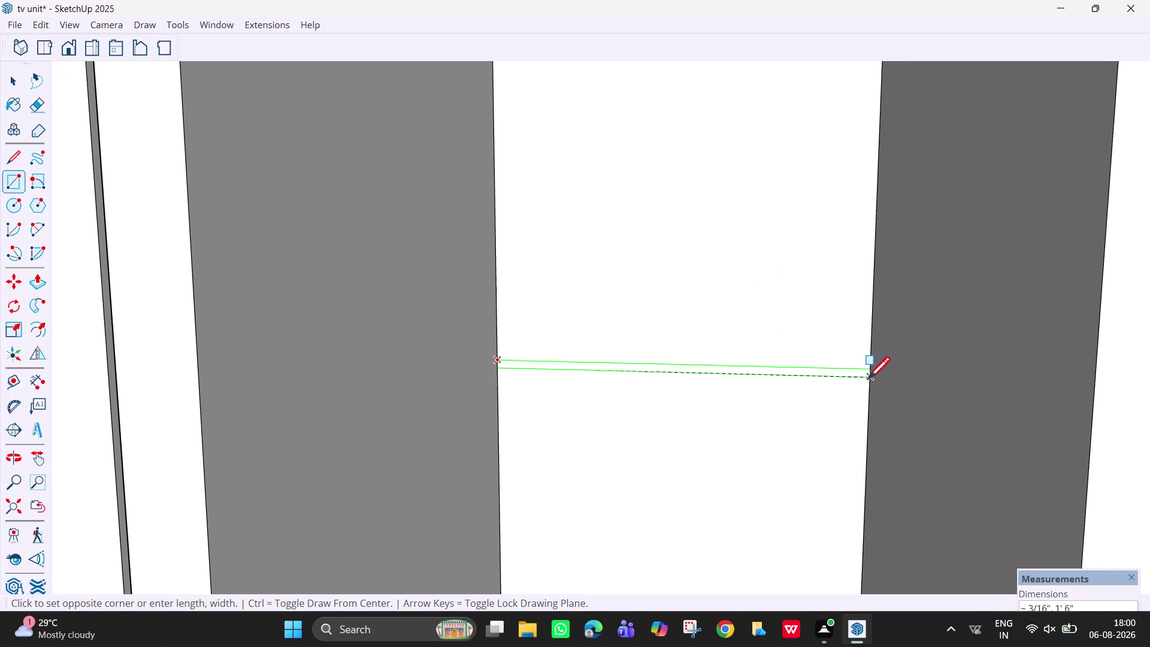
click(870, 380)
key(h)
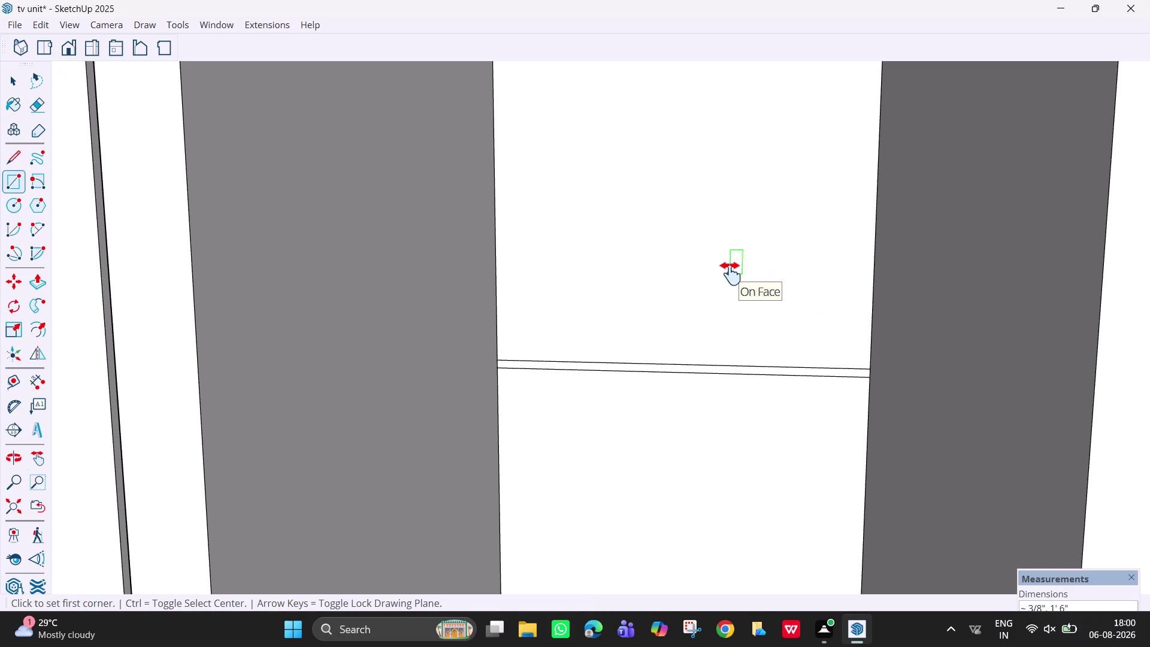
drag(732, 268, 706, 575)
drag(704, 350, 713, 431)
key(r)
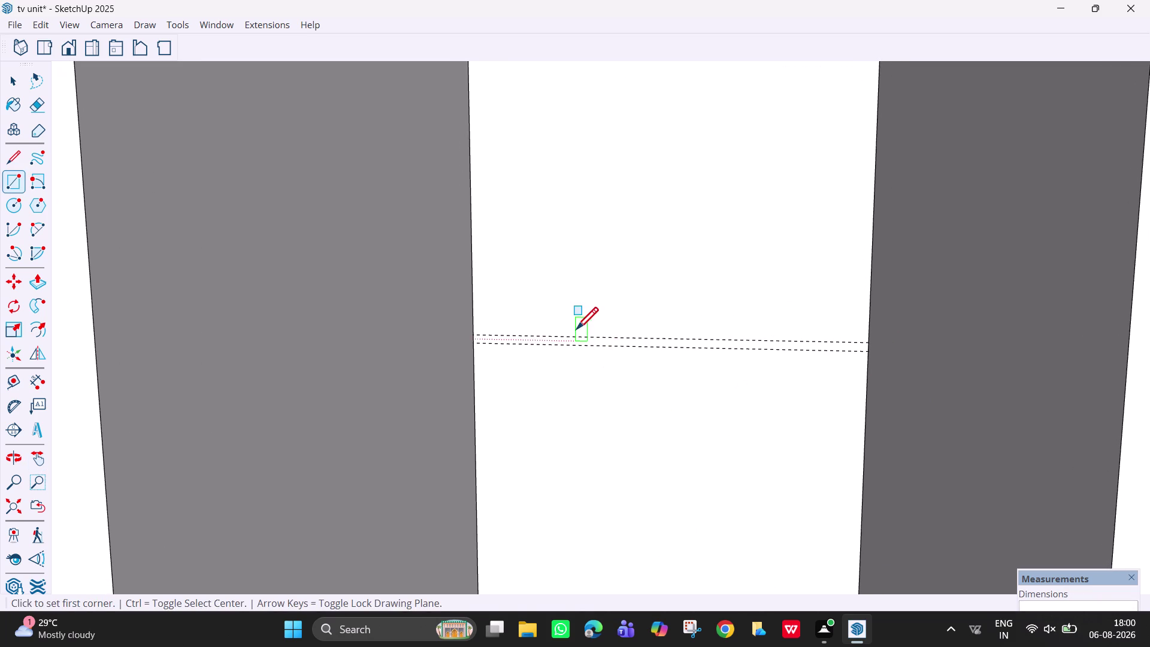
click(475, 334)
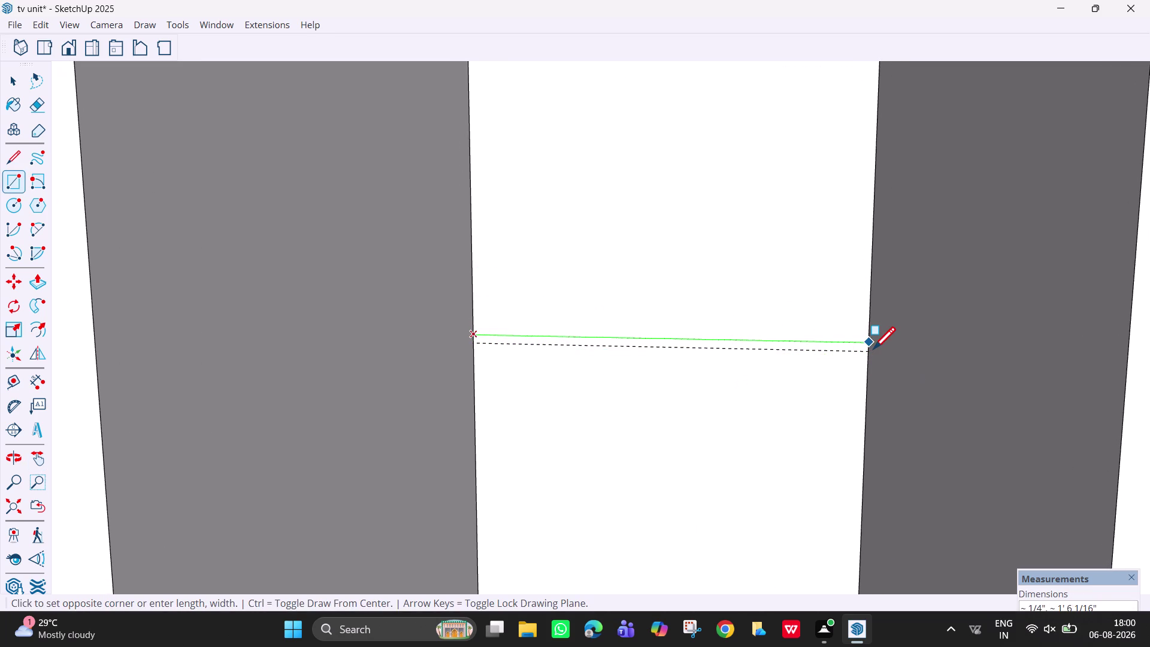
click(868, 354)
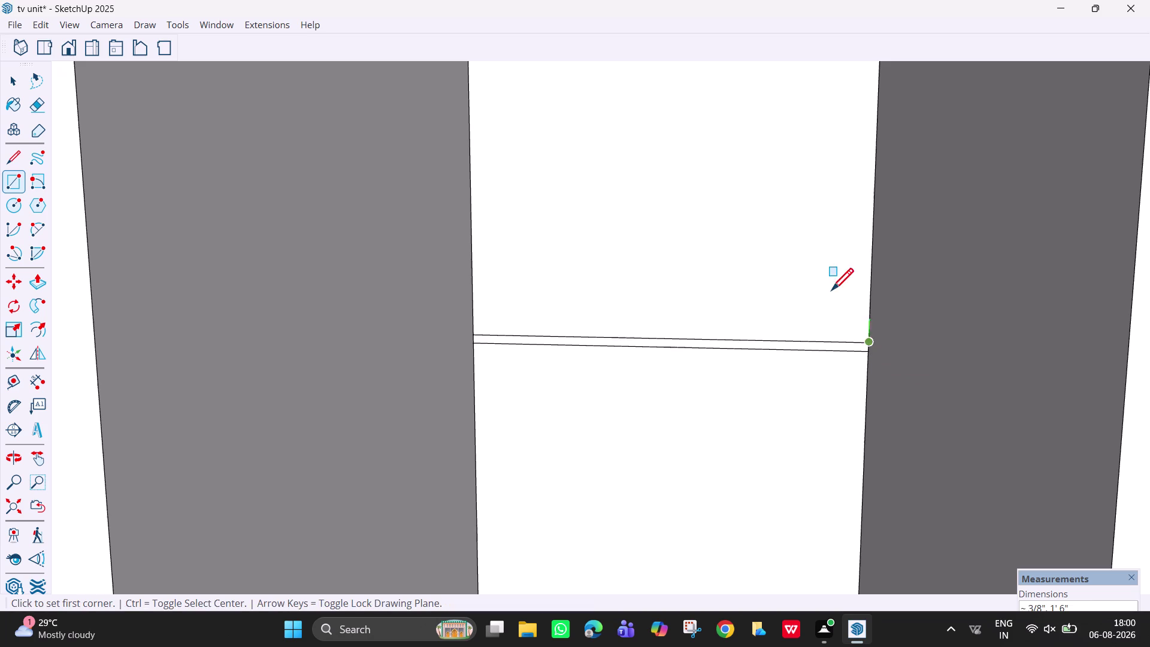
Pan and zoom out to show the whole TV unit front.
key(h)
drag(784, 251, 706, 487)
drag(714, 264, 746, 537)
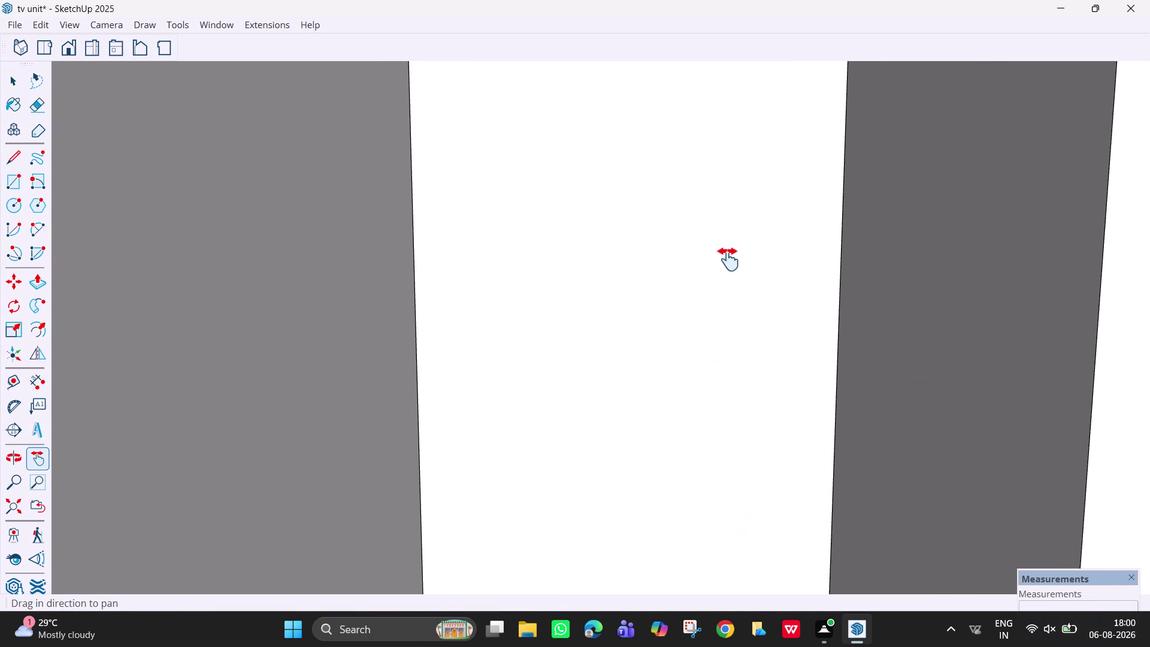
drag(728, 267, 729, 556)
scroll(down, 3)
drag(662, 467, 712, 102)
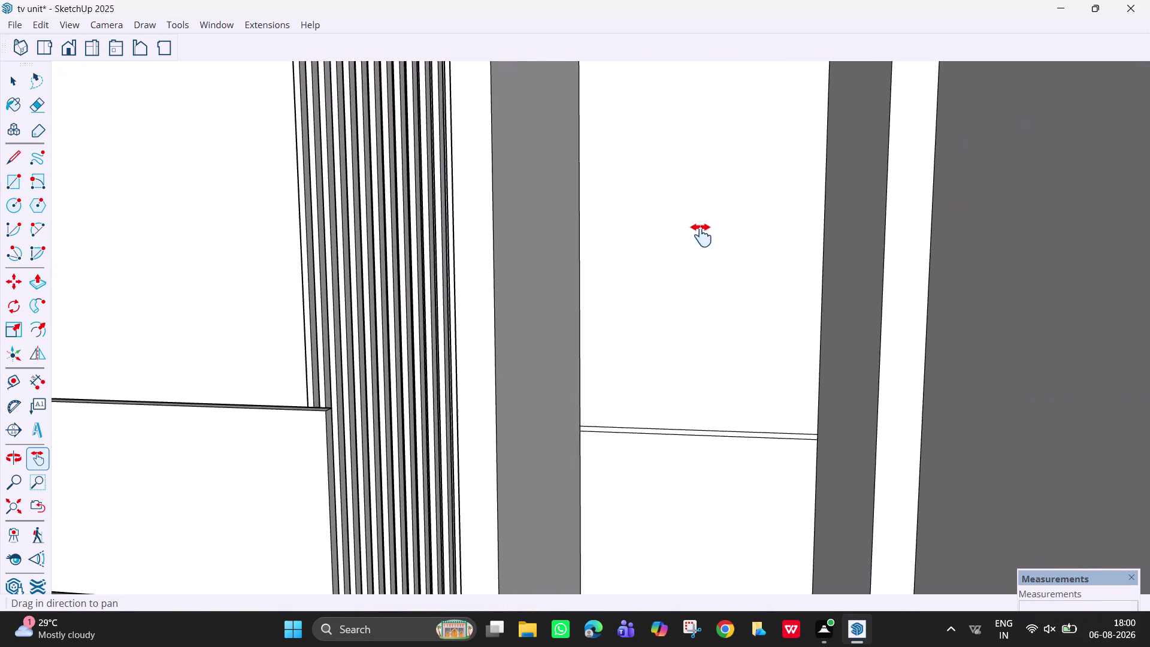
scroll(down, 3)
scroll(down, 3)
scroll(down, 3)
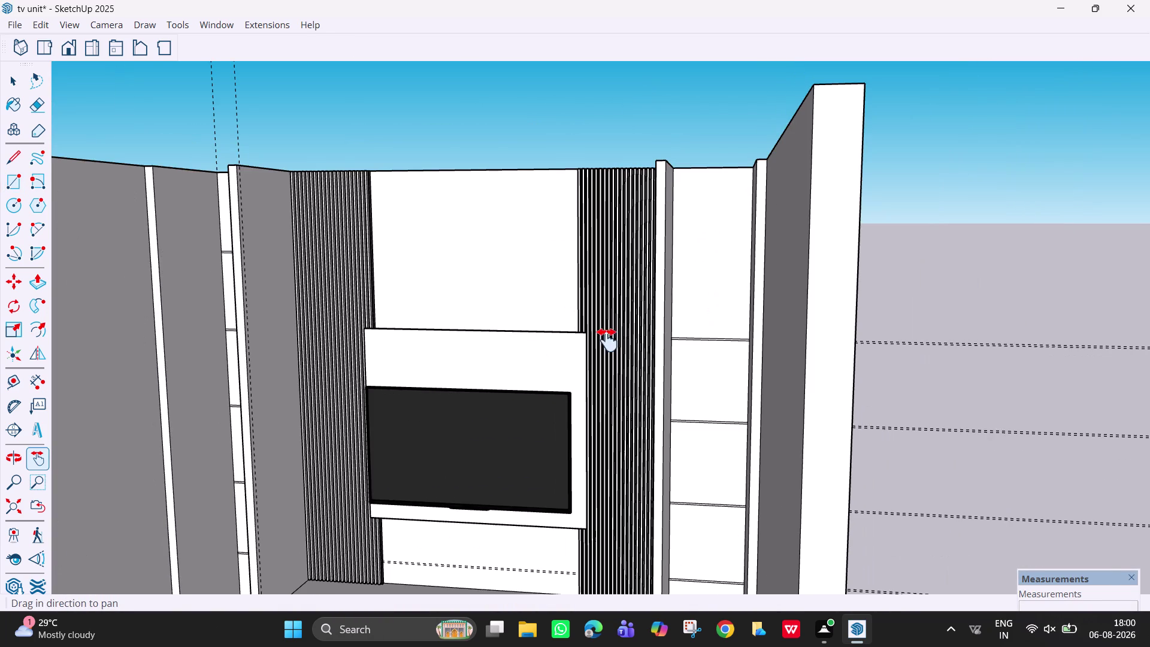
scroll(down, 3)
Pull the upper left-column shelf strip out 2 feet and repeat it on the next shelf.
drag(557, 341, 809, 286)
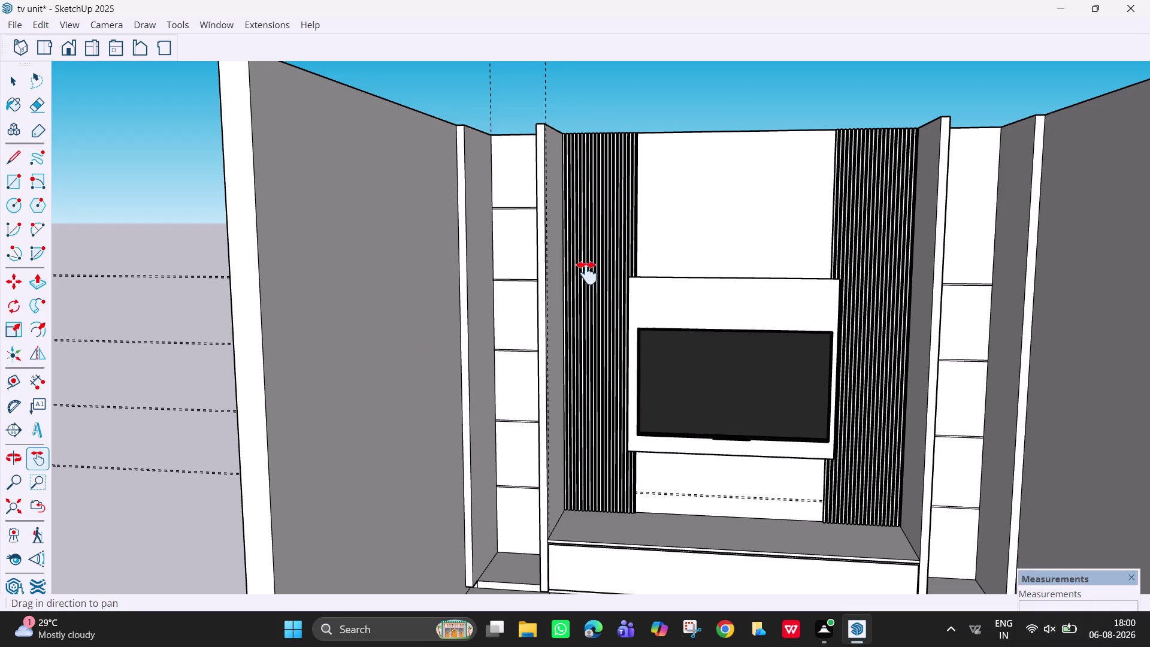
scroll(up, 3)
drag(514, 264, 555, 316)
scroll(up, 3)
middle_drag(552, 304, 621, 336)
scroll(down, 3)
scroll(up, 3)
key(p)
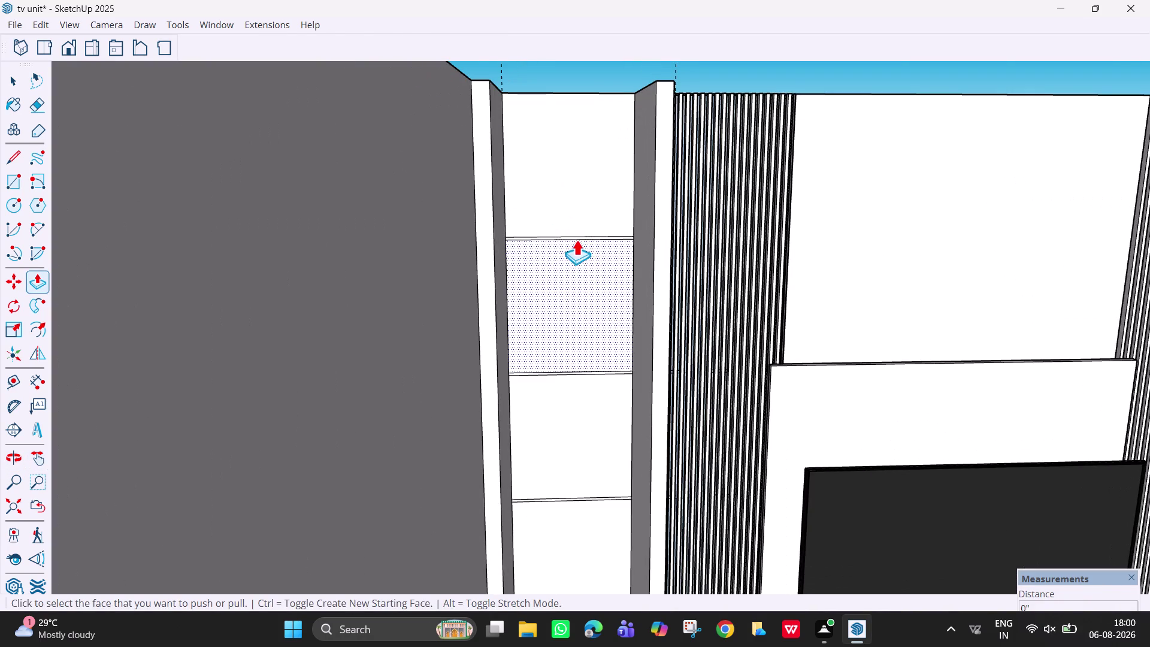
scroll(up, 3)
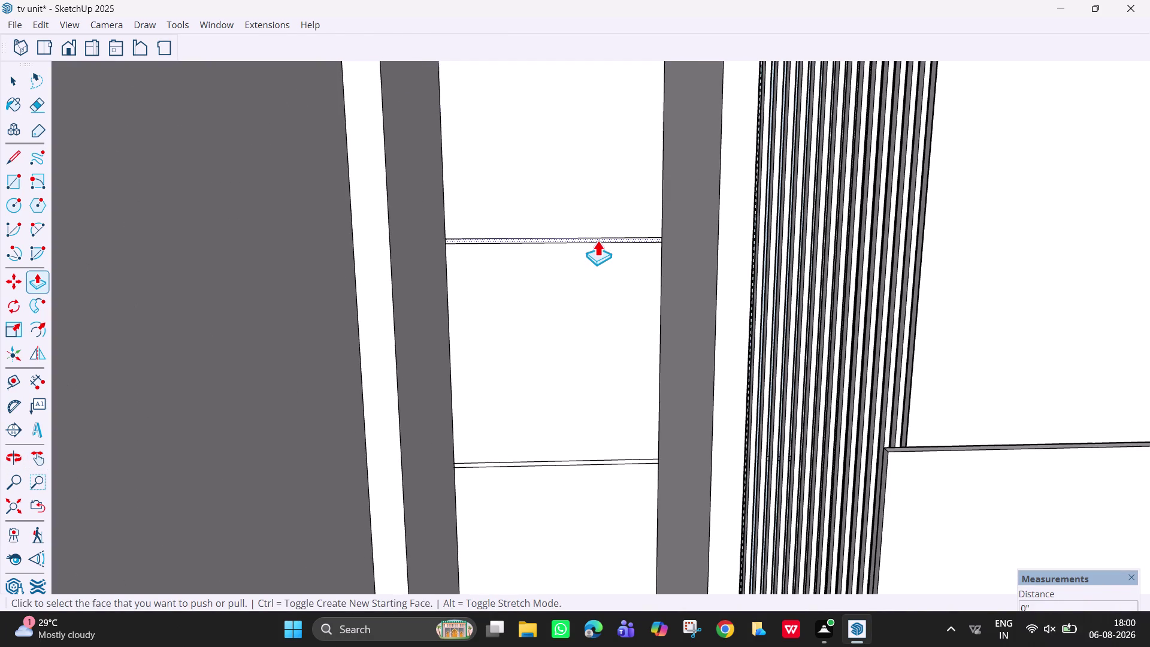
click(597, 240)
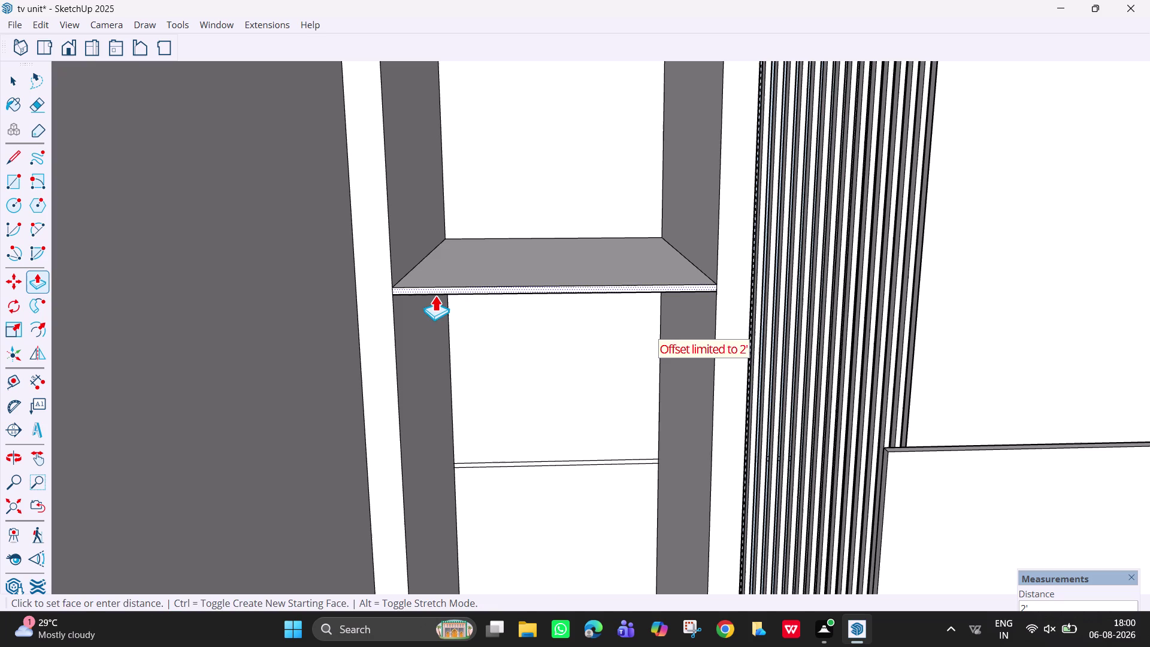
click(435, 295)
double_click(531, 466)
Extend the three lower left-column shelves to the same 2-foot depth.
scroll(down, 3)
key(h)
drag(542, 466, 546, 181)
drag(545, 176, 549, 152)
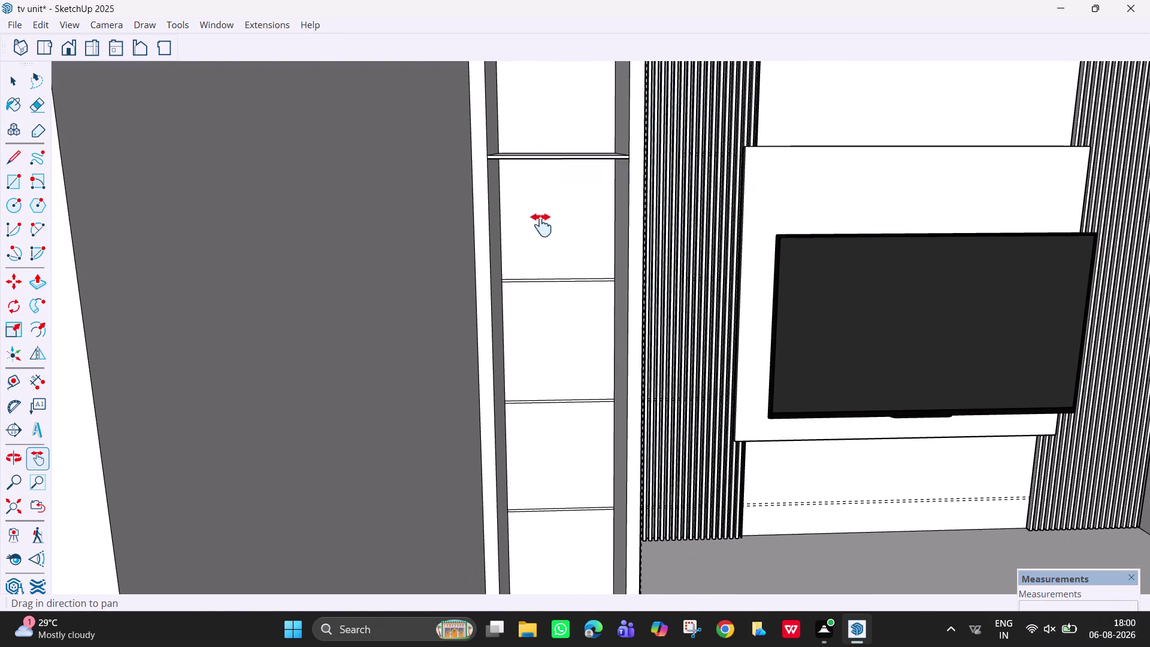
key(p)
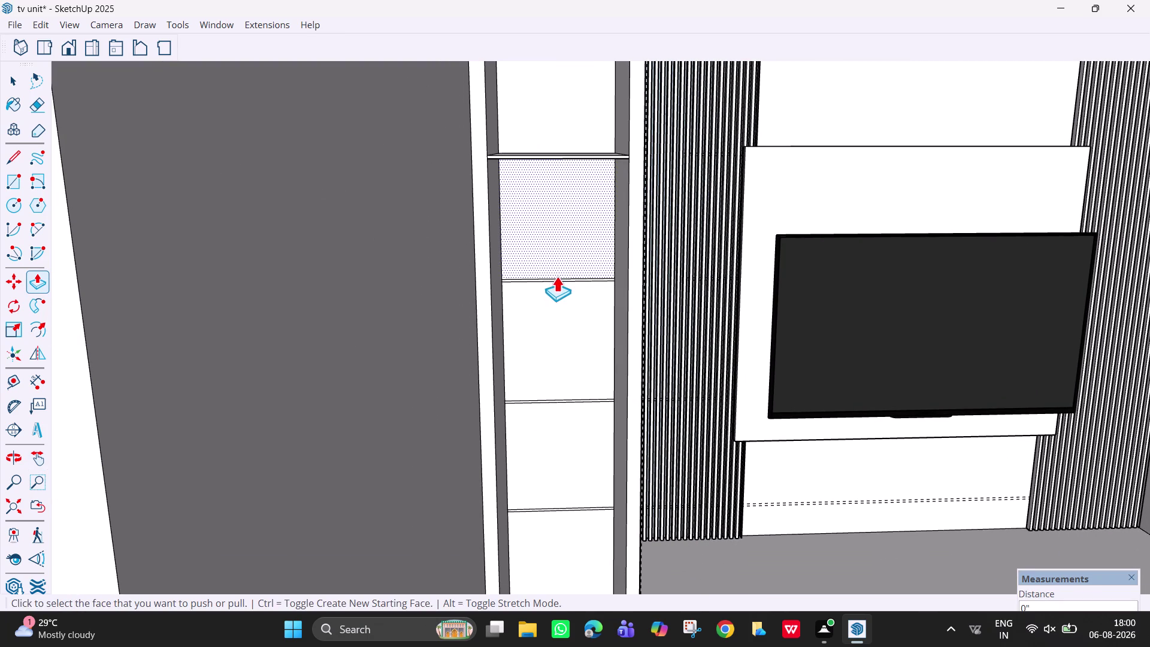
double_click(561, 280)
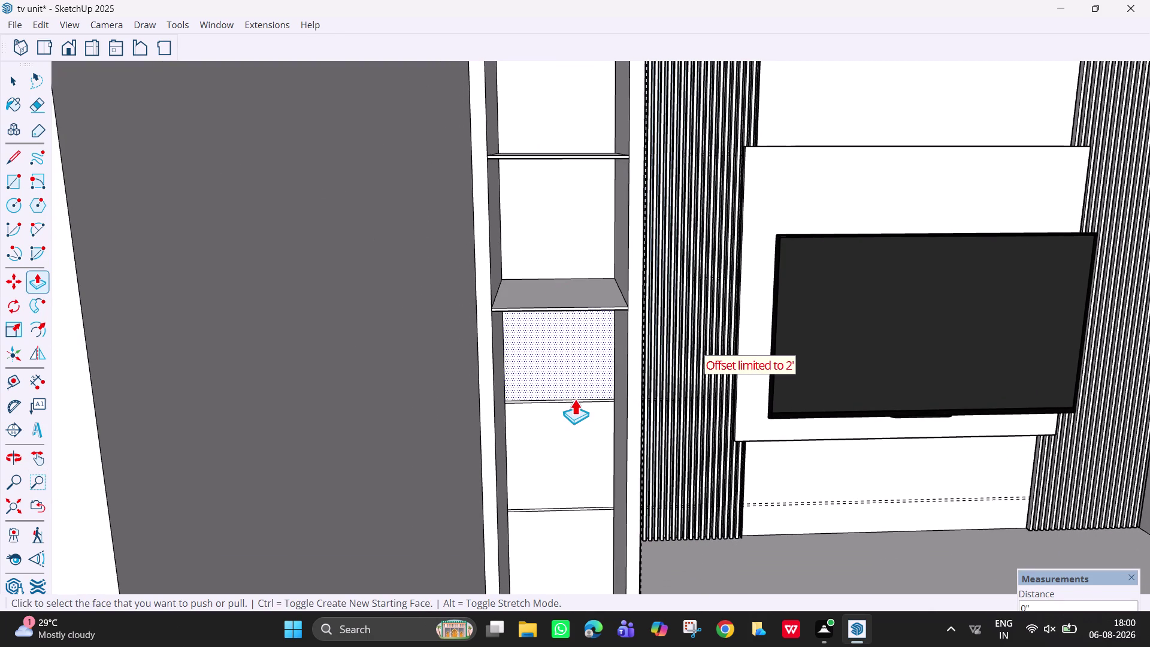
double_click(578, 401)
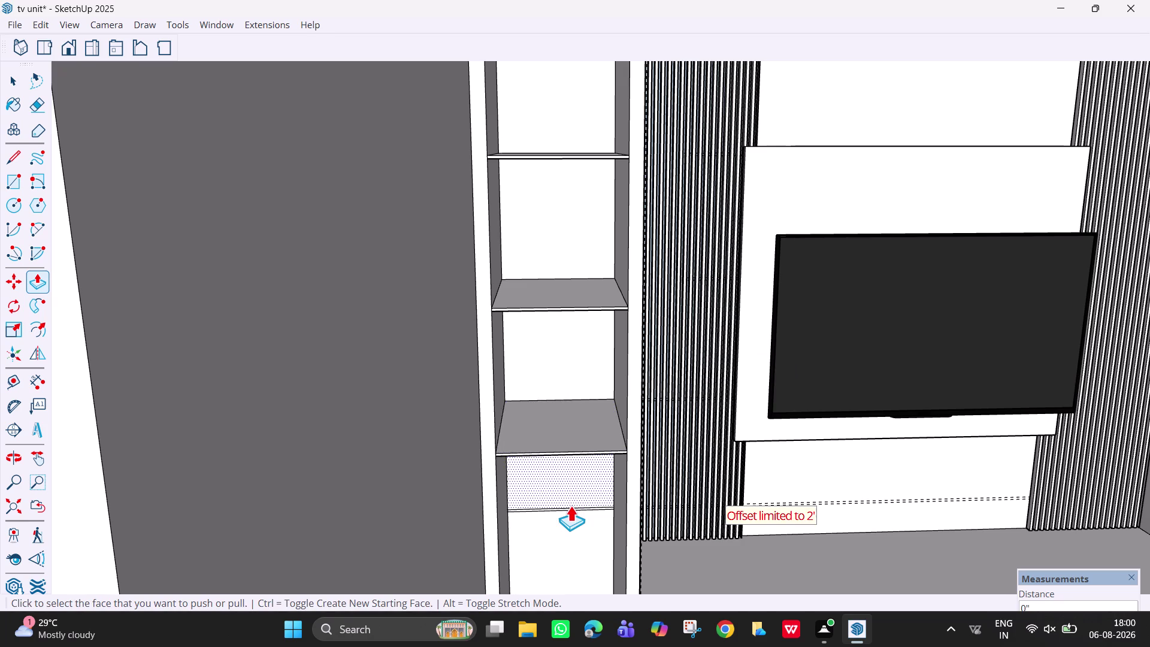
double_click(574, 510)
scroll(down, 3)
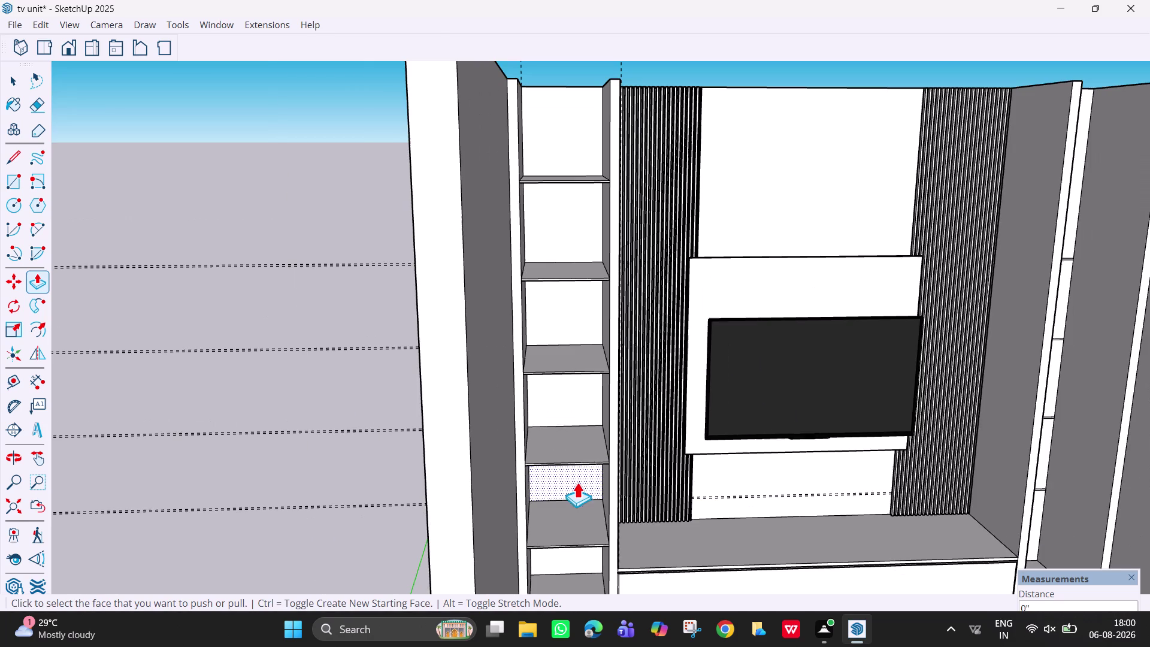
Give the top two right-column shelves the same depth as the left ones.
middle_drag(949, 367, 867, 233)
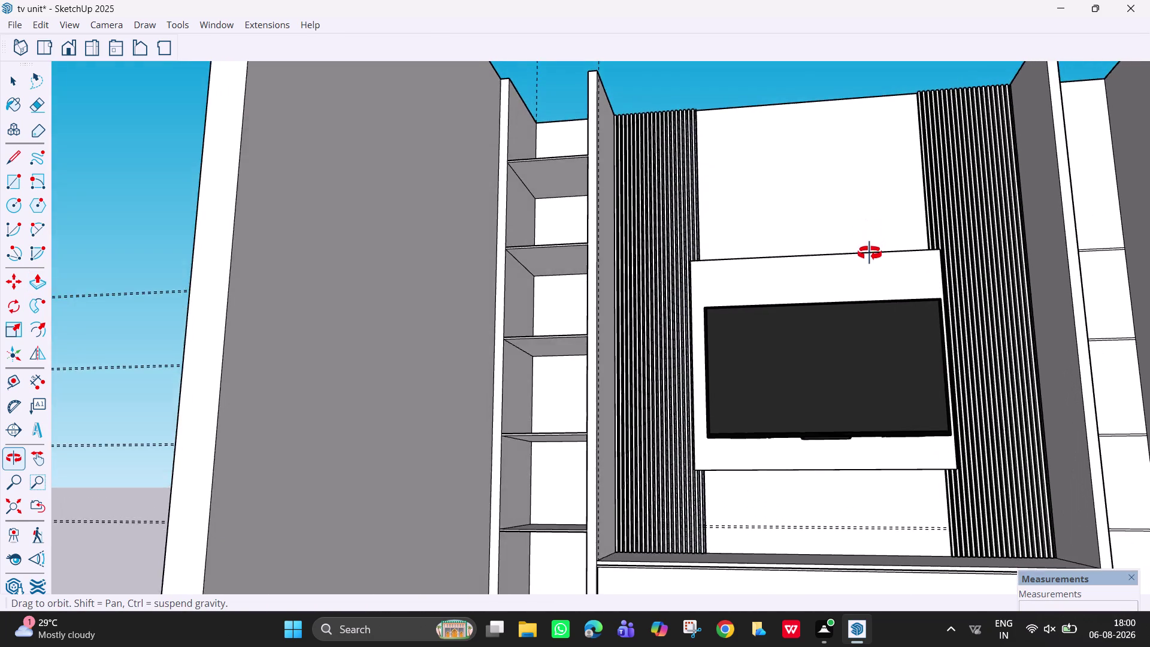
middle_drag(867, 233, 893, 306)
key(h)
drag(922, 369, 668, 371)
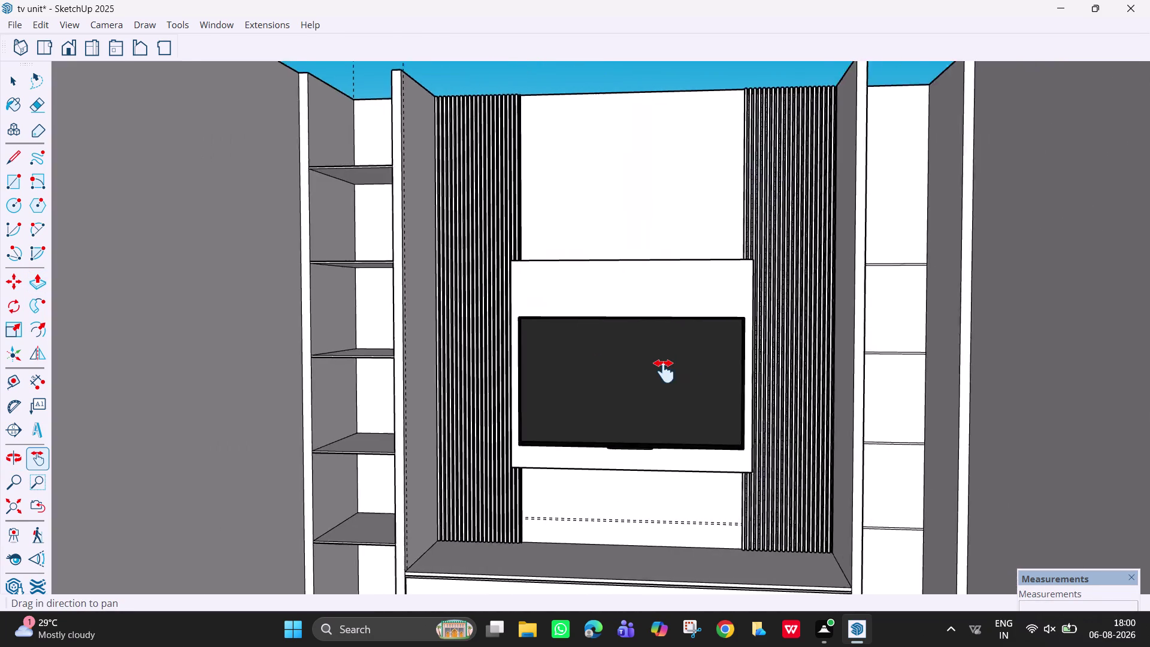
drag(668, 372, 599, 376)
scroll(up, 3)
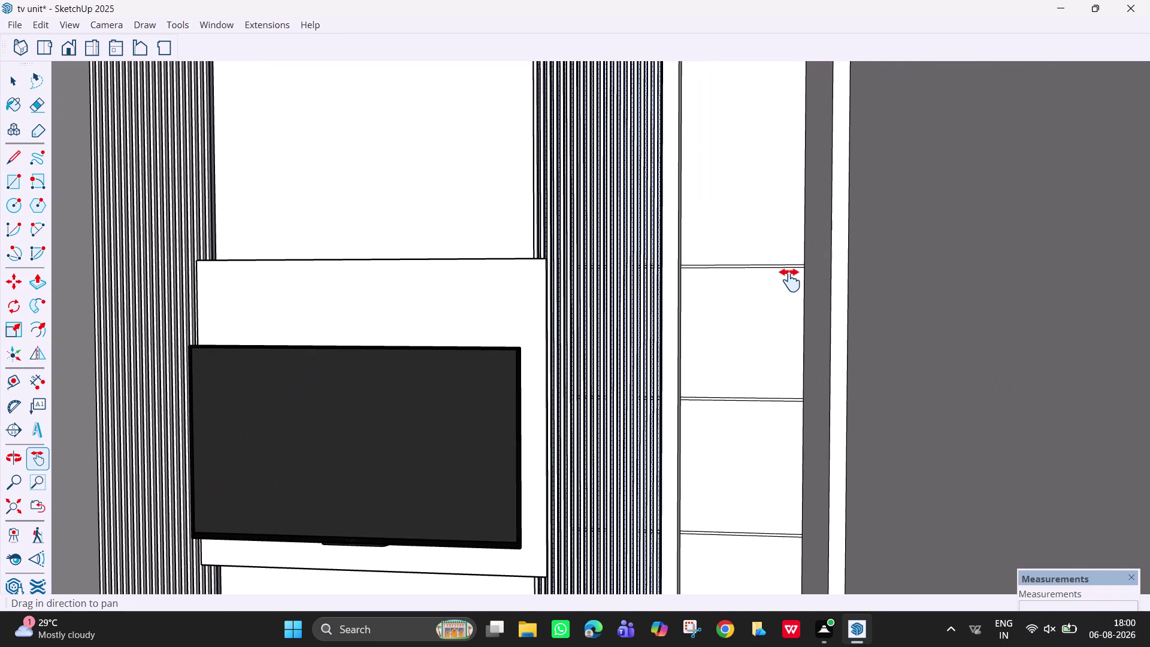
scroll(up, 3)
key(p)
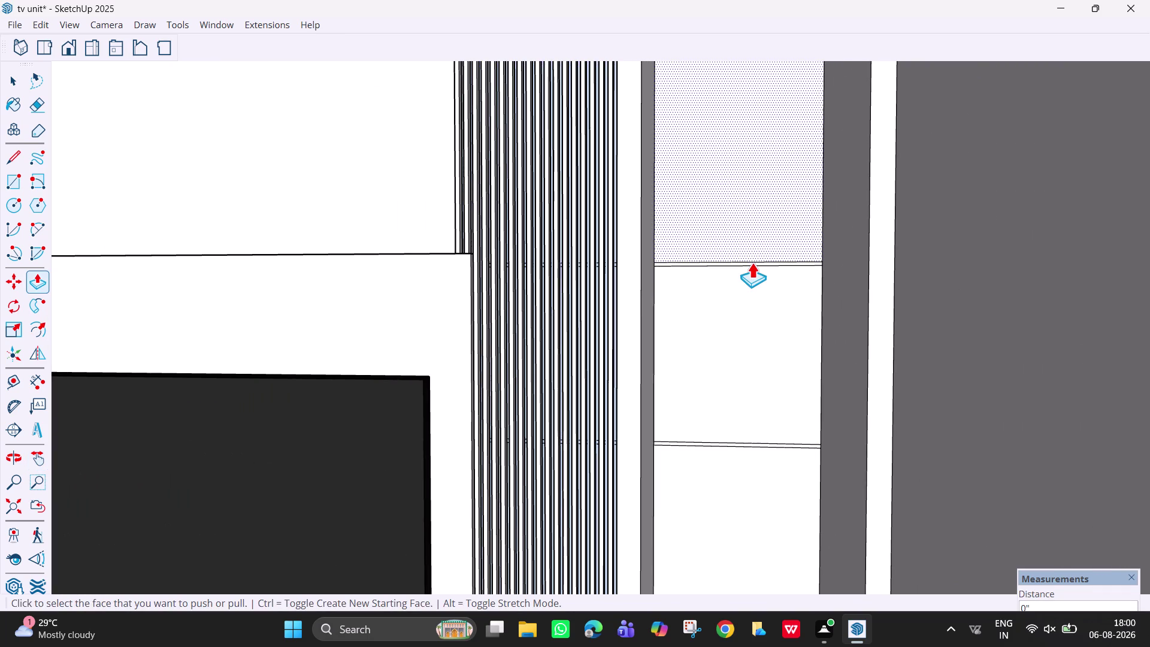
double_click(754, 264)
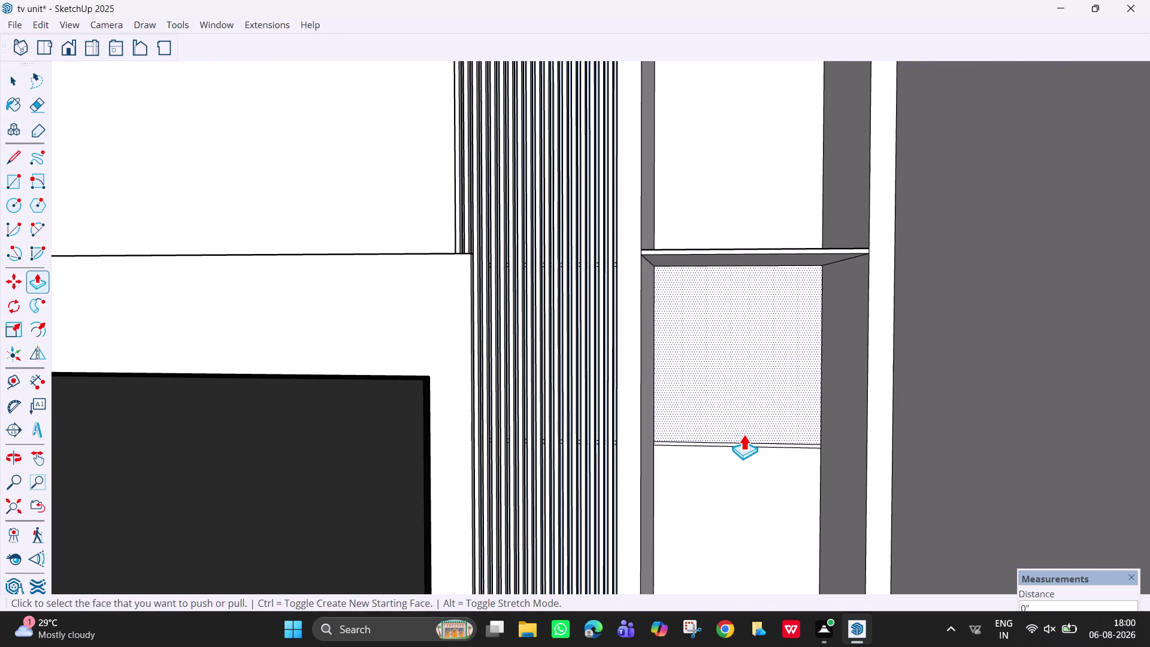
double_click(749, 446)
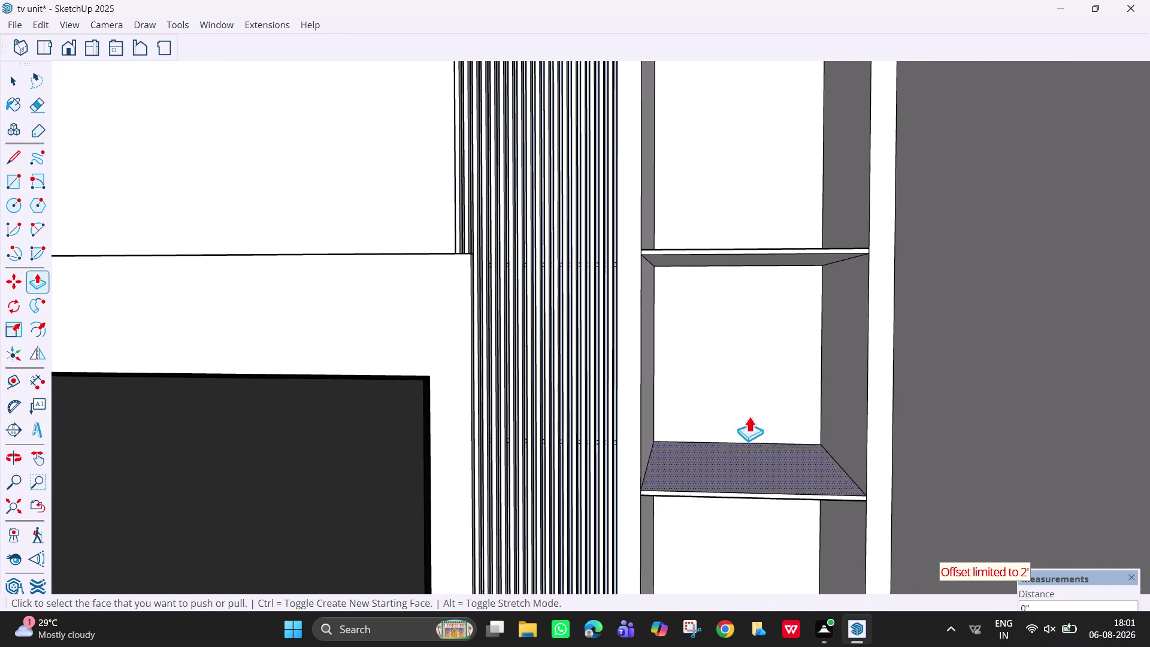
Extend the lower and bottom right-column shelves to match, then view the whole unit.
scroll(down, 3)
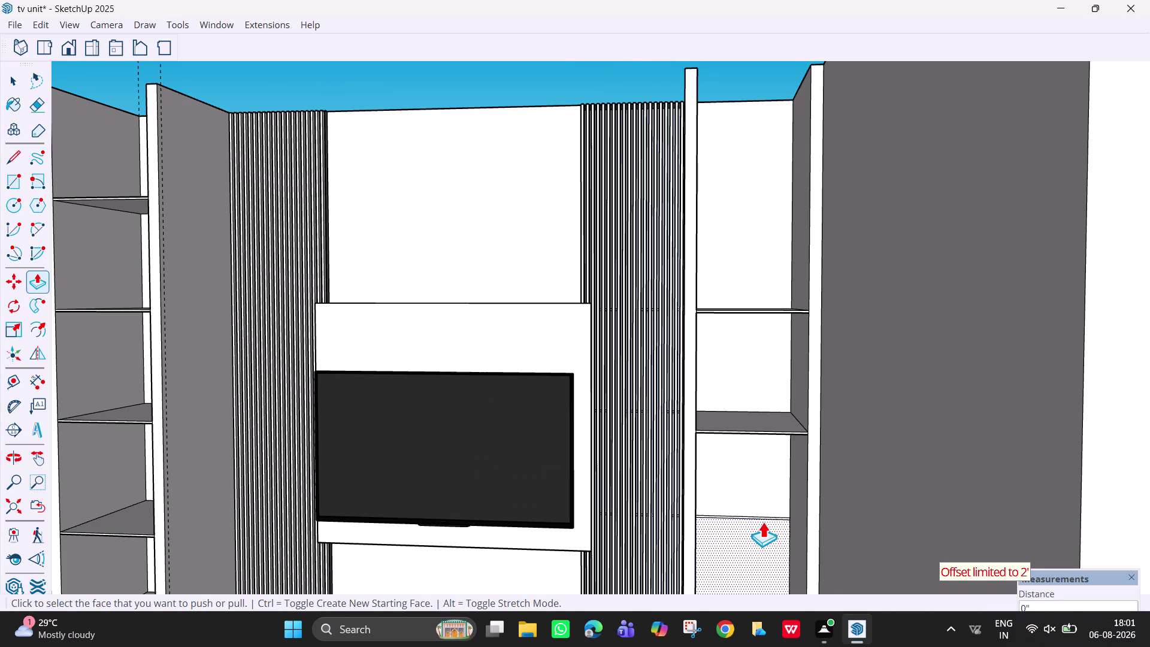
scroll(up, 3)
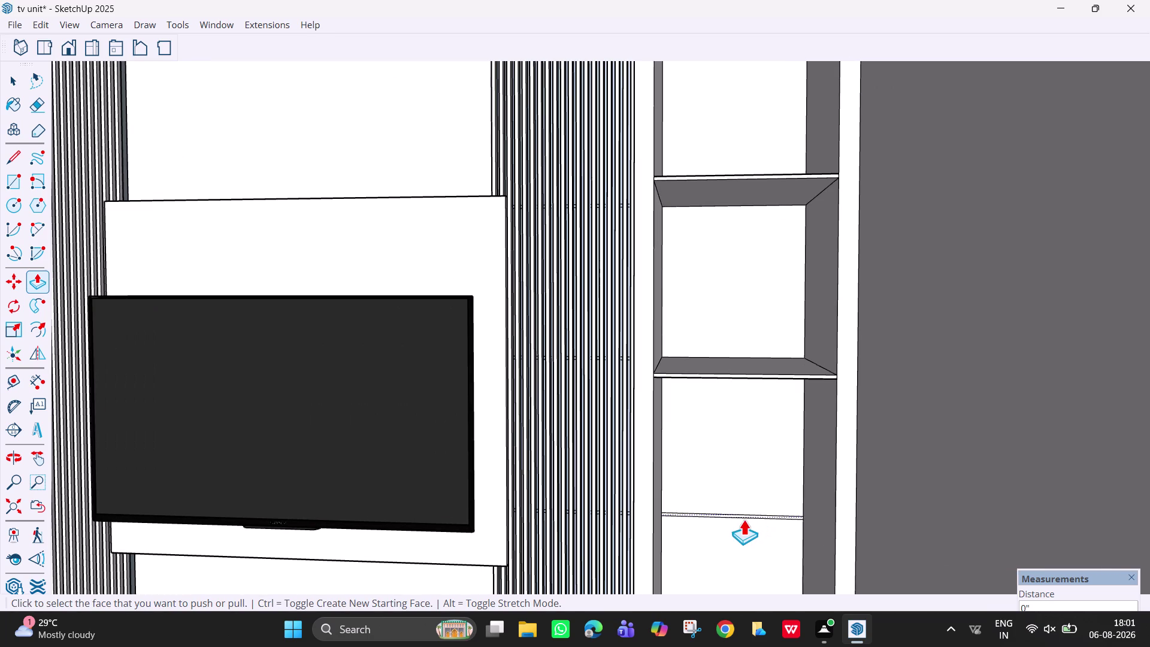
scroll(up, 3)
double_click(729, 517)
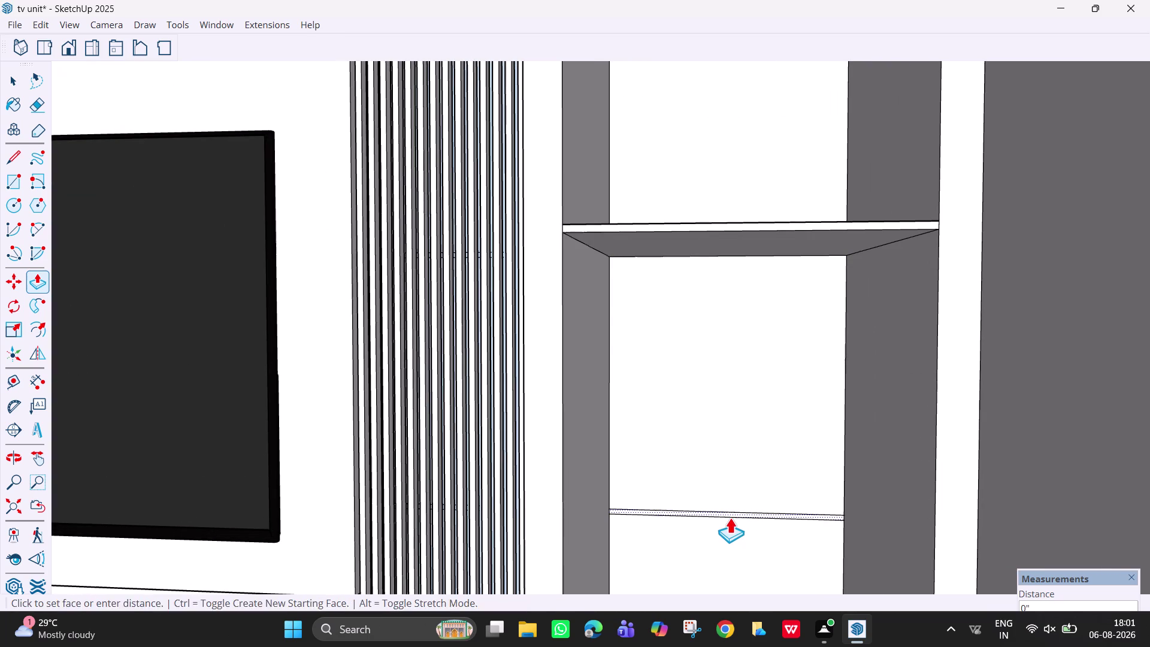
scroll(down, 3)
key(h)
drag(727, 478, 708, 178)
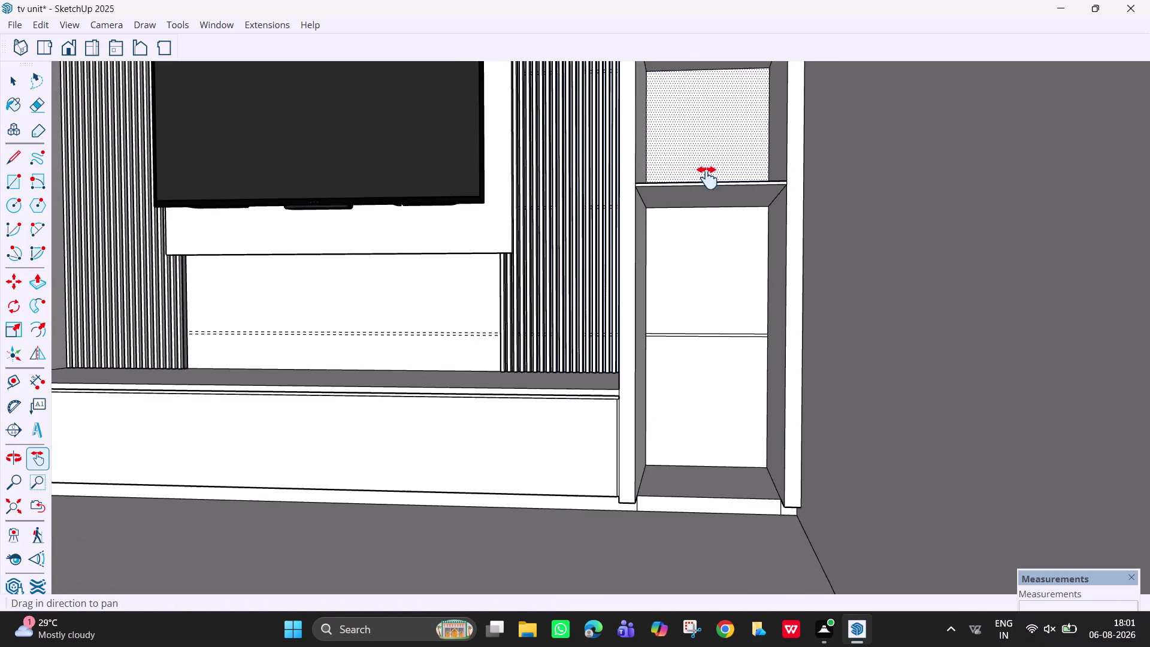
scroll(up, 3)
key(p)
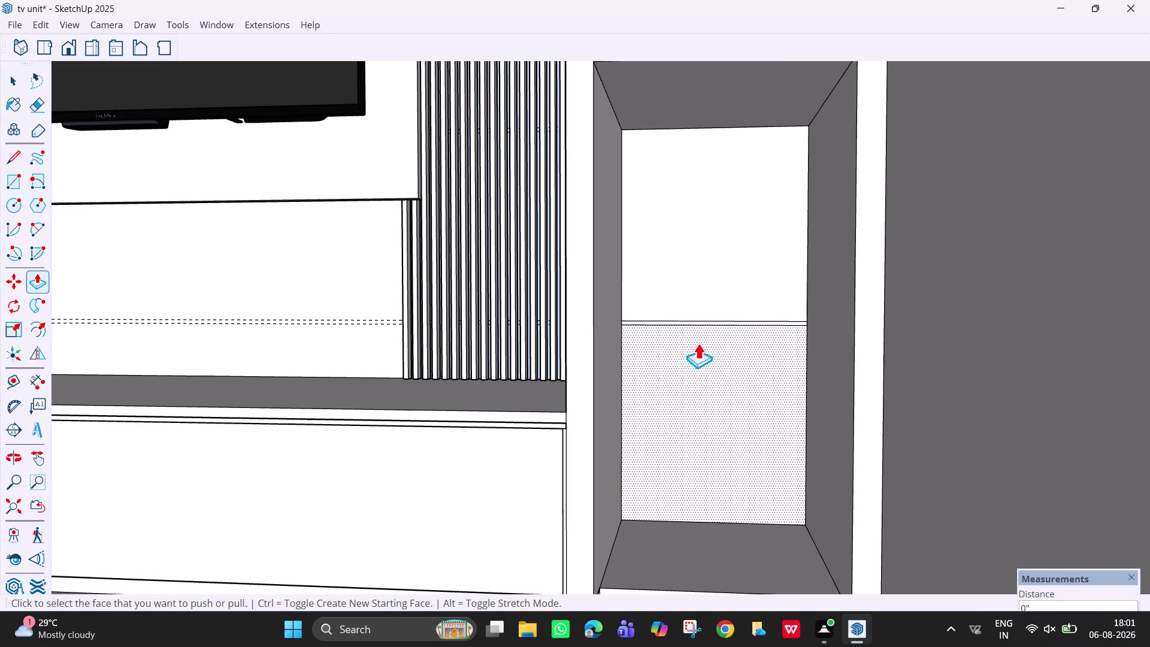
double_click(716, 325)
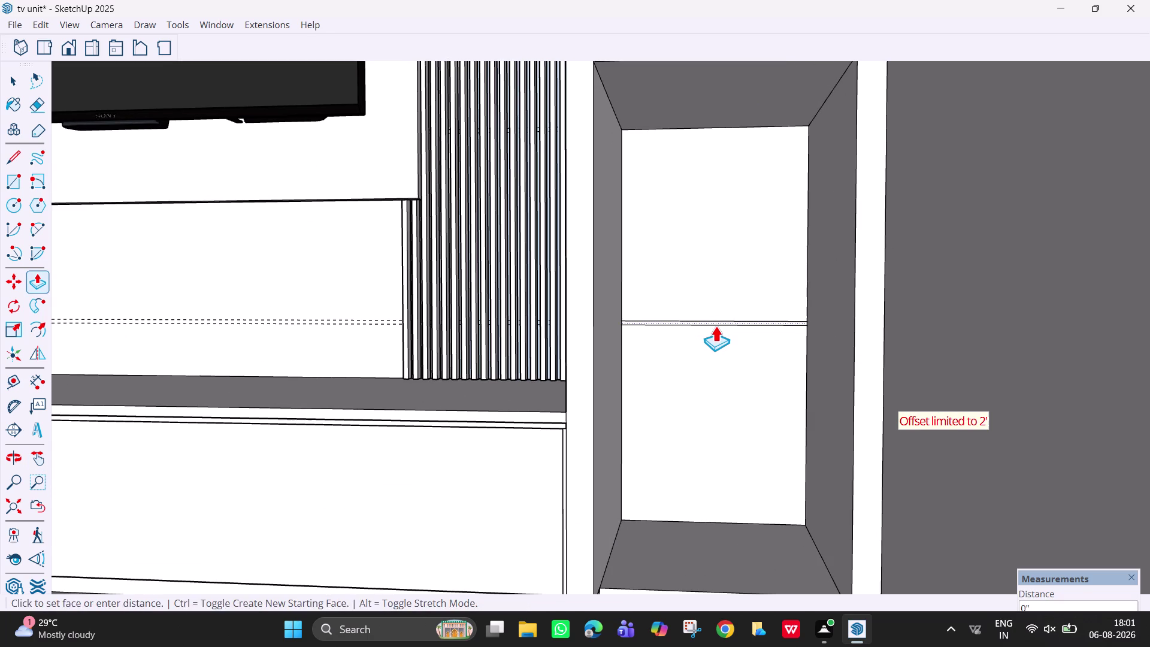
scroll(down, 3)
middle_drag(716, 319, 718, 412)
scroll(down, 3)
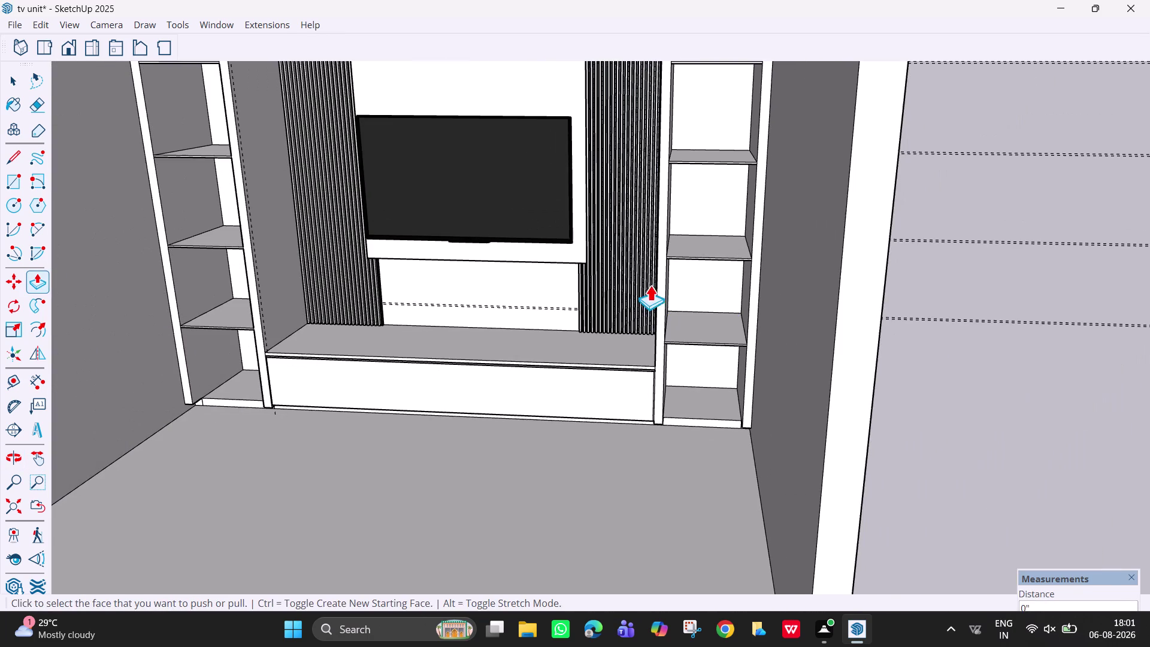
key(h)
drag(615, 260, 770, 401)
scroll(down, 3)
drag(693, 318, 698, 321)
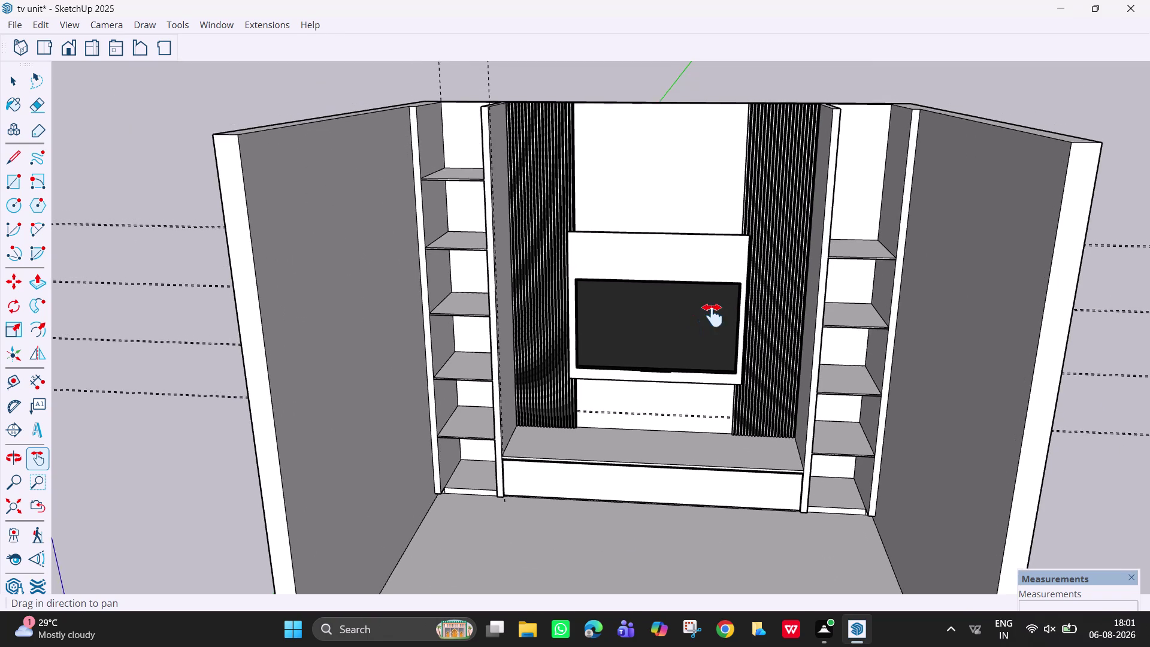
drag(697, 322, 714, 316)
middle_drag(640, 286, 689, 303)
drag(668, 290, 541, 241)
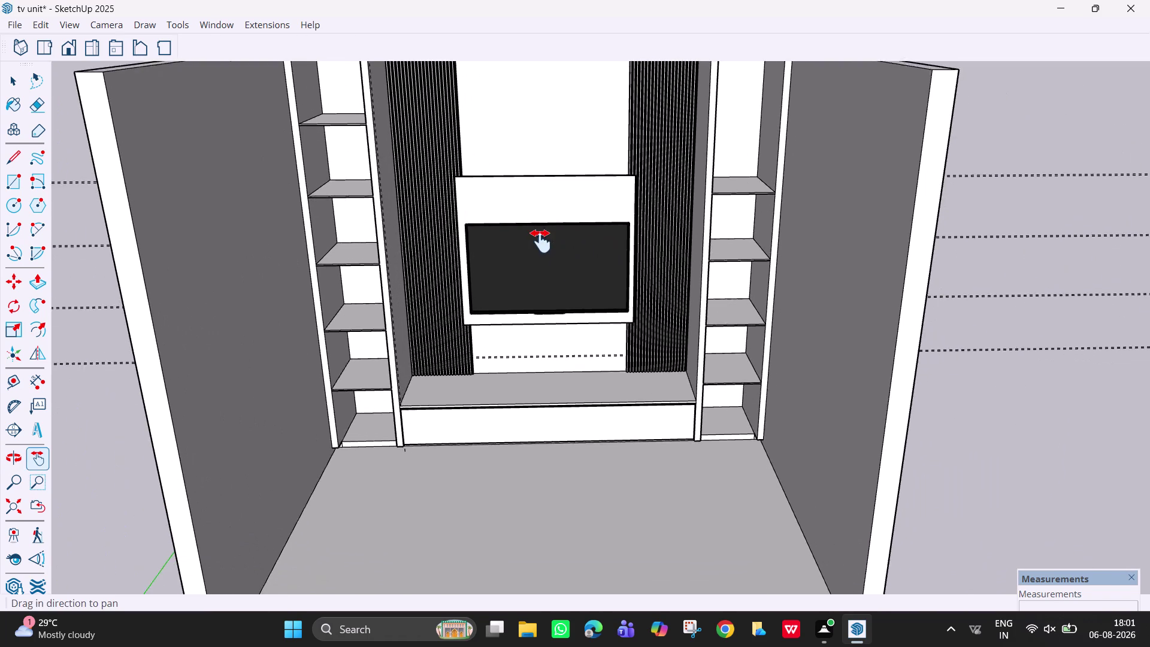
drag(541, 241, 553, 292)
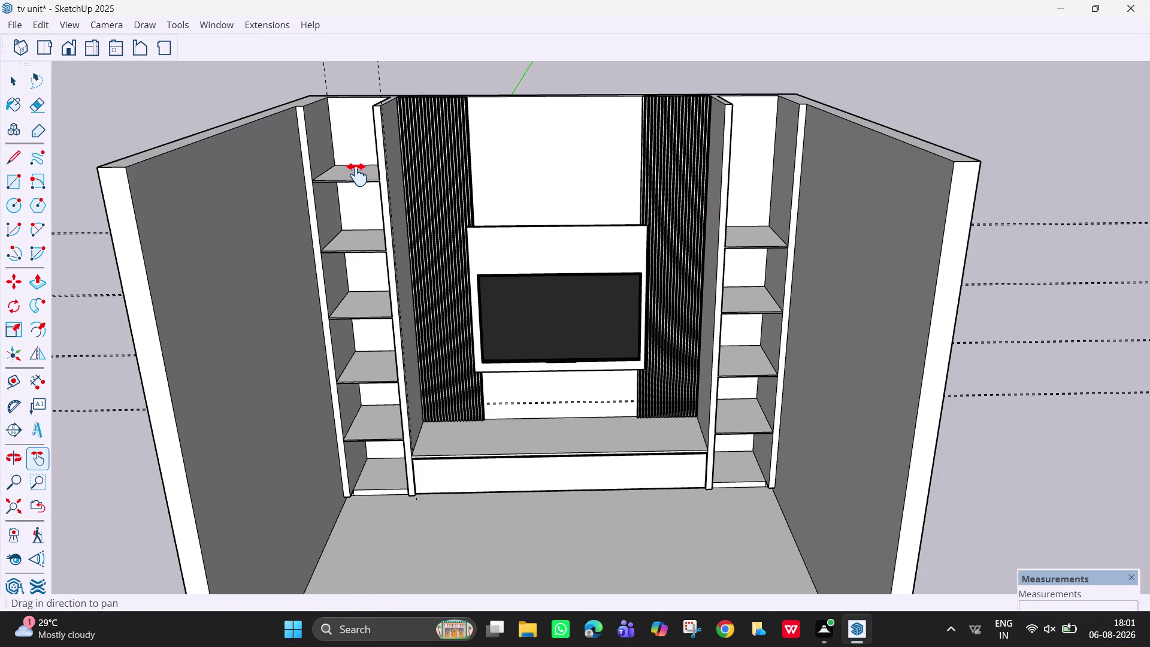
key(space)
middle_drag(774, 169, 721, 135)
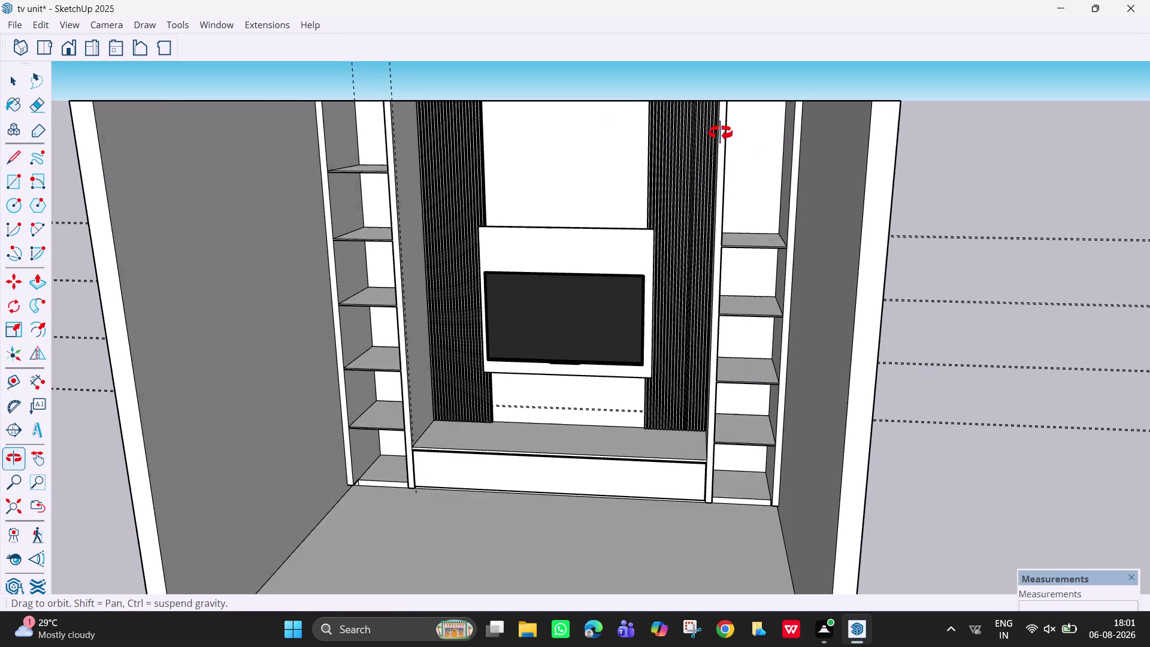
middle_drag(721, 135, 704, 132)
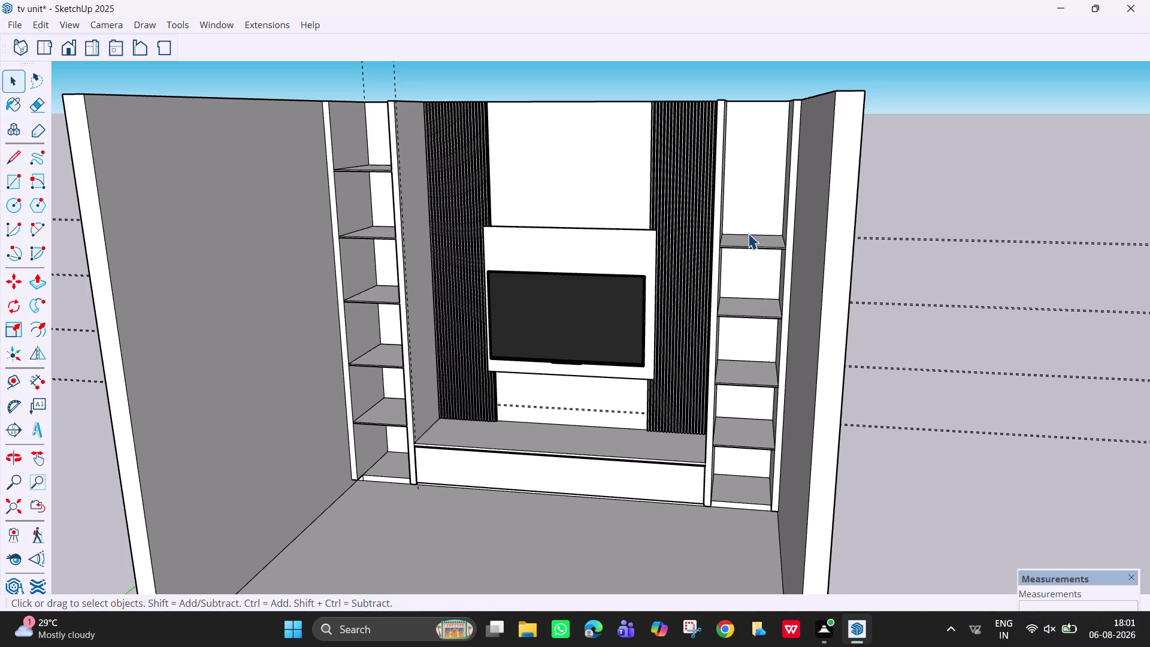
middle_drag(724, 346, 730, 275)
scroll(up, 3)
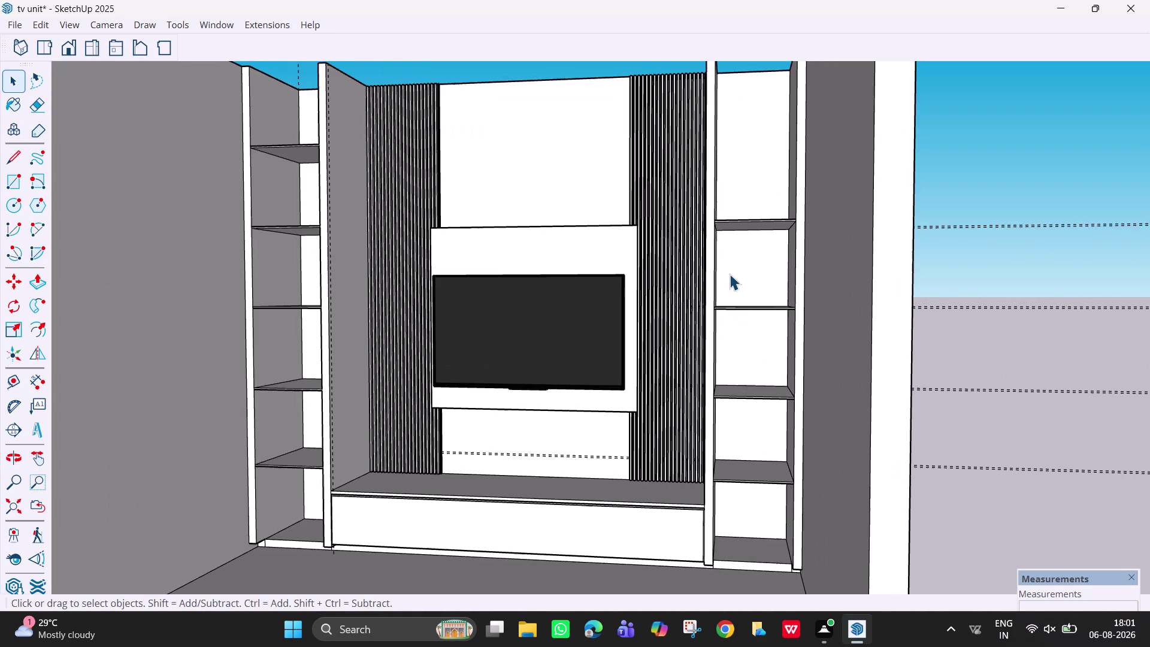
scroll(up, 3)
middle_drag(768, 221, 769, 221)
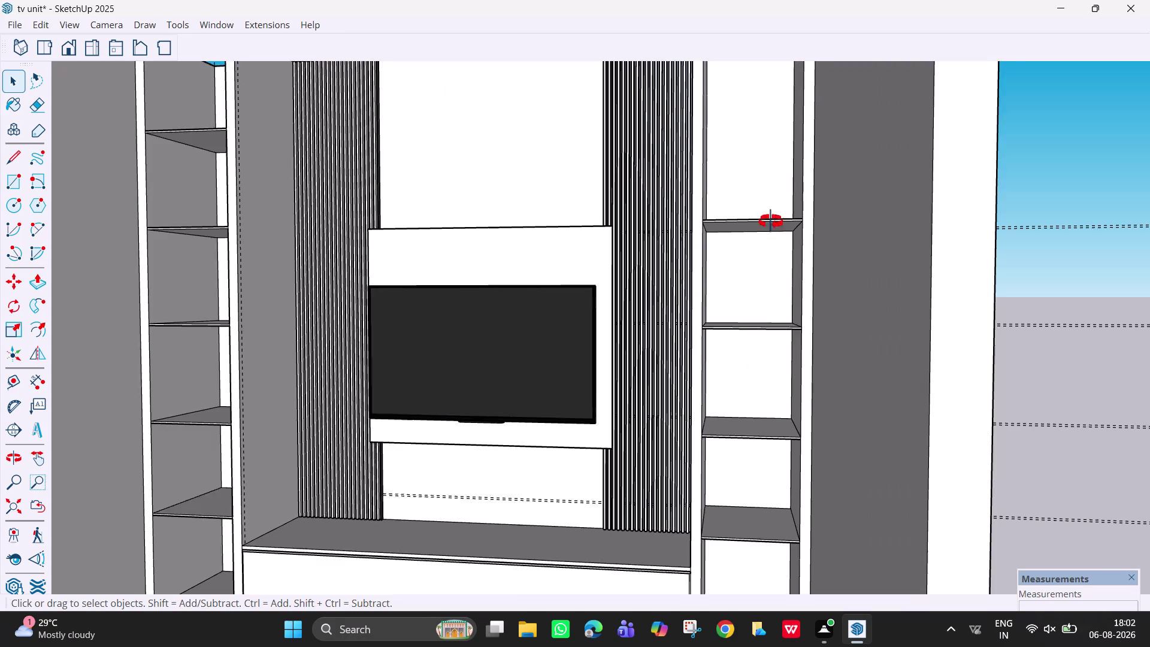
middle_drag(769, 222, 793, 238)
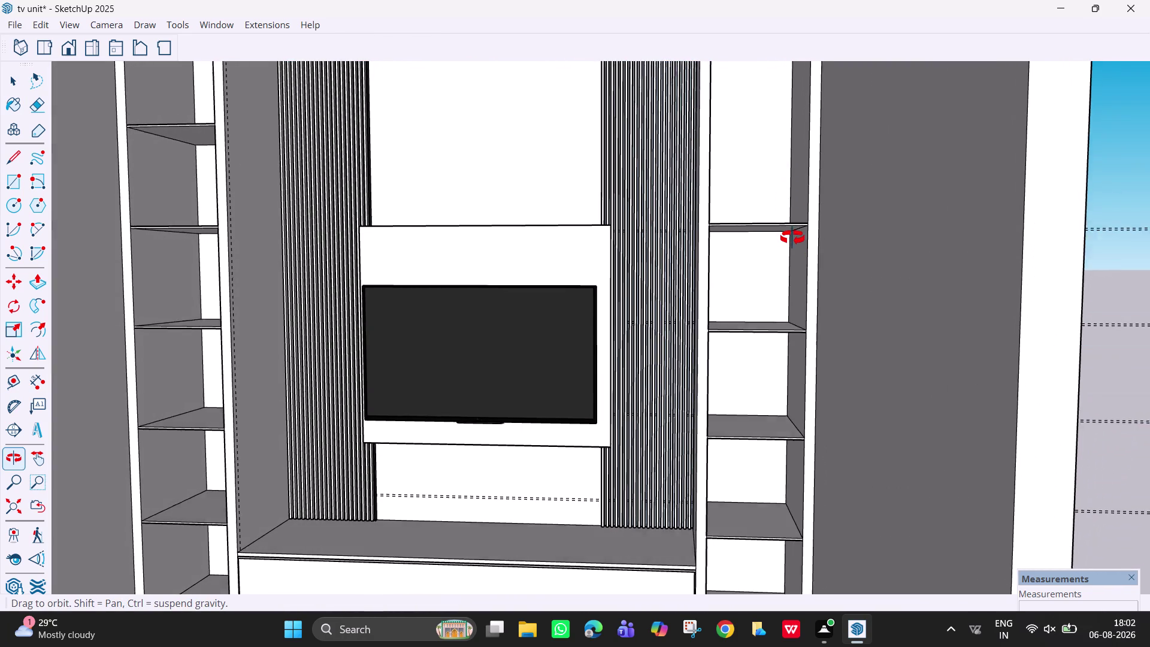
middle_drag(792, 238, 794, 238)
scroll(down, 3)
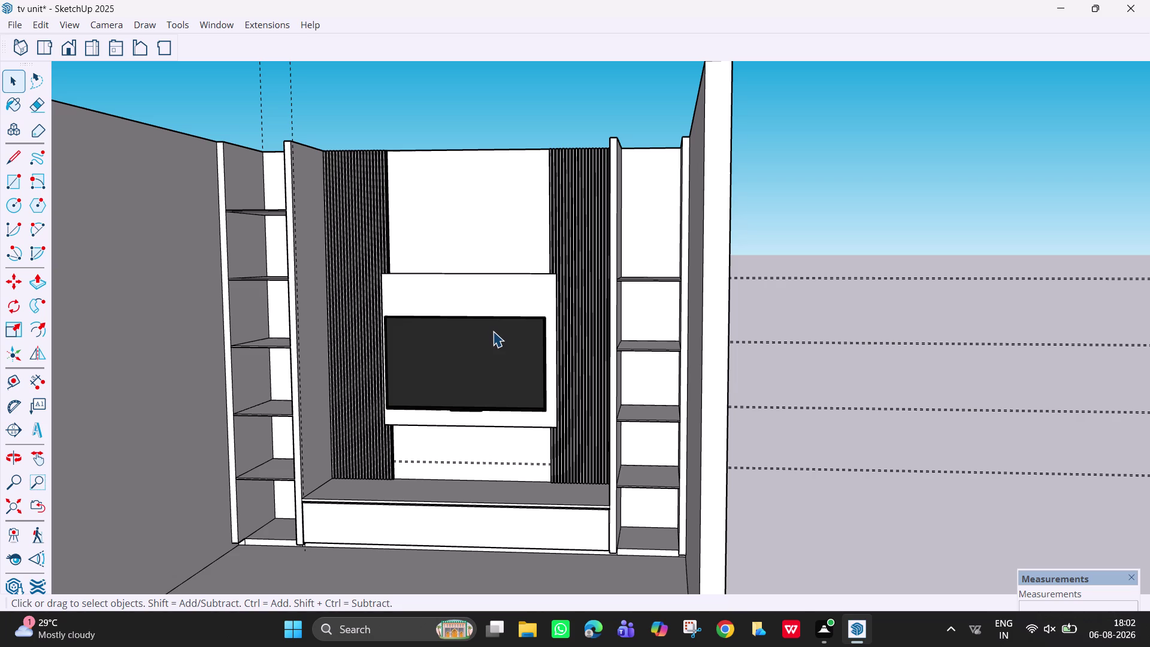
Enable Materials under Window > Default Tray to show the solid colour swatches.
key(Escape)
key(Escape)
click(224, 24)
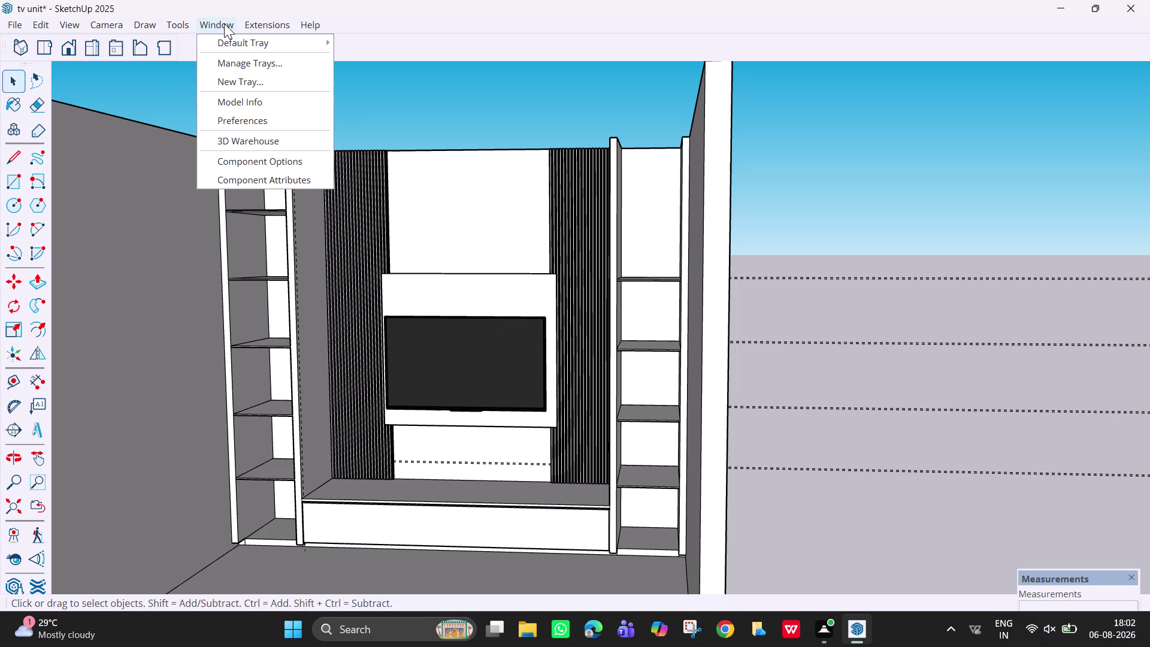
click(243, 44)
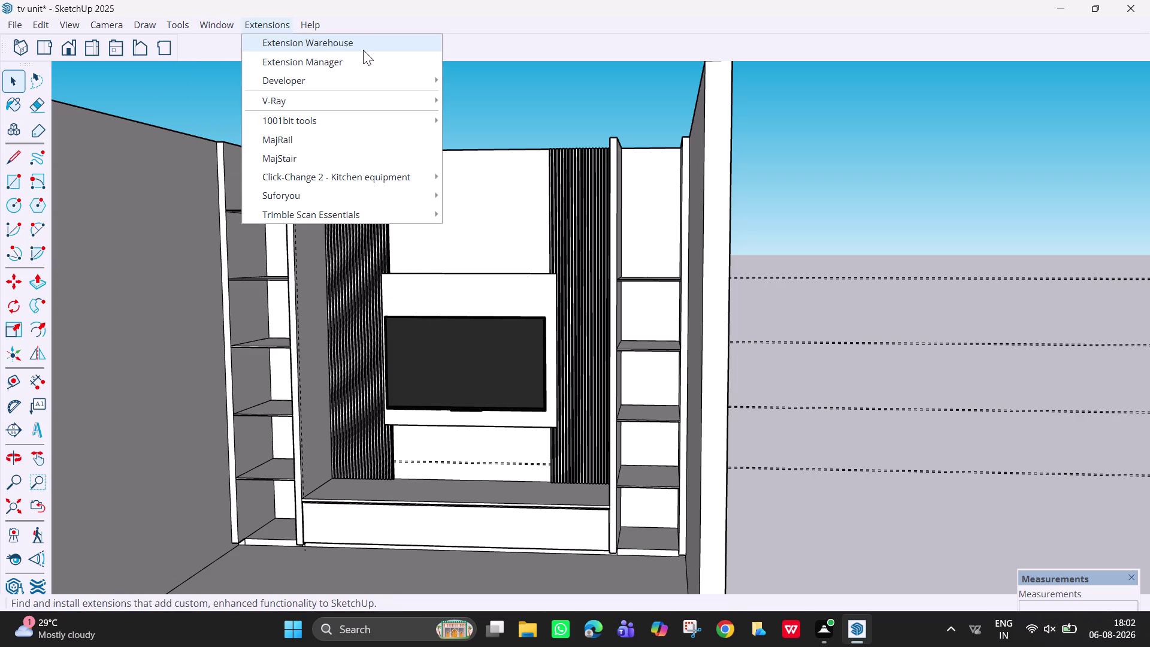
click(223, 28)
click(222, 28)
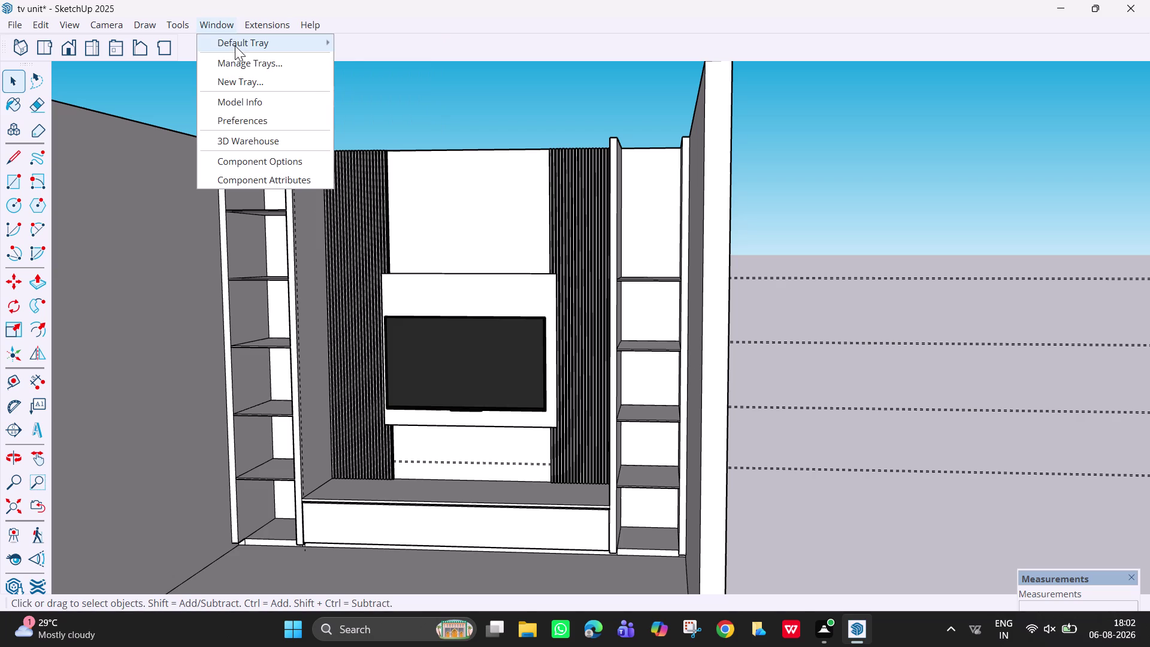
click(235, 43)
click(379, 41)
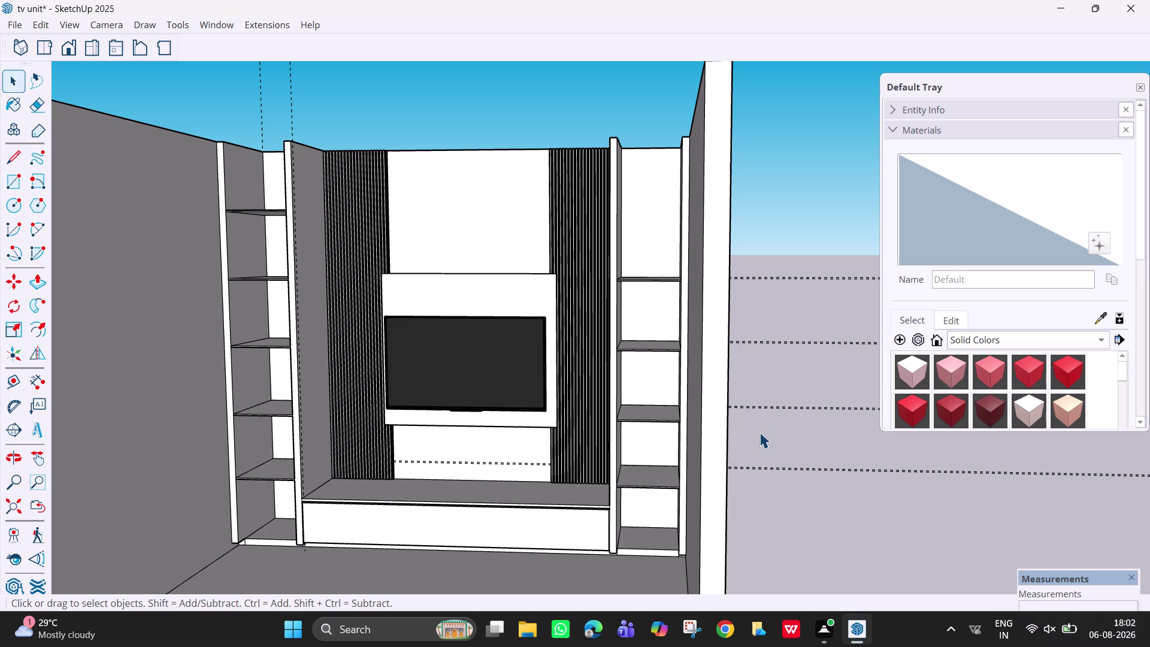
Switch the Materials panel to the Materials collection and browse the library list.
click(1071, 333)
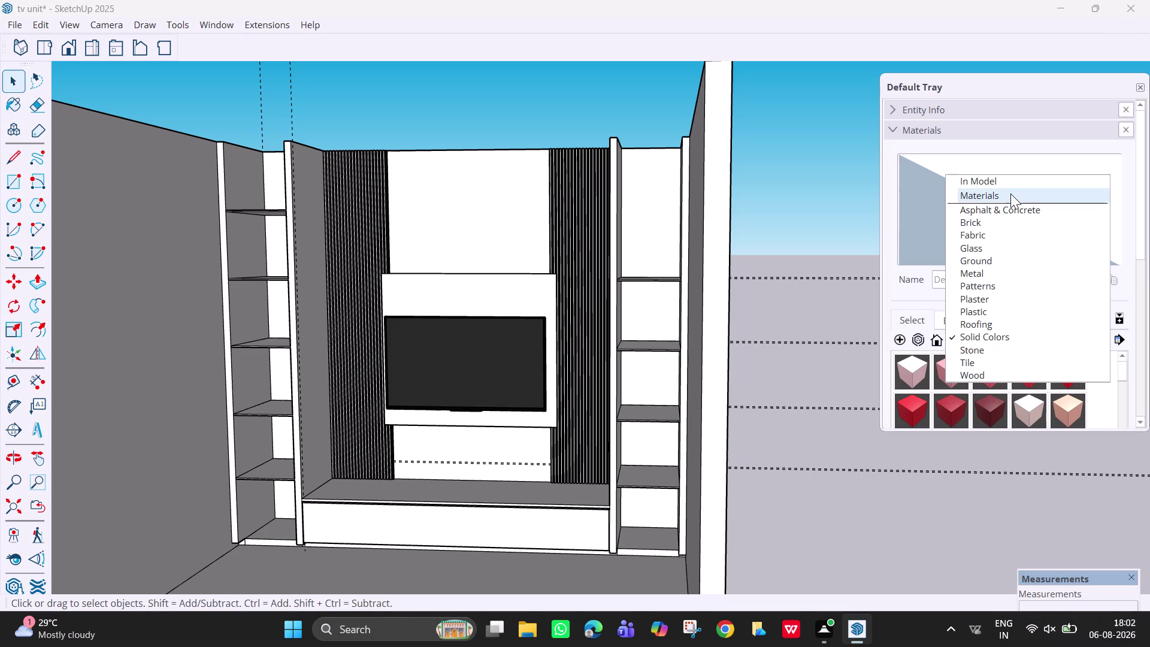
click(1010, 194)
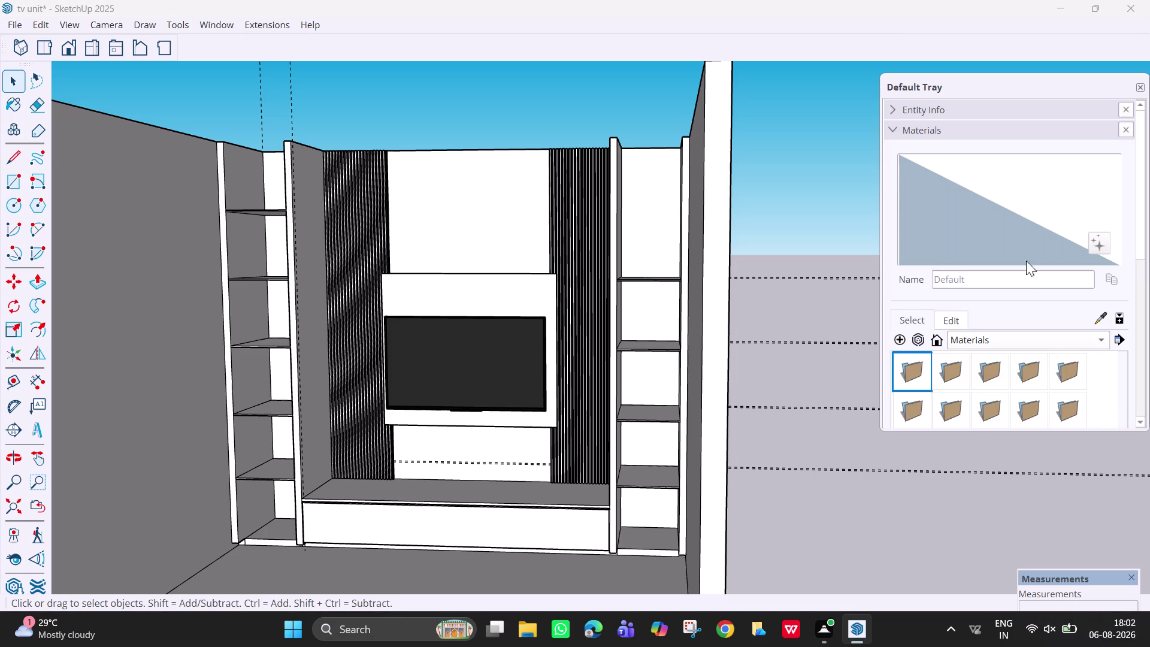
scroll(down, 3)
scroll(up, 3)
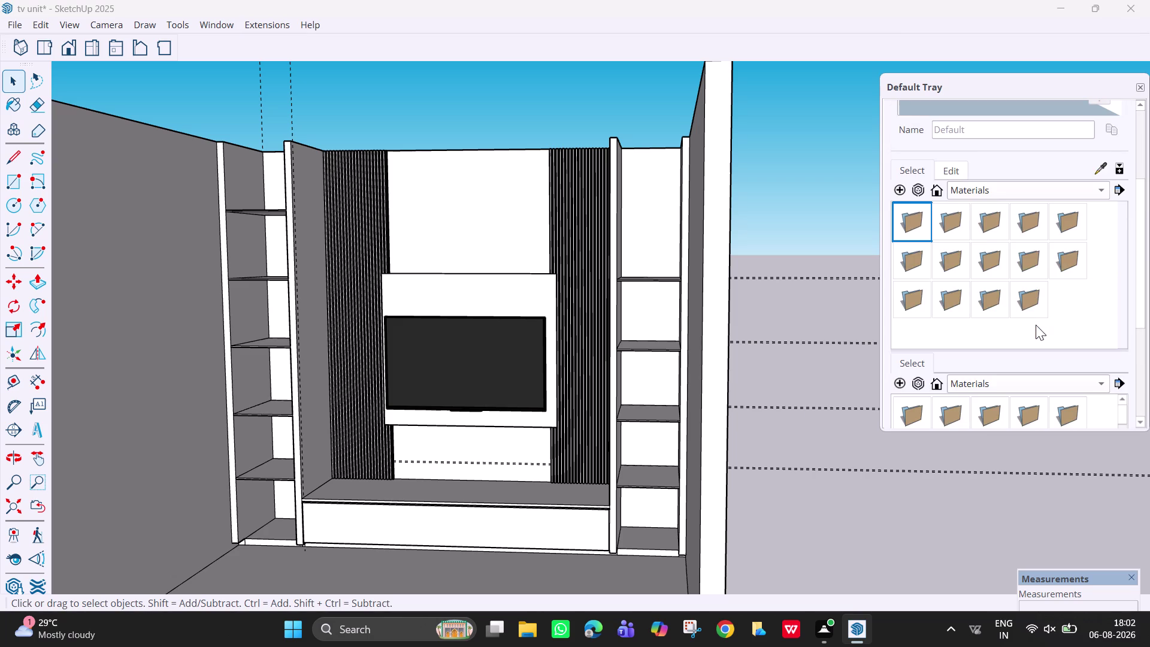
scroll(down, 3)
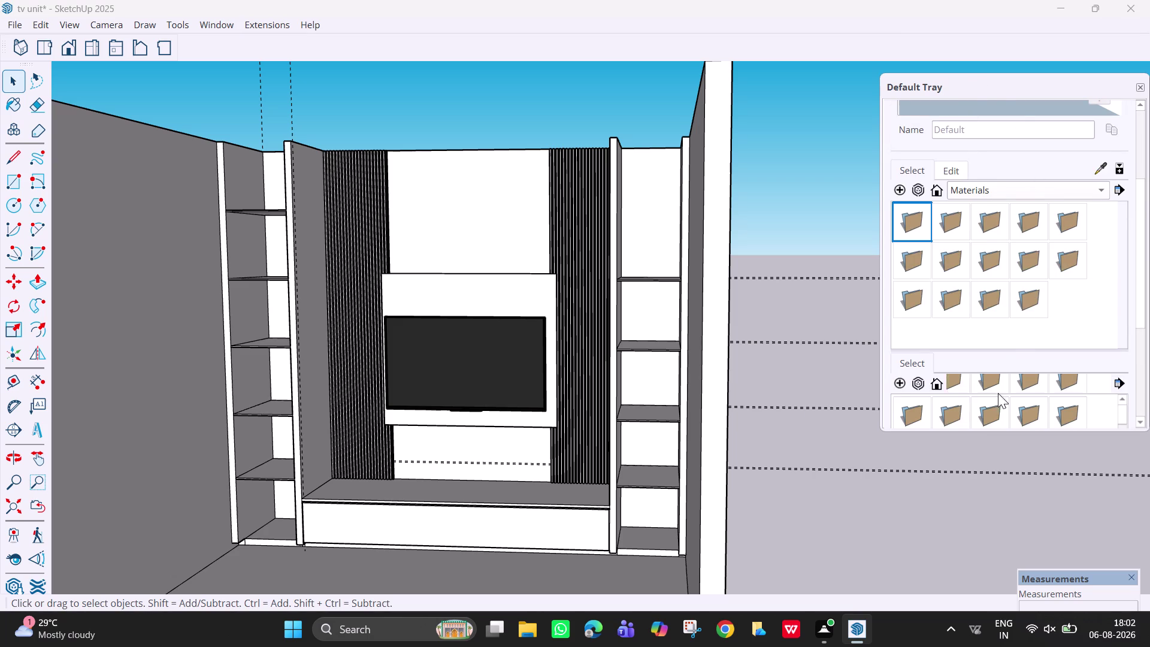
scroll(down, 3)
click(1073, 305)
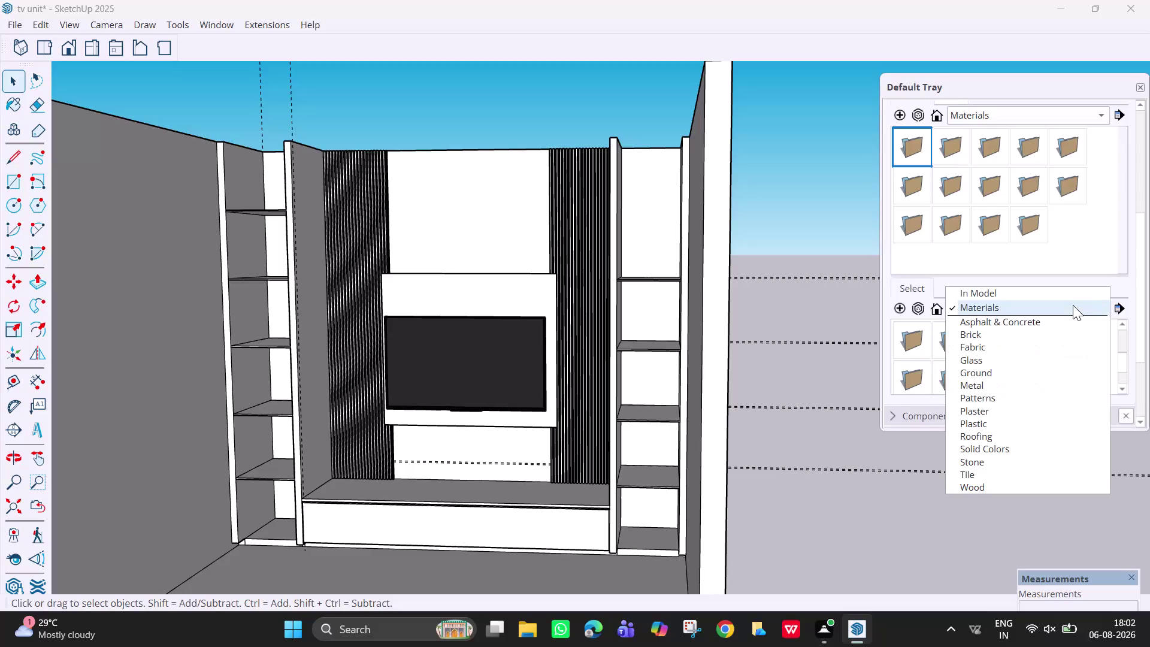
scroll(down, 3)
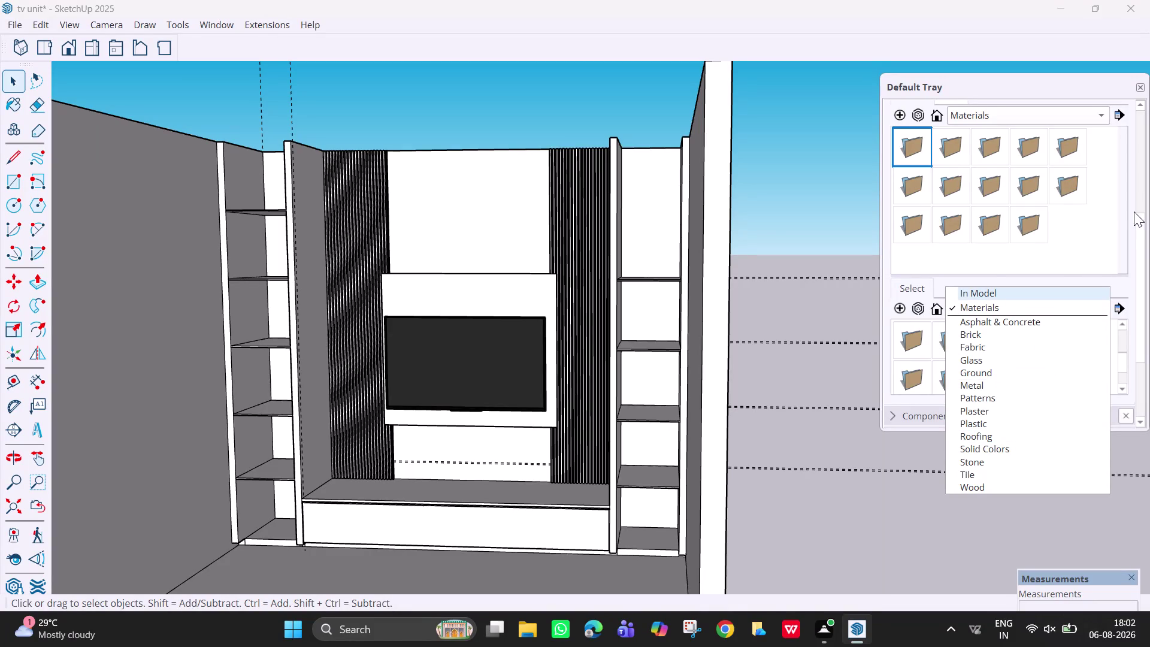
click(1127, 219)
drag(1146, 204, 1149, 260)
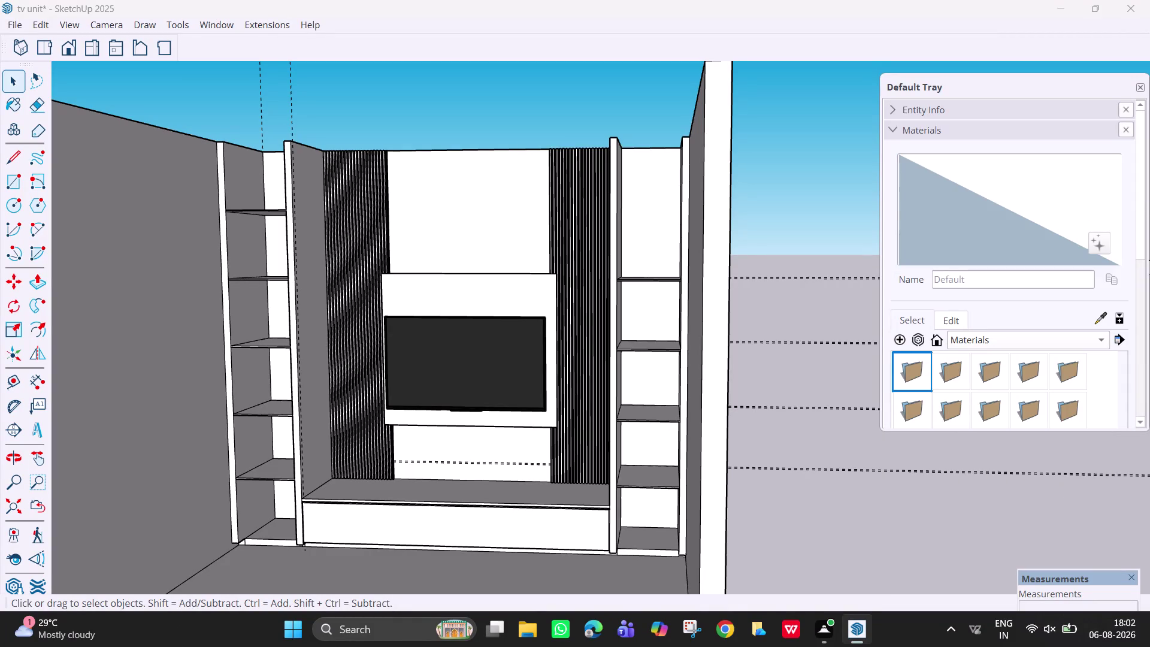
drag(1149, 260, 1149, 253)
drag(1140, 233, 1142, 373)
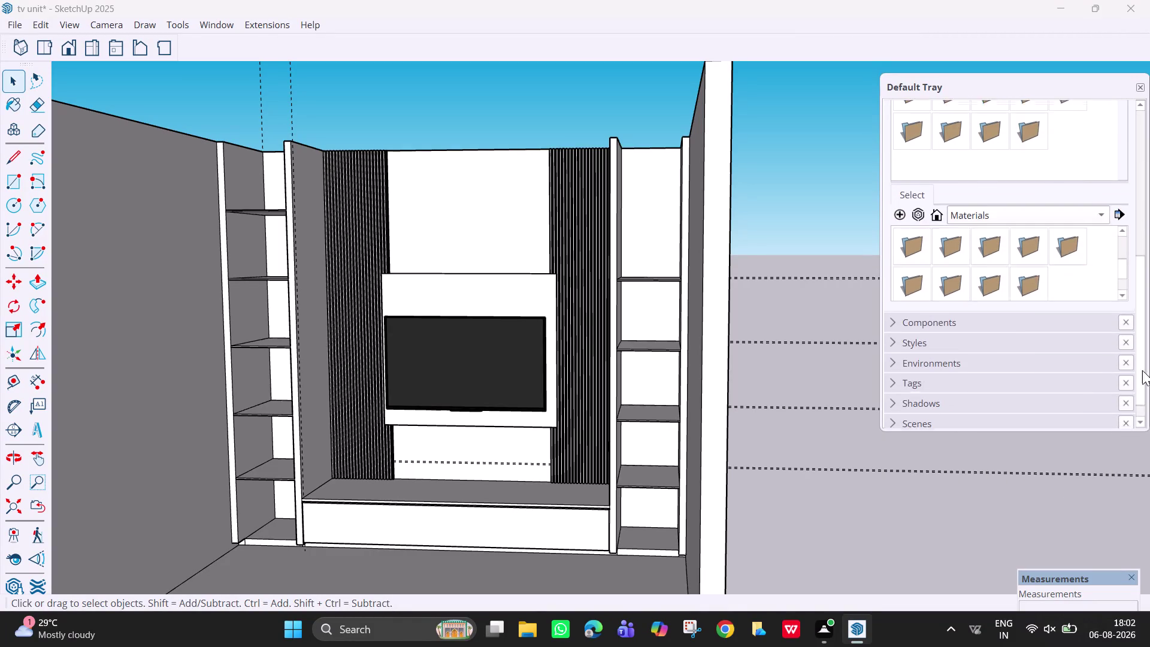
drag(1142, 373, 1149, 191)
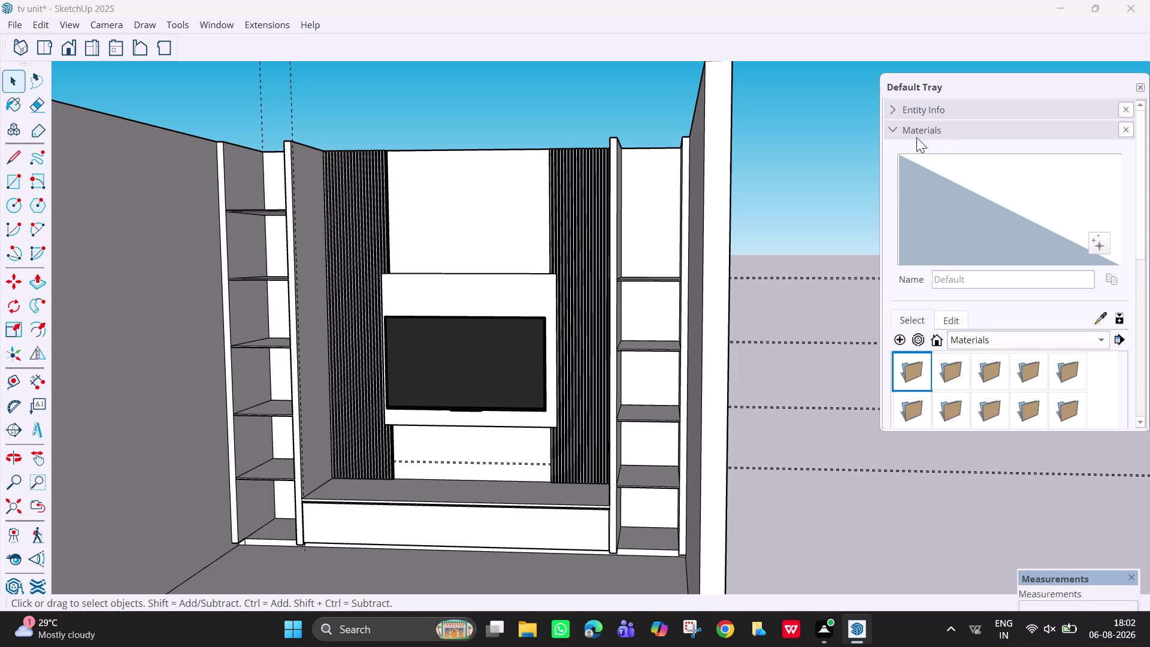
Collapse and re-expand the Materials panel and look over the tray options.
click(946, 123)
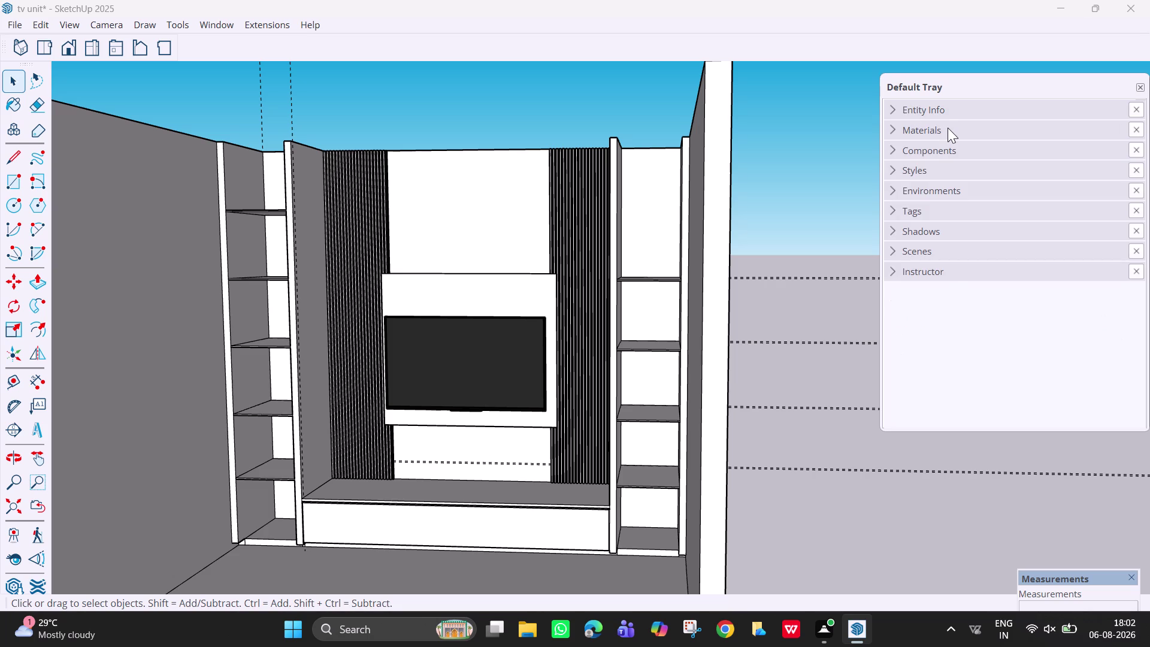
click(948, 127)
scroll(down, 3)
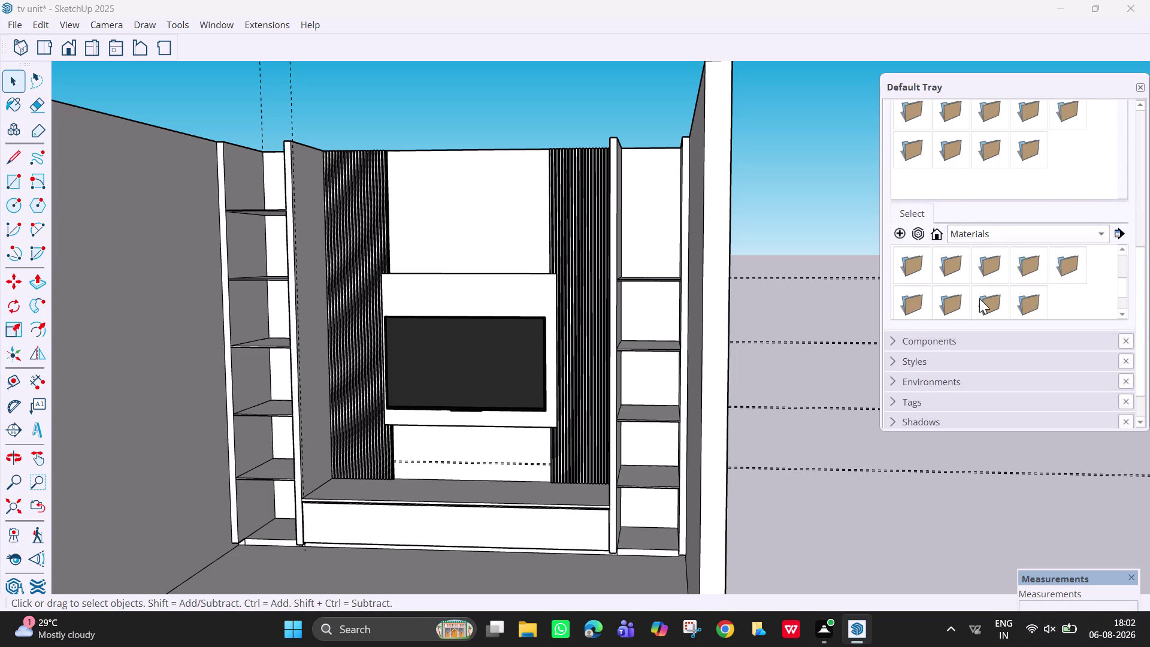
scroll(up, 3)
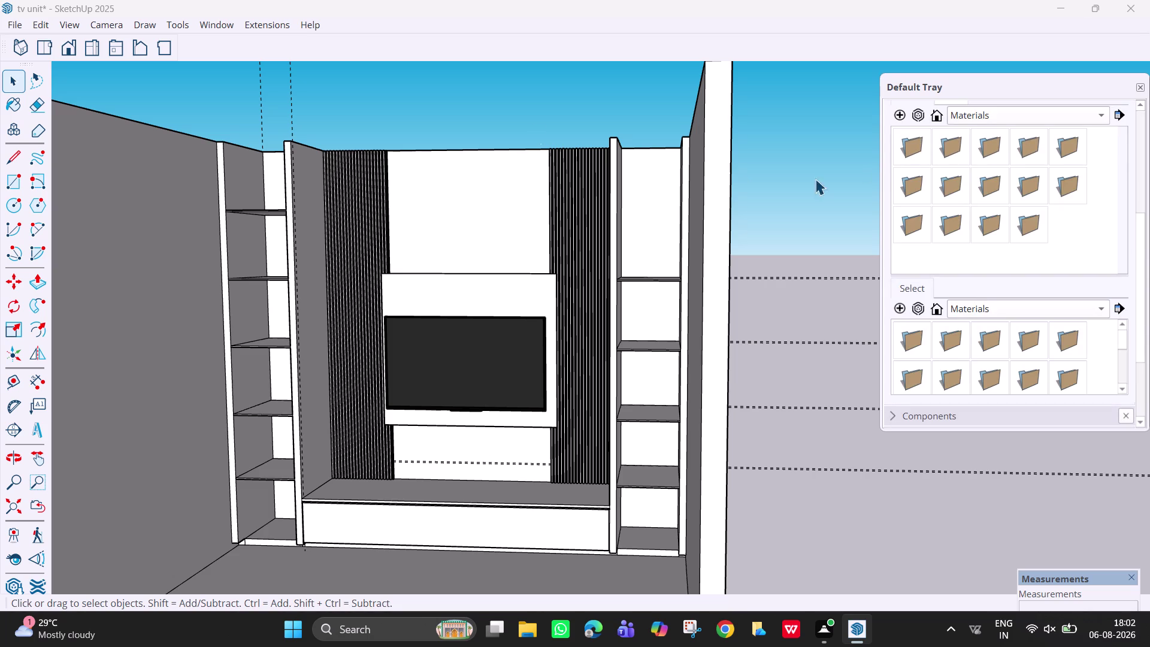
click(210, 25)
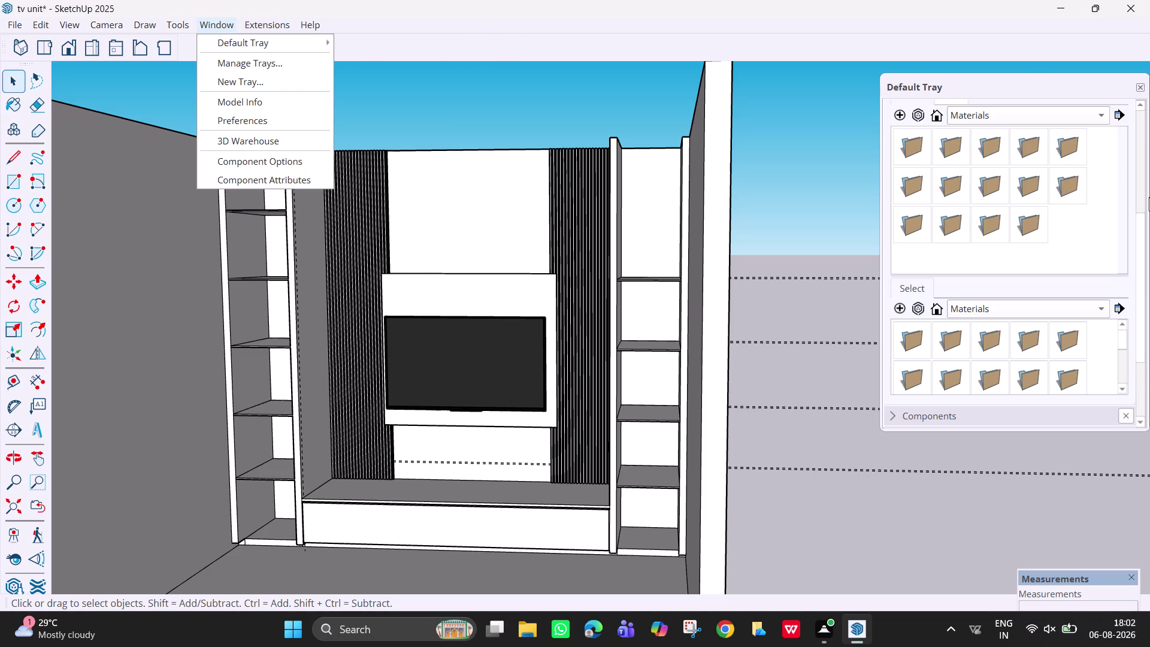
click(1032, 94)
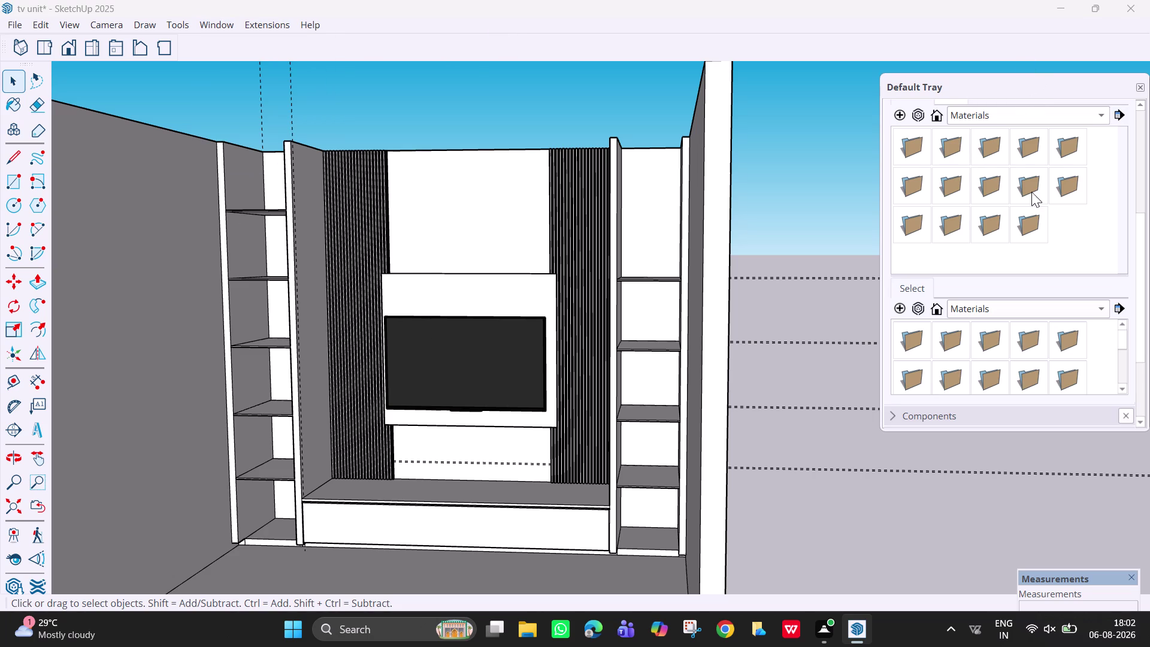
scroll(down, 3)
scroll(down, 3)
scroll(up, 3)
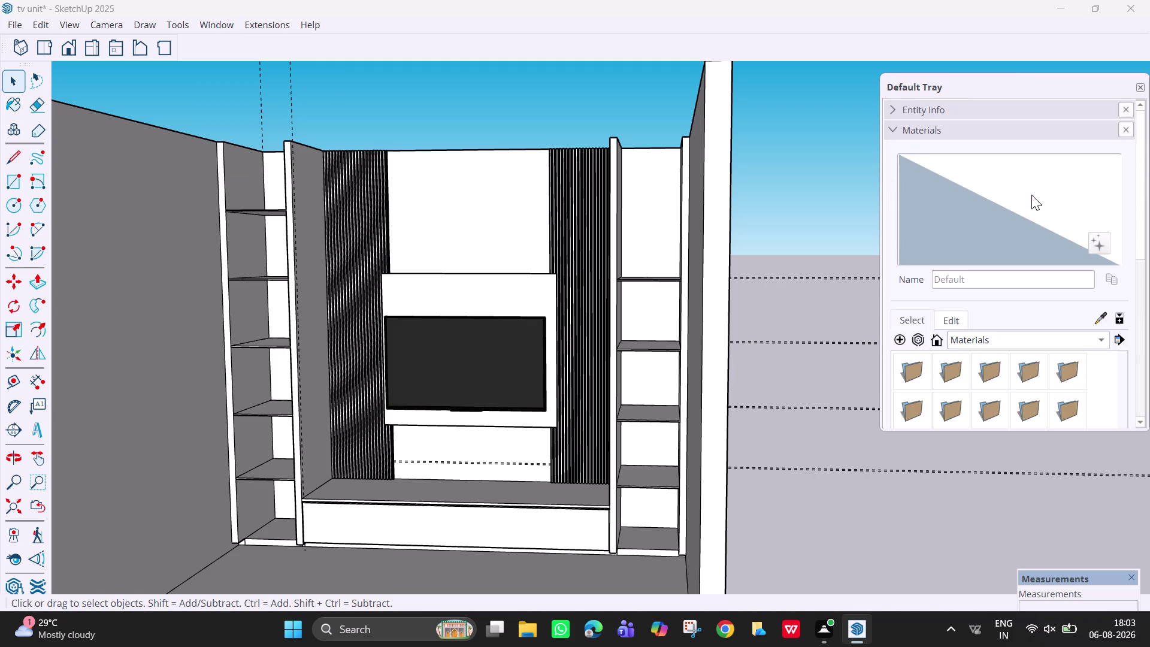
scroll(up, 3)
scroll(down, 3)
scroll(up, 3)
scroll(up, 3)
scroll(down, 3)
scroll(up, 3)
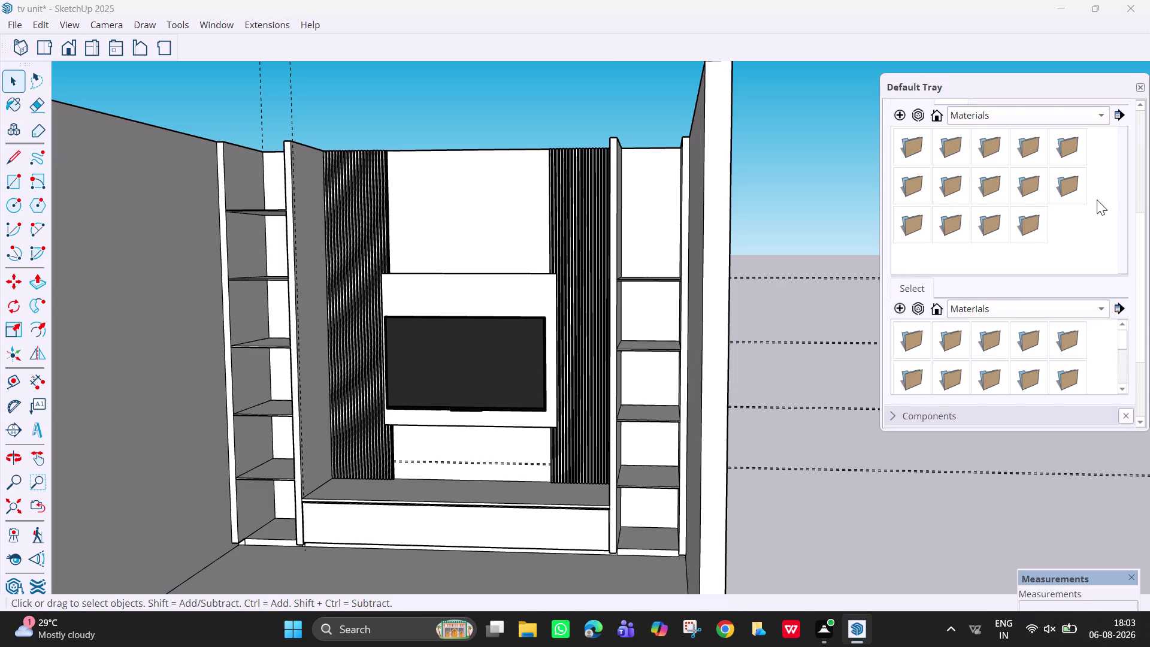
Check the library list again, then bring up the Details collection options menu.
click(1088, 190)
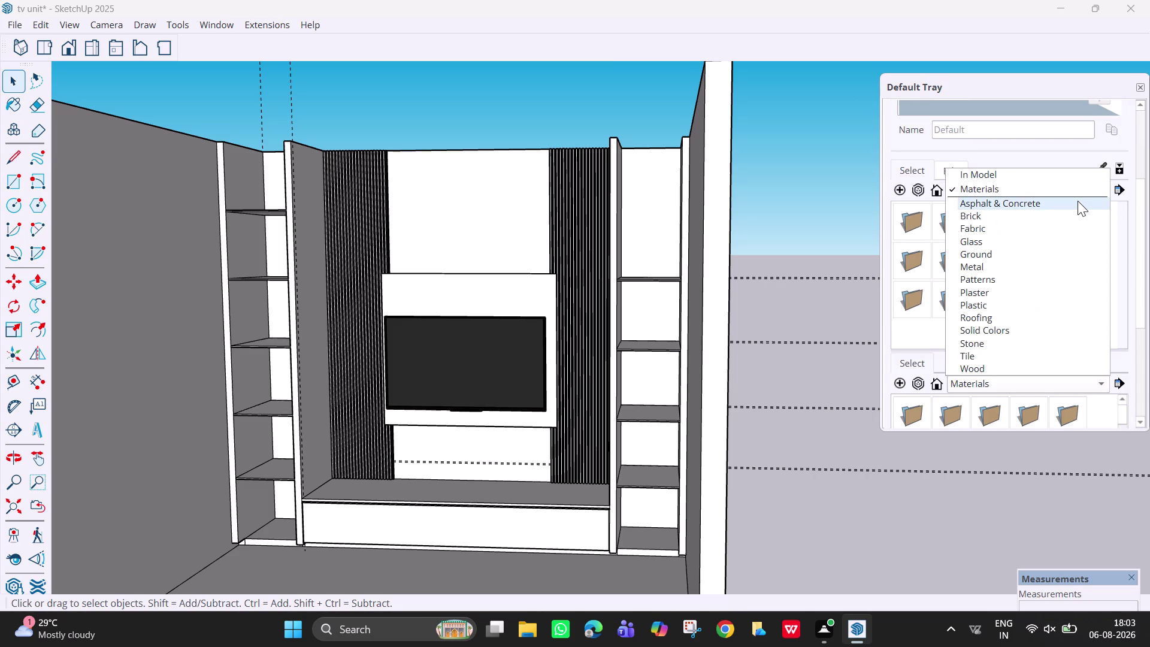
scroll(down, 3)
scroll(up, 3)
click(1074, 192)
click(1124, 188)
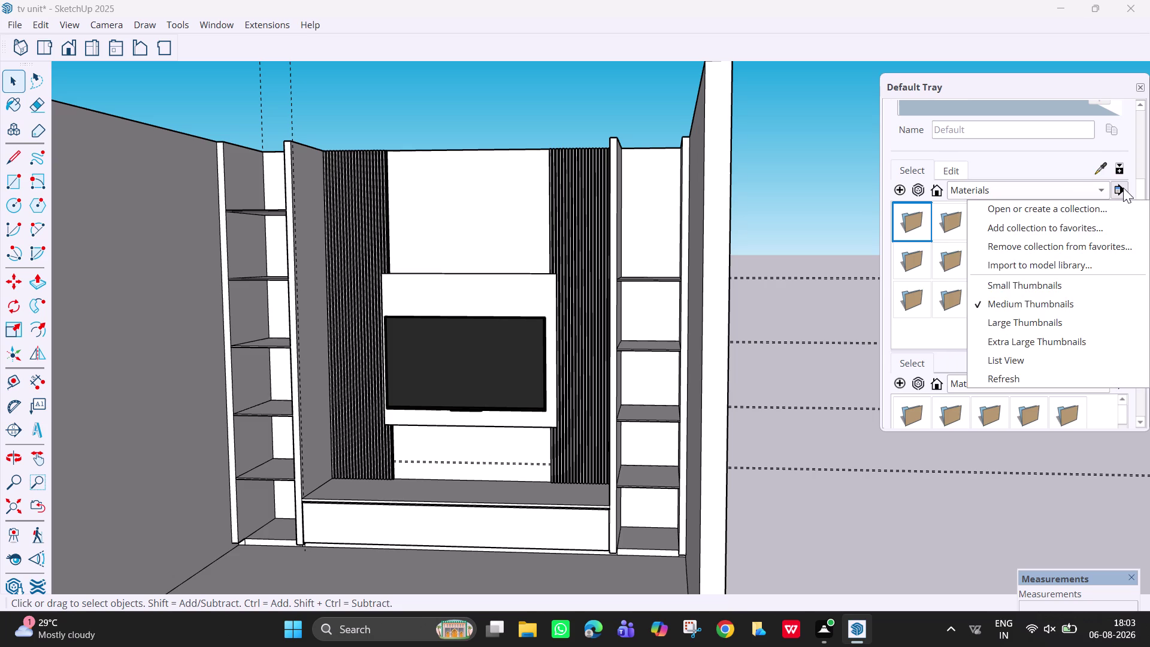
Load Downloads > Plain_Shades > sketchup > Asian Paints Colours of India as the collection.
drag(1068, 219, 1057, 211)
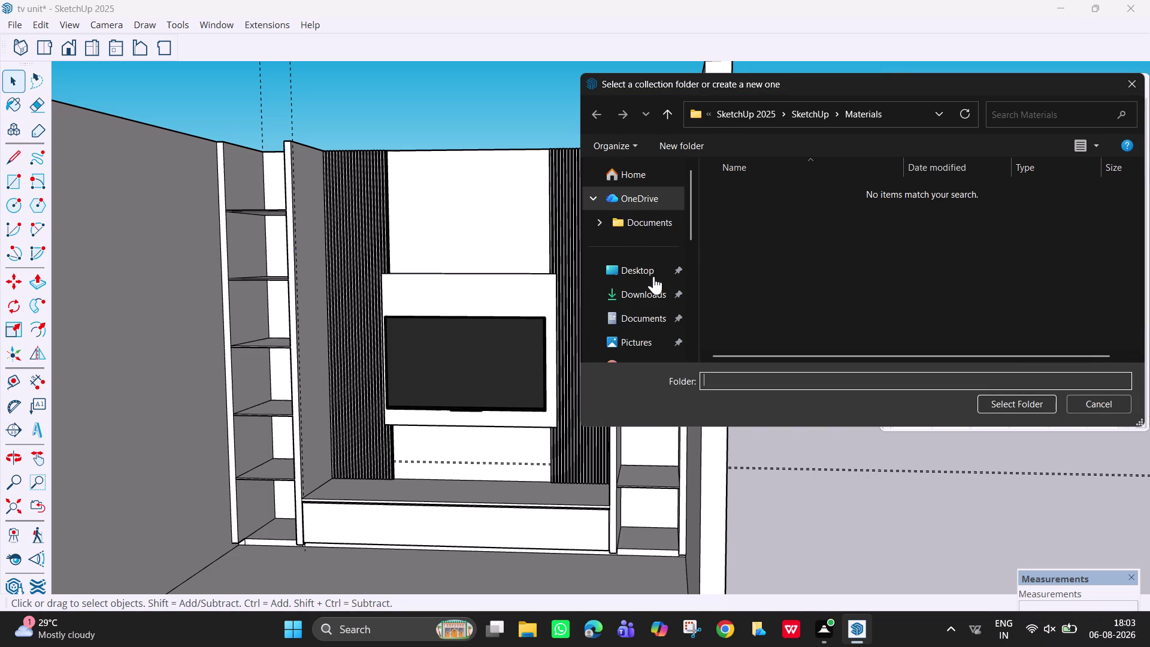
click(652, 297)
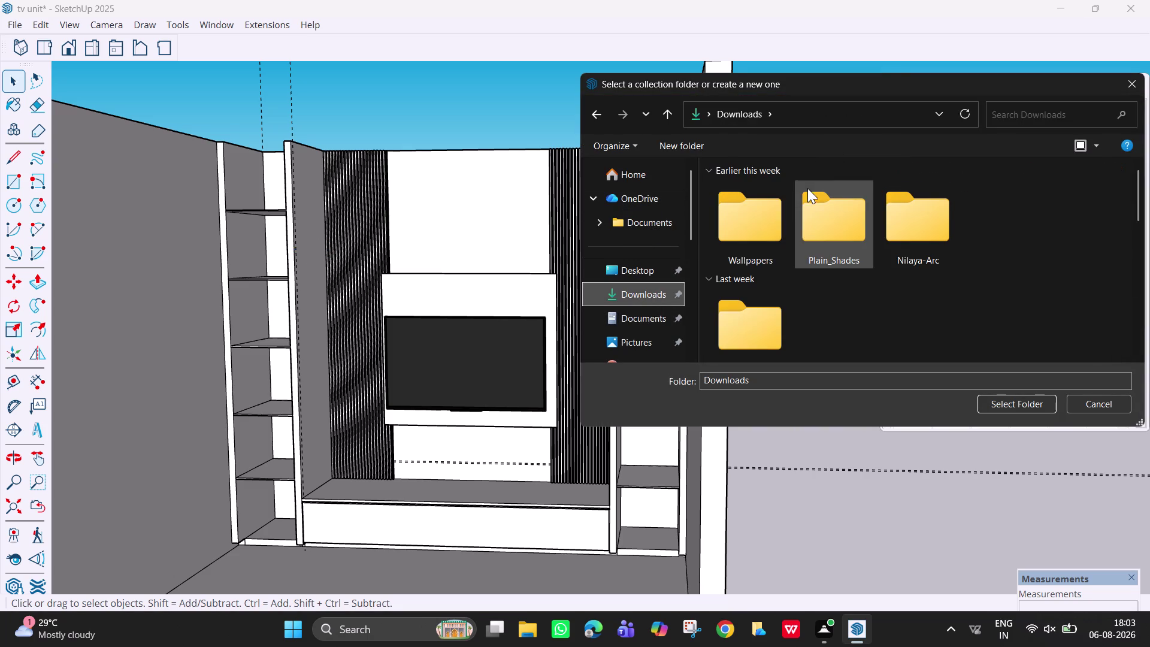
double_click(806, 244)
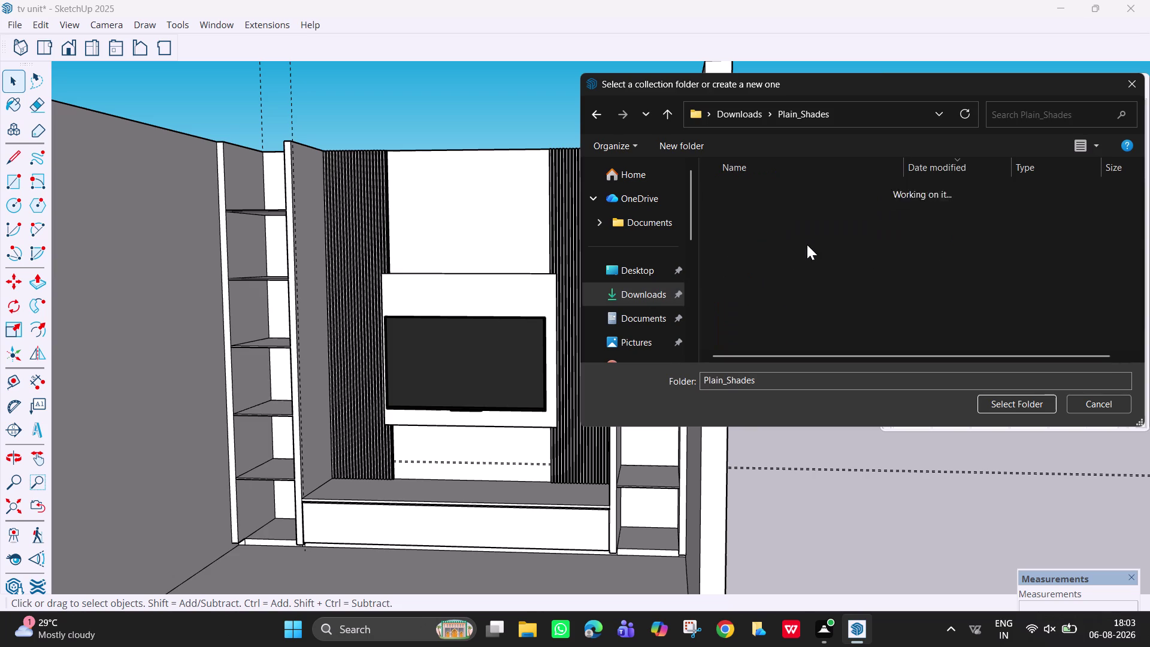
double_click(793, 209)
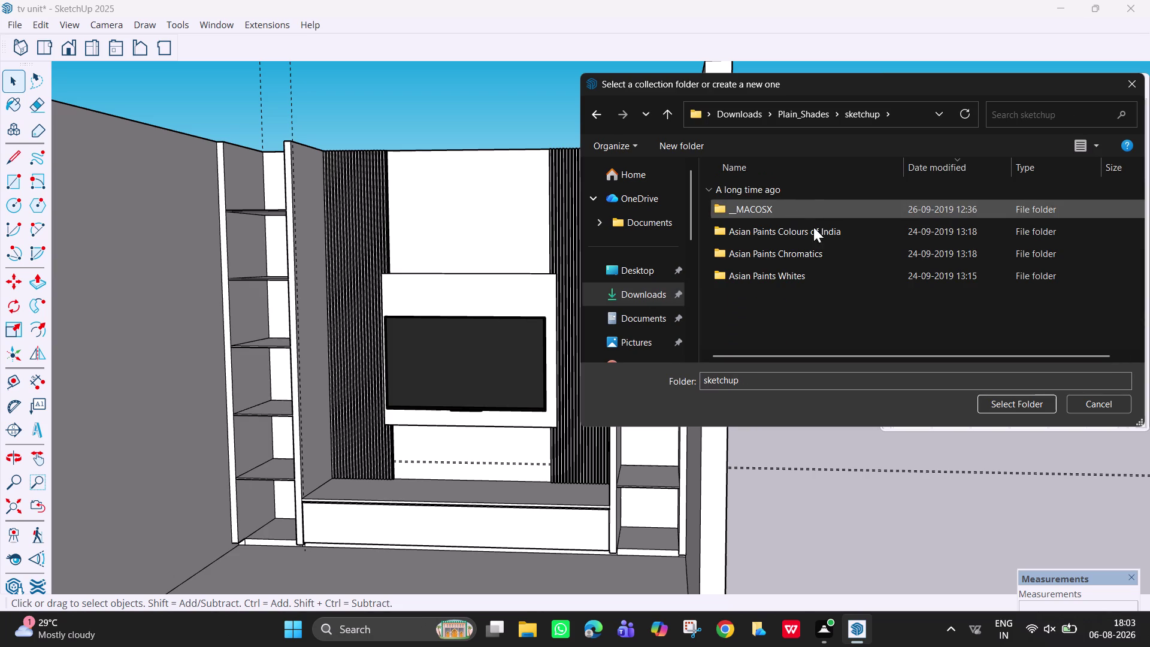
click(858, 231)
click(1046, 404)
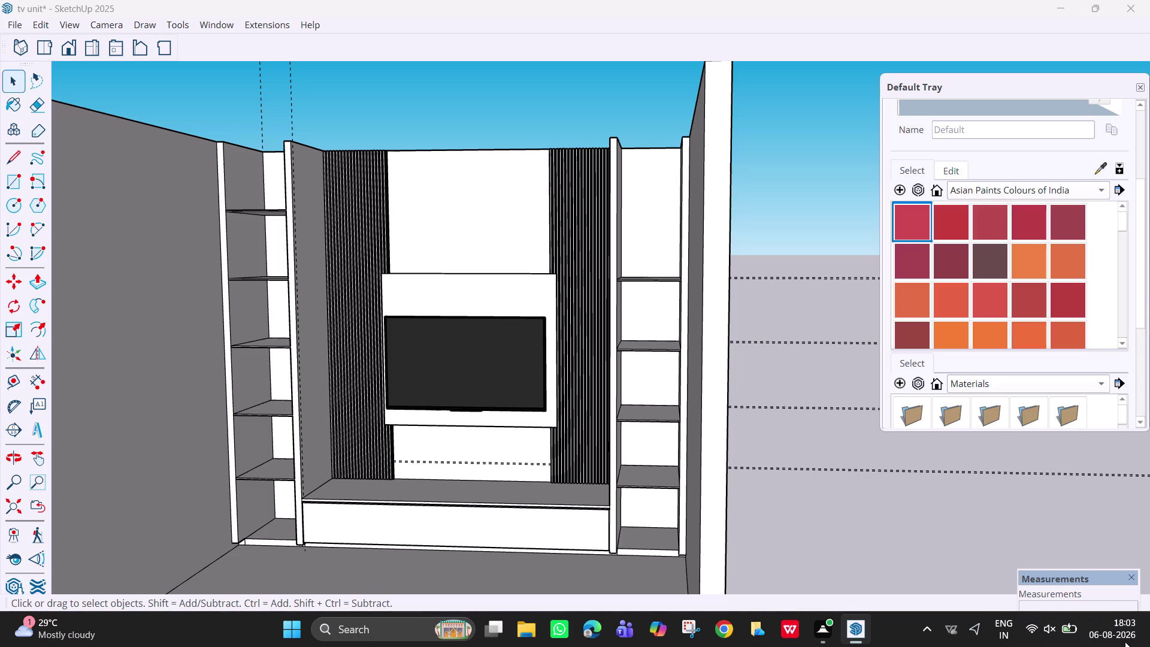
Scroll the Colours of India swatches down to the deep maroons, then show the collection options.
scroll(down, 3)
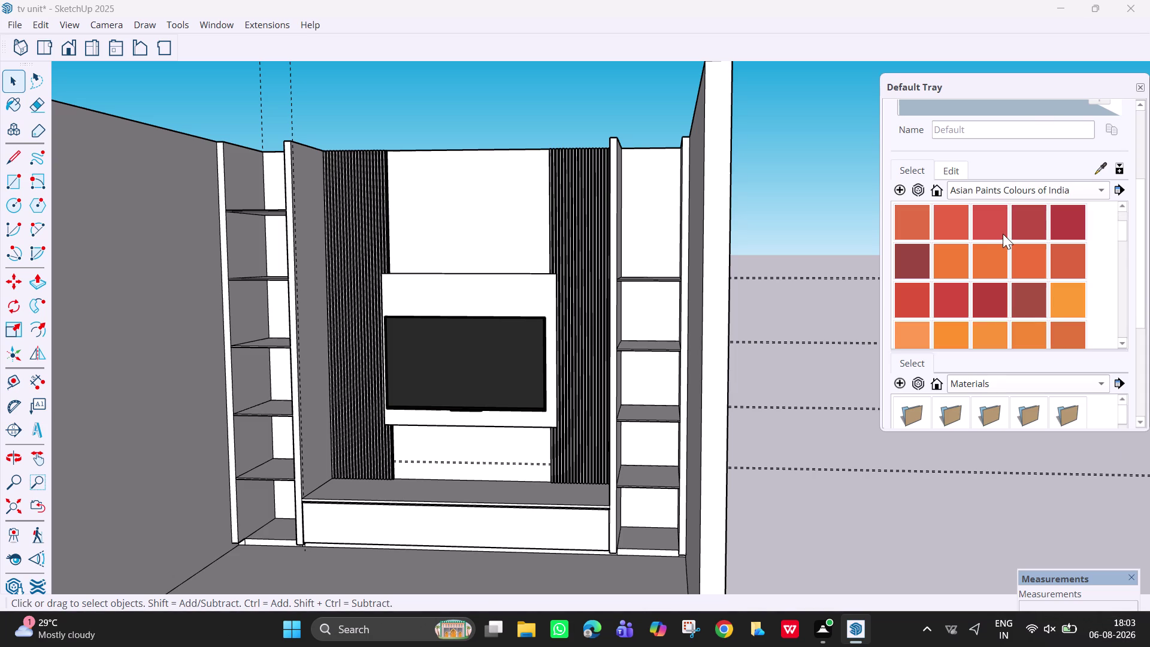
scroll(down, 3)
scroll(down, 3)
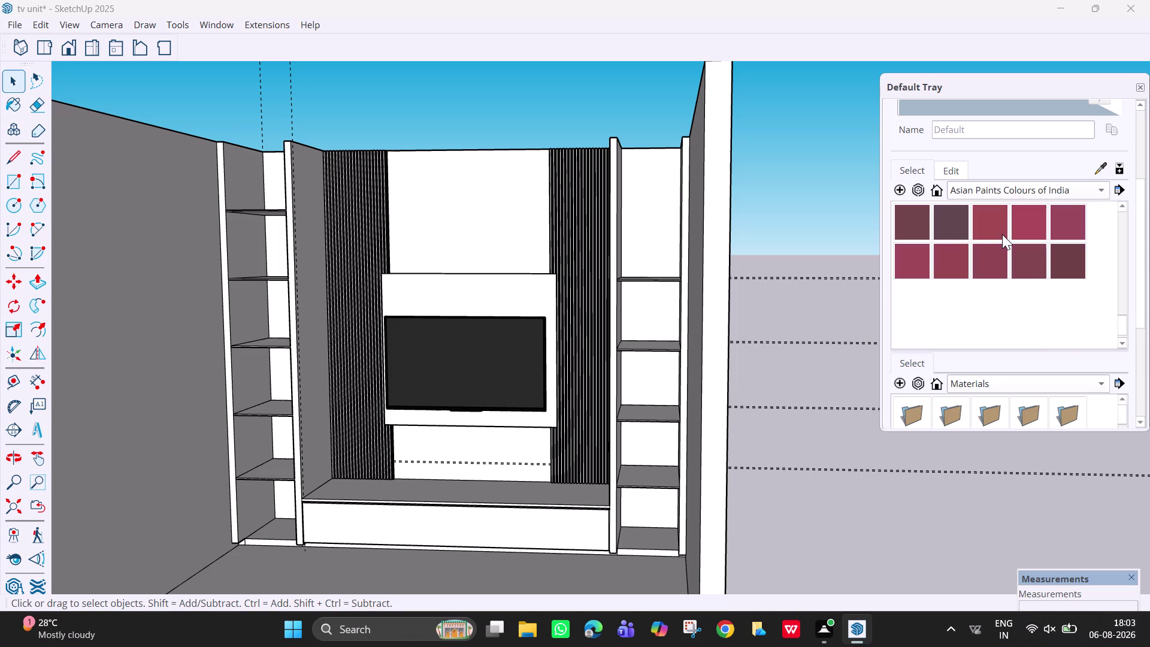
scroll(down, 3)
scroll(down, 3)
scroll(up, 3)
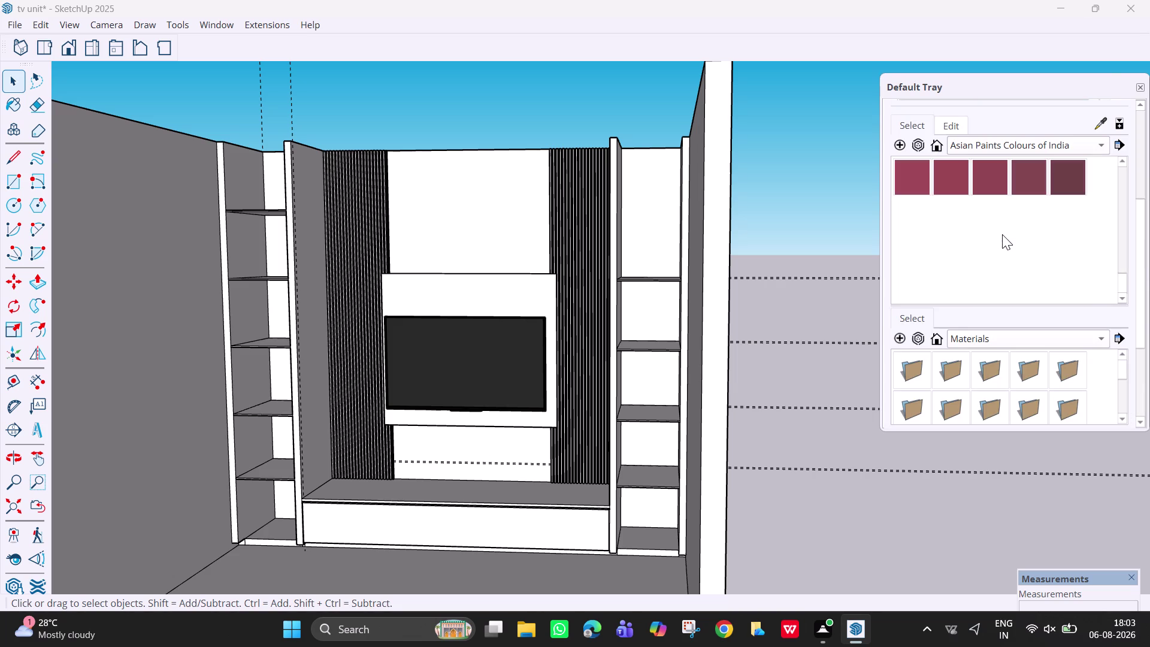
scroll(up, 3)
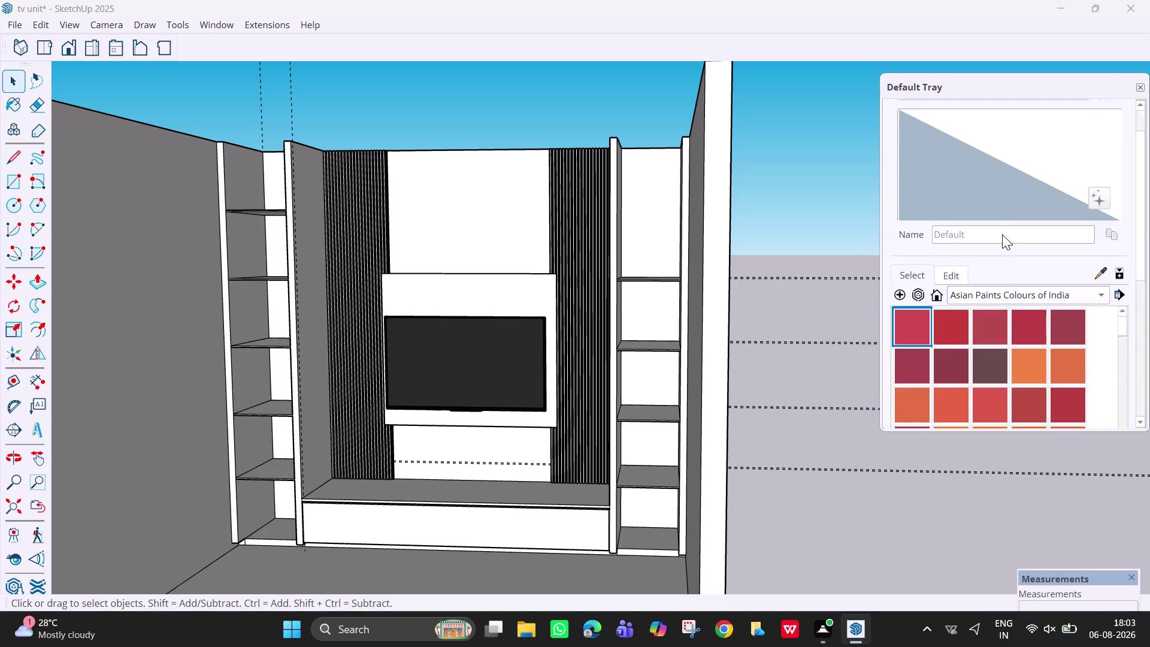
click(1124, 342)
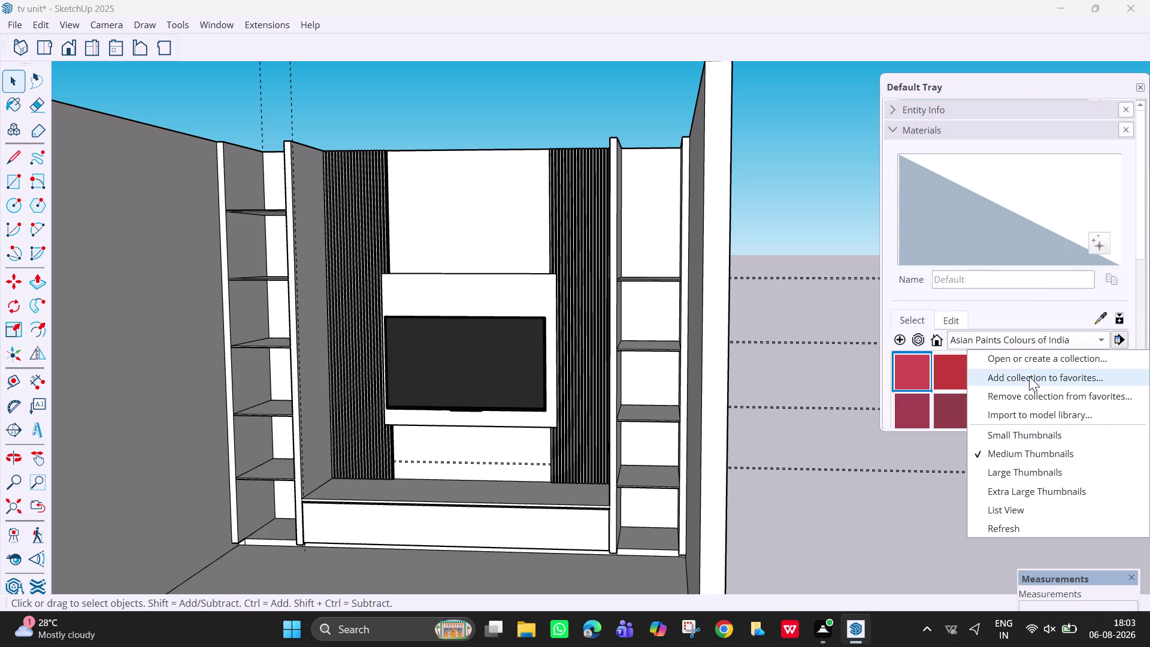
Load Downloads > Plain_Shades > sketchup > Asian Paints Whites as the material collection.
click(1019, 356)
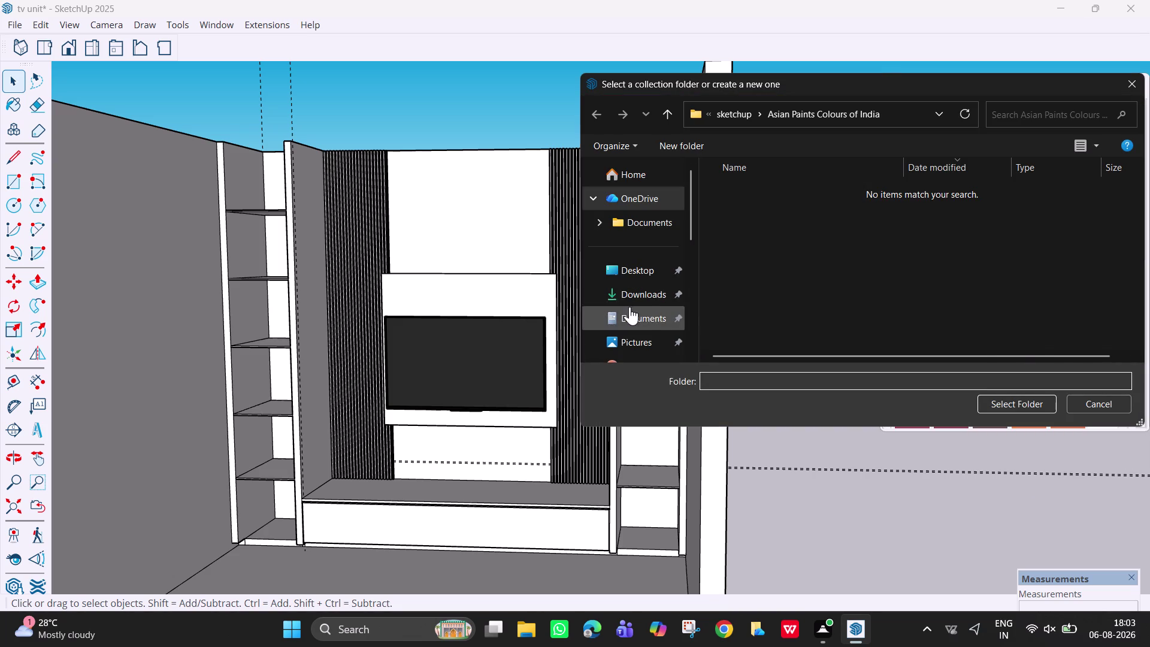
click(634, 299)
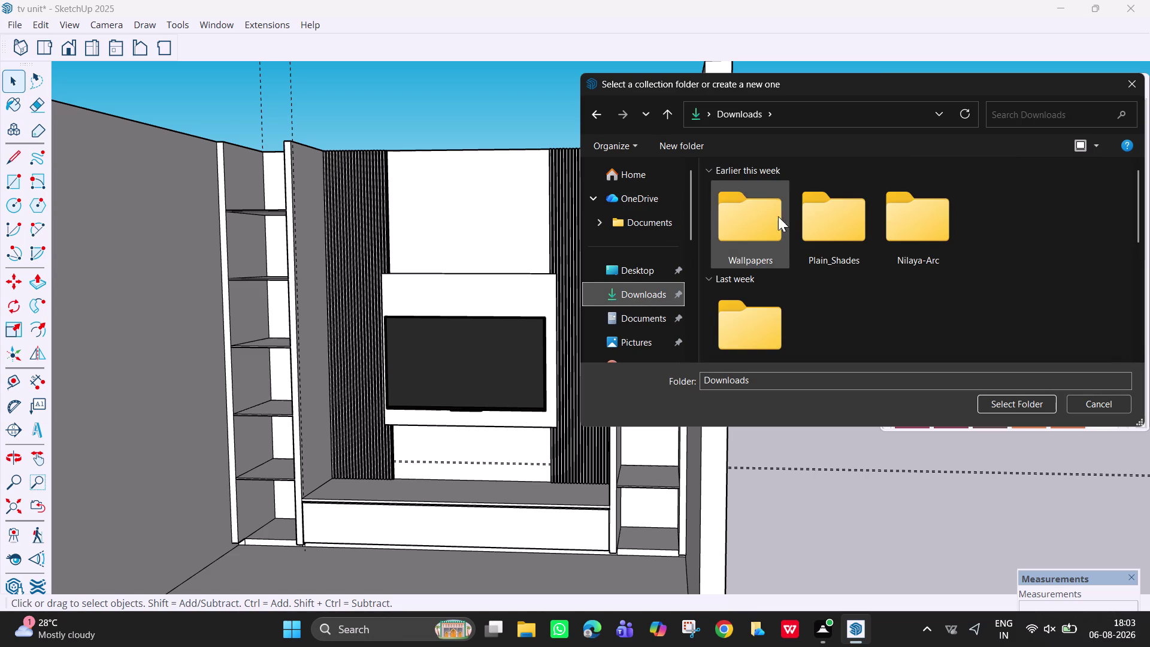
double_click(824, 222)
double_click(799, 209)
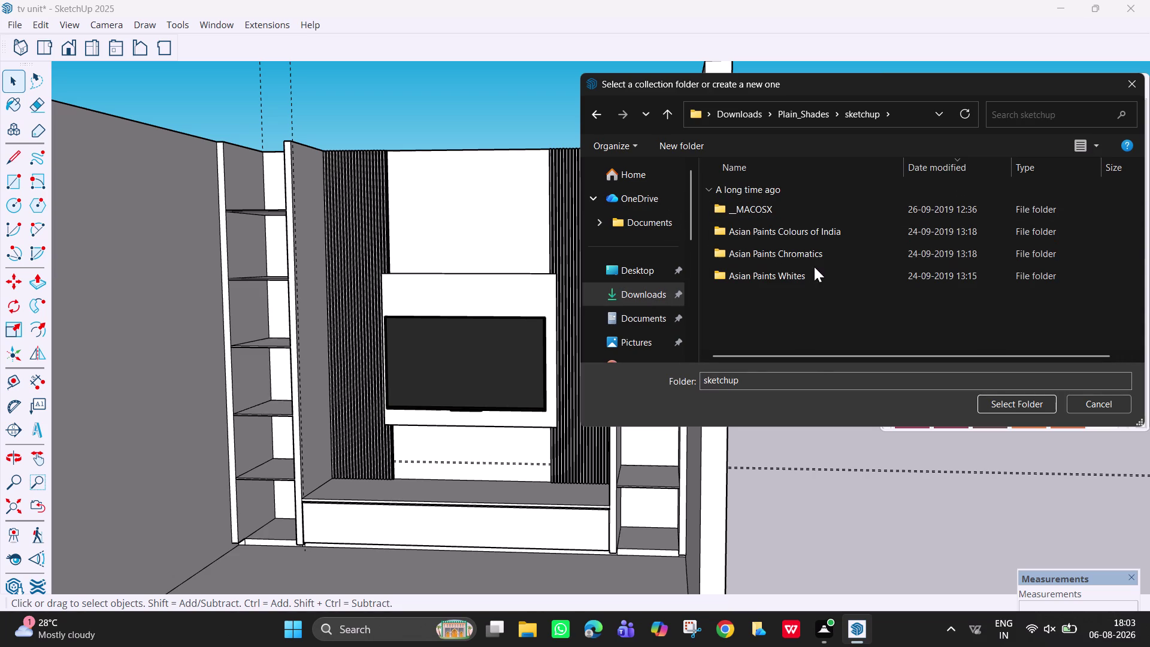
triple_click(814, 267)
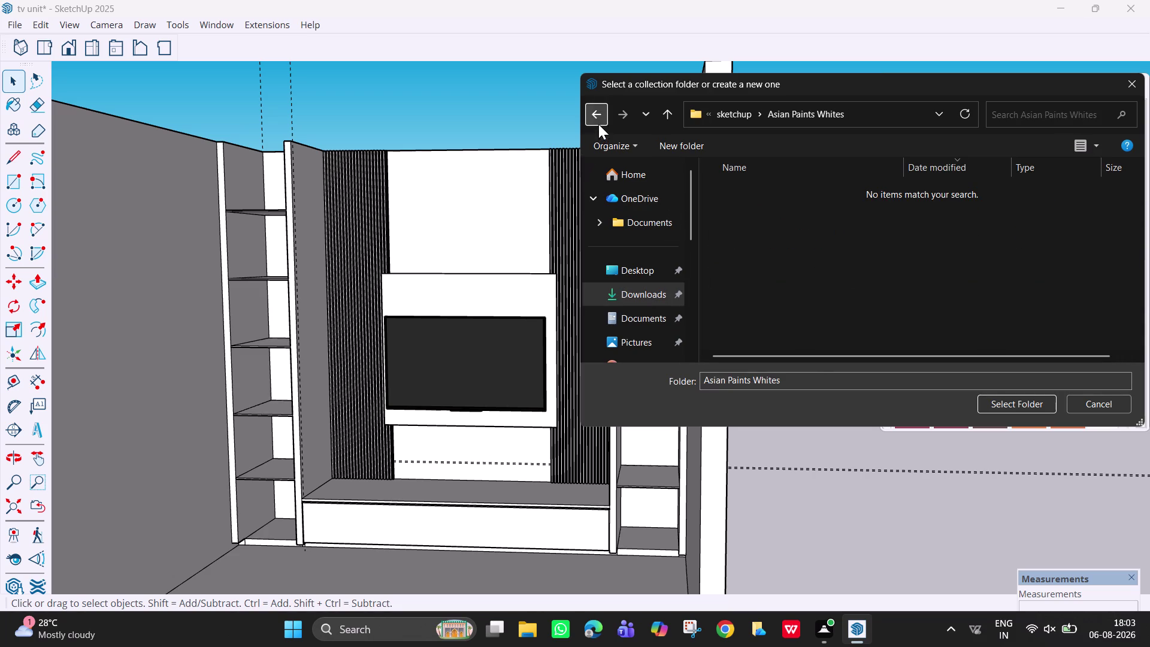
click(598, 124)
click(1003, 403)
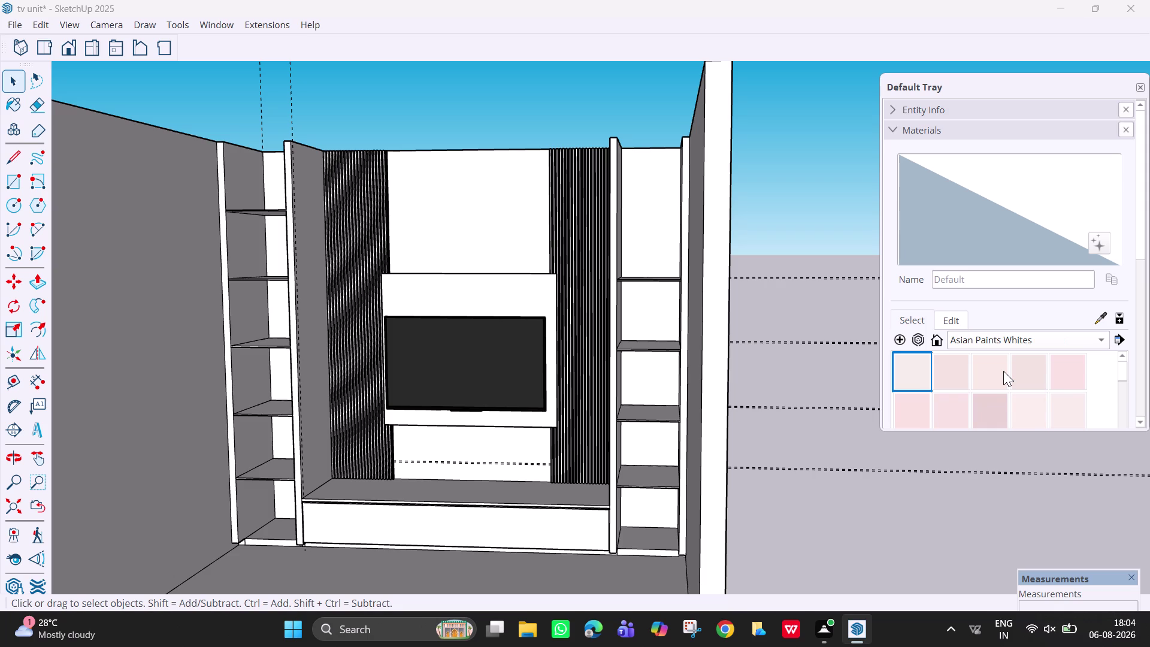
click(951, 374)
click(501, 290)
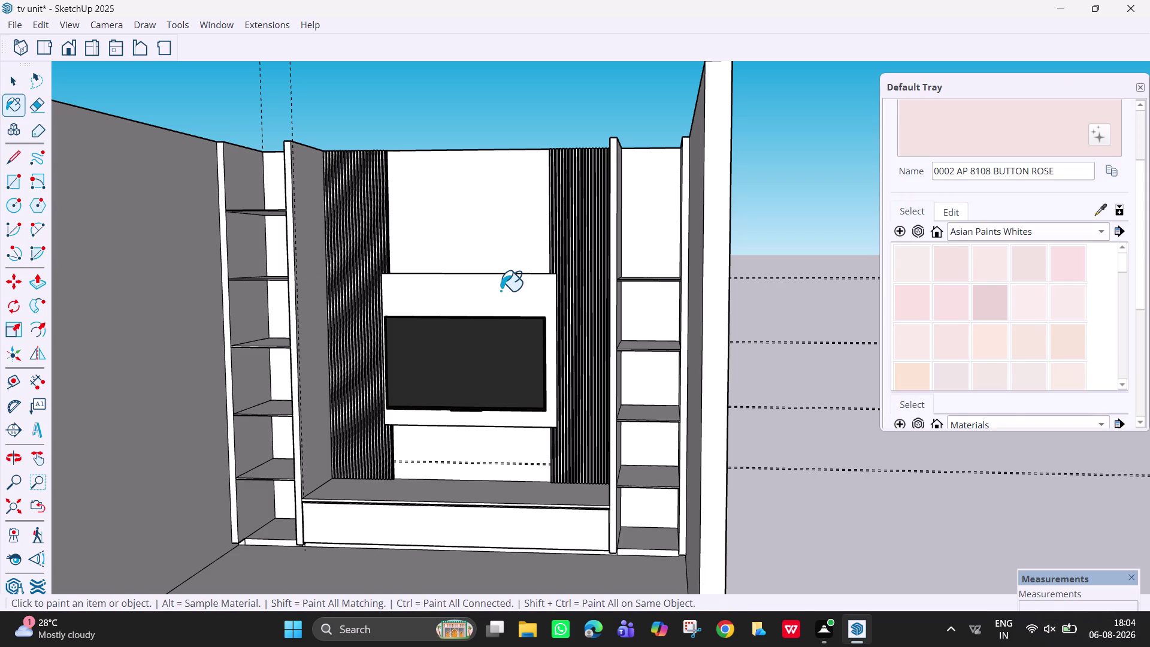
click(904, 305)
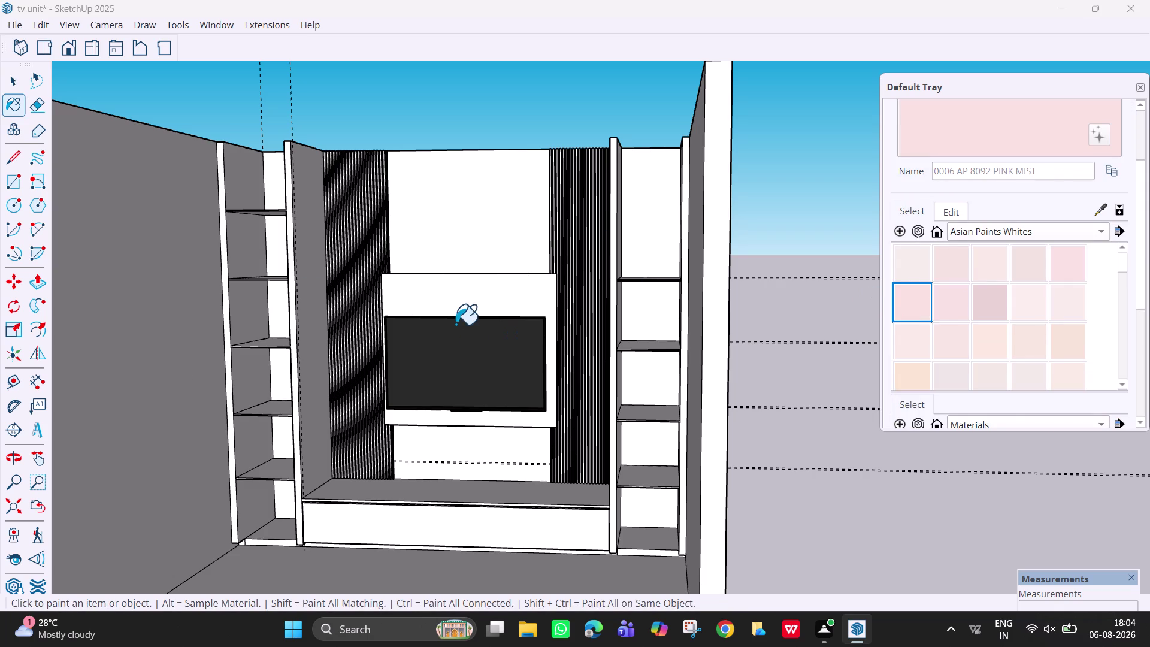
click(459, 305)
middle_drag(488, 326, 552, 384)
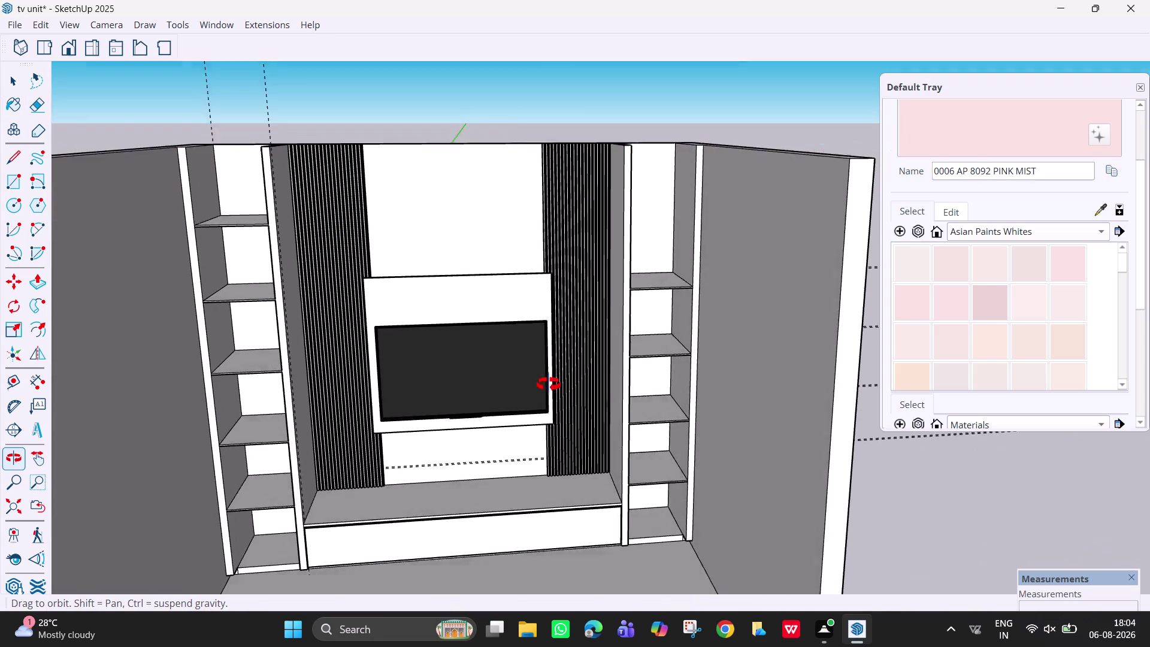
middle_drag(552, 384, 519, 376)
click(987, 299)
click(474, 305)
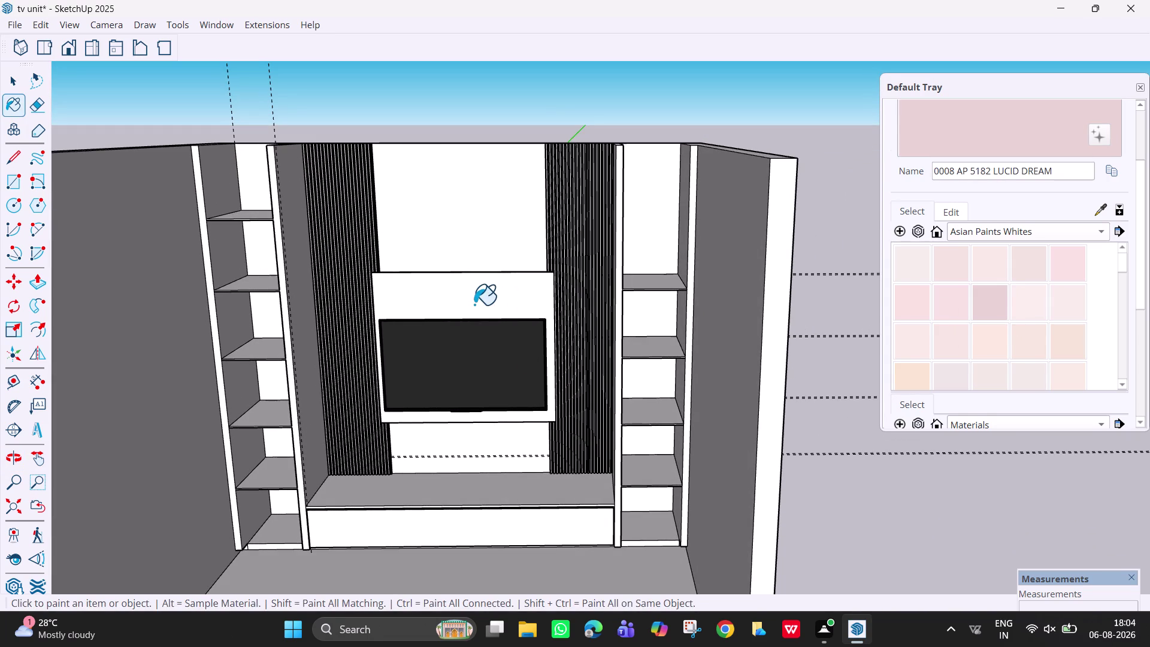
click(462, 230)
middle_drag(500, 308, 438, 238)
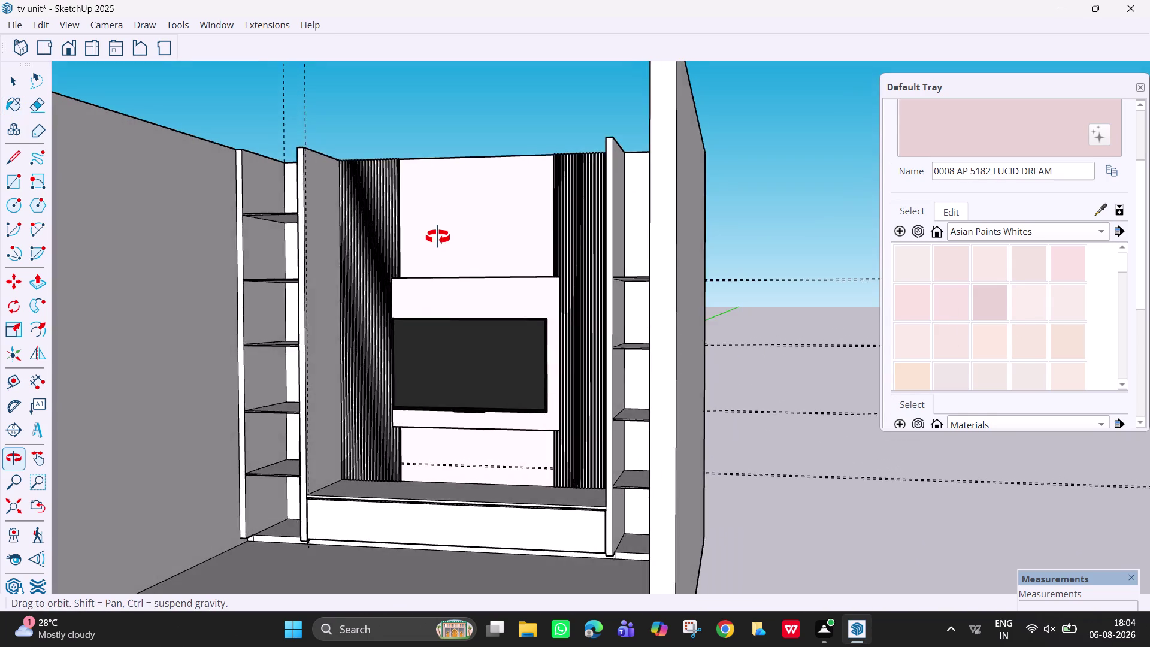
middle_drag(438, 237, 487, 262)
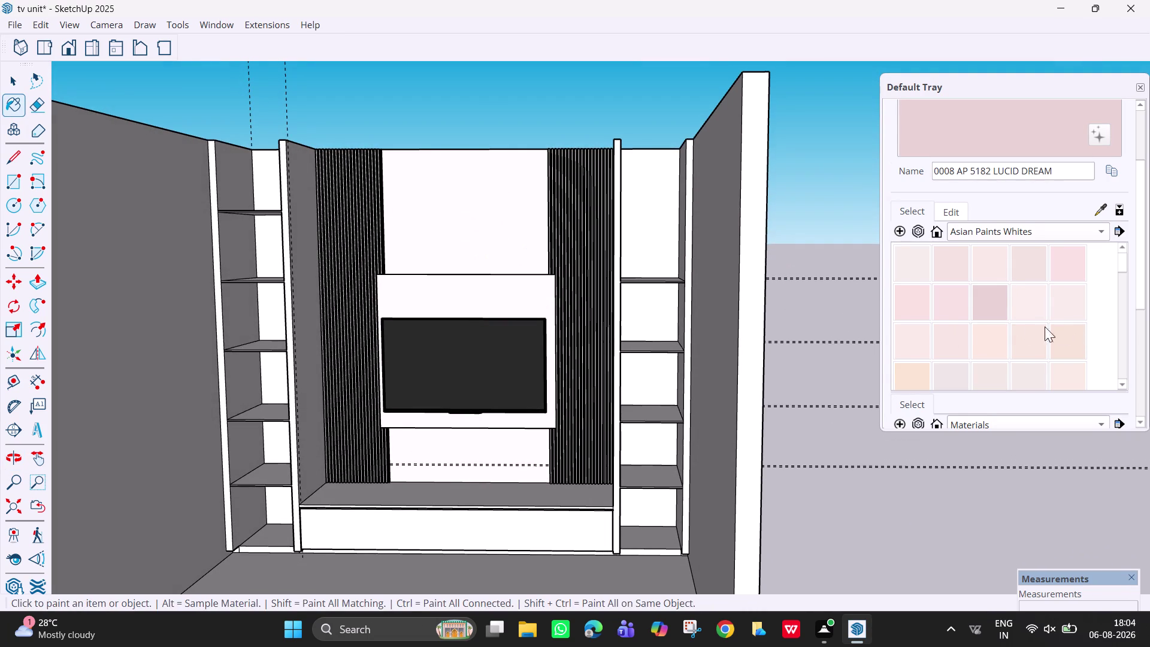
scroll(down, 3)
scroll(down, 3)
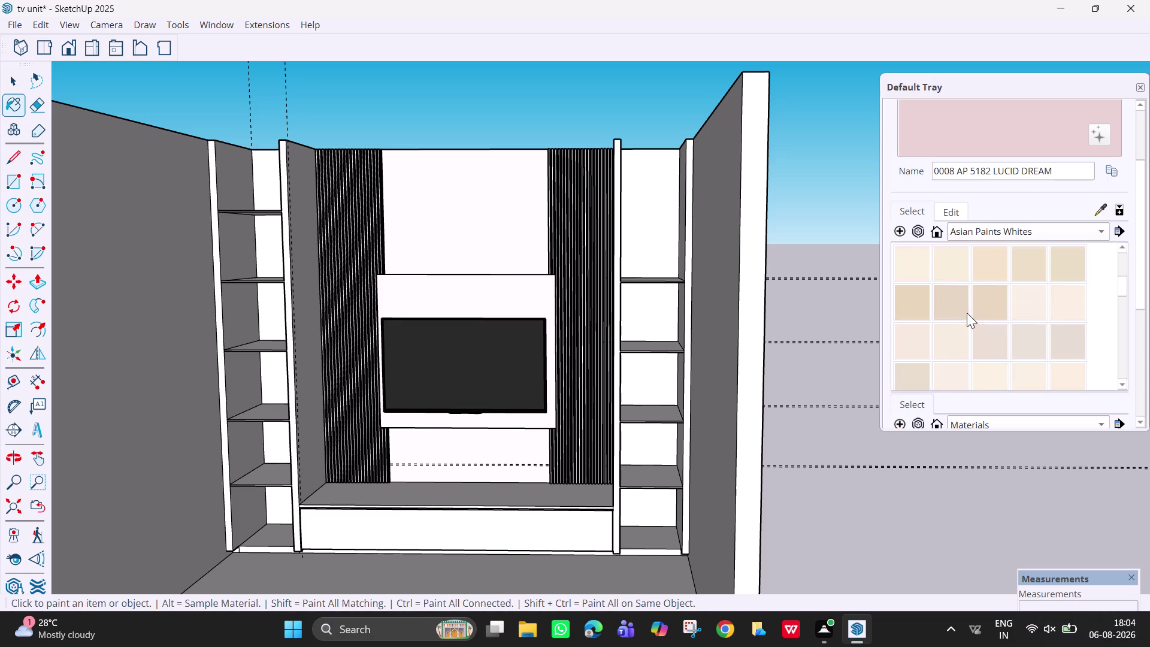
scroll(down, 3)
scroll(down, 3)
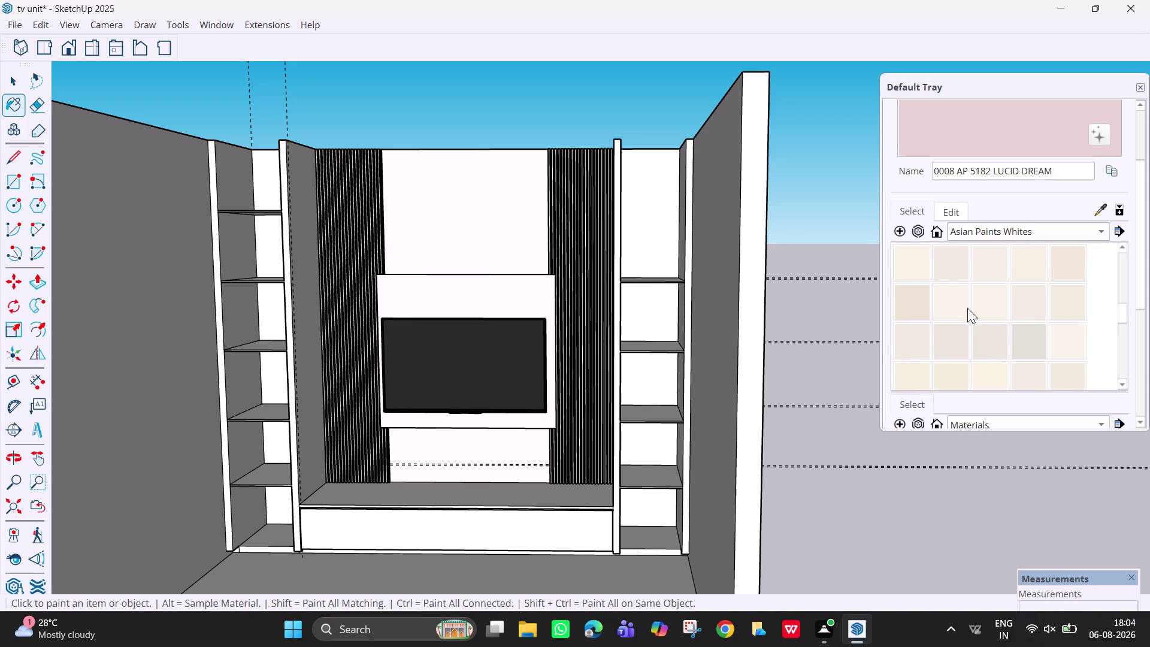
Try the Cosmic Dust and Rosy View shades on the TV panel, keeping Rosy View active.
scroll(down, 3)
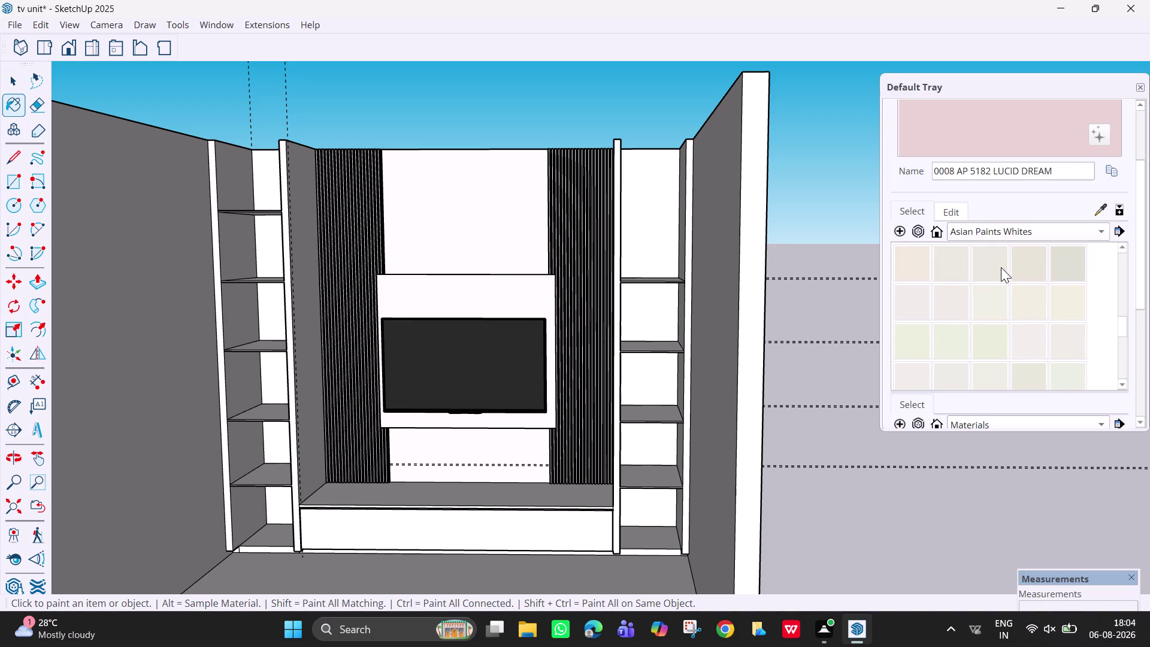
click(1001, 267)
click(456, 297)
double_click(456, 297)
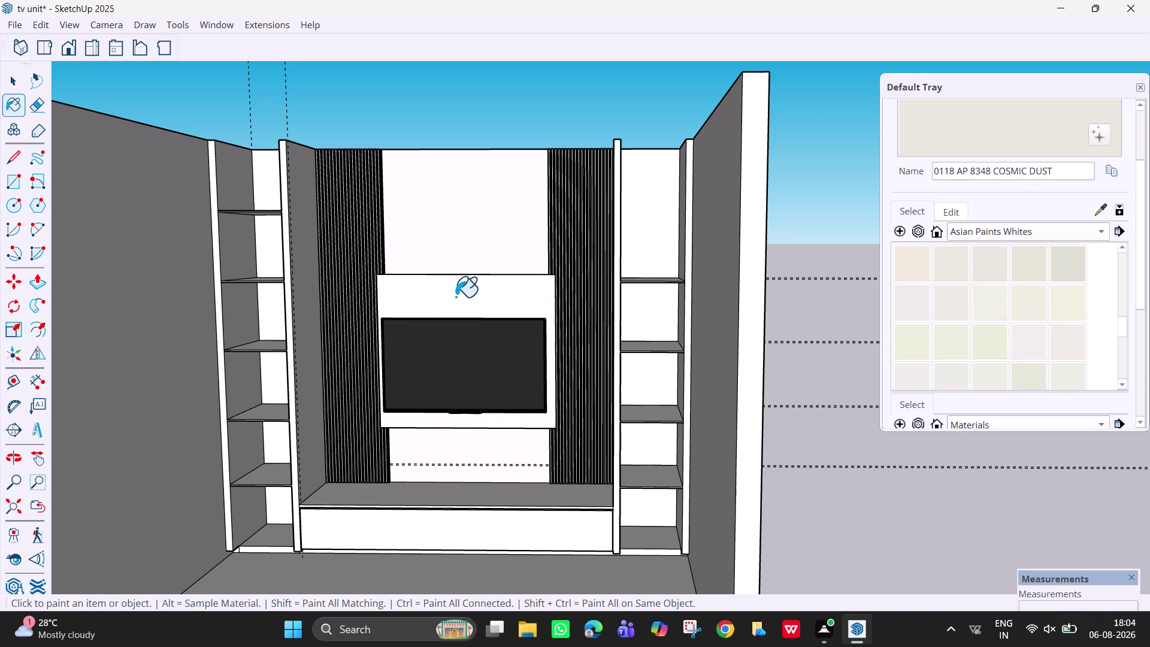
drag(1123, 330, 1124, 330)
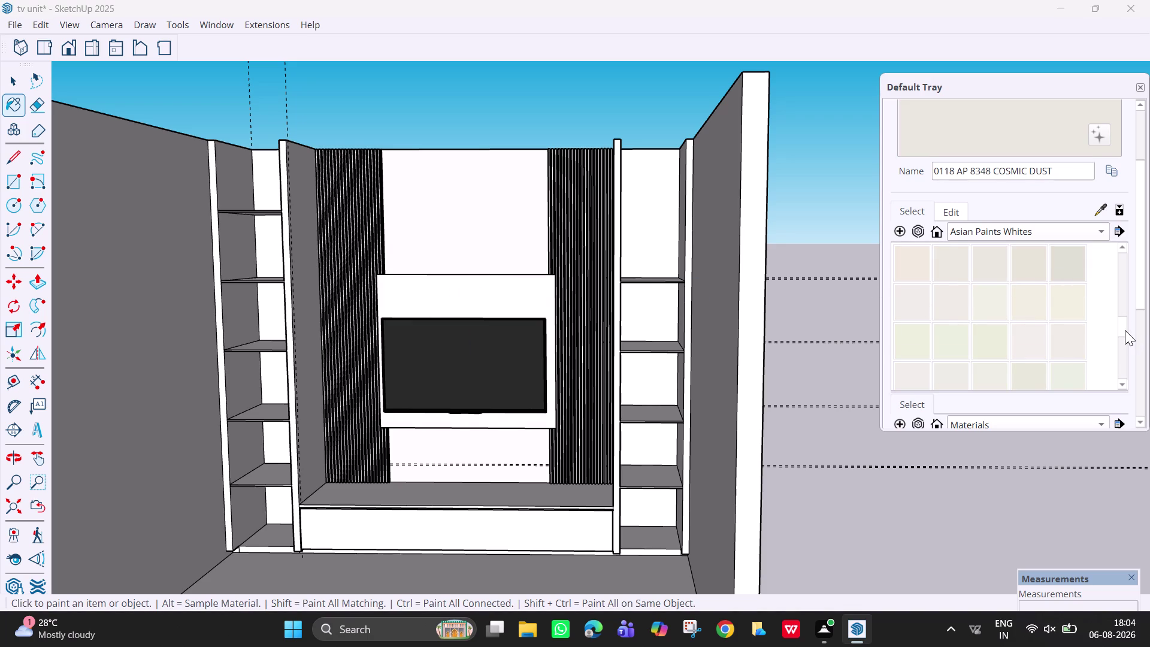
drag(1124, 330, 1131, 384)
click(1029, 275)
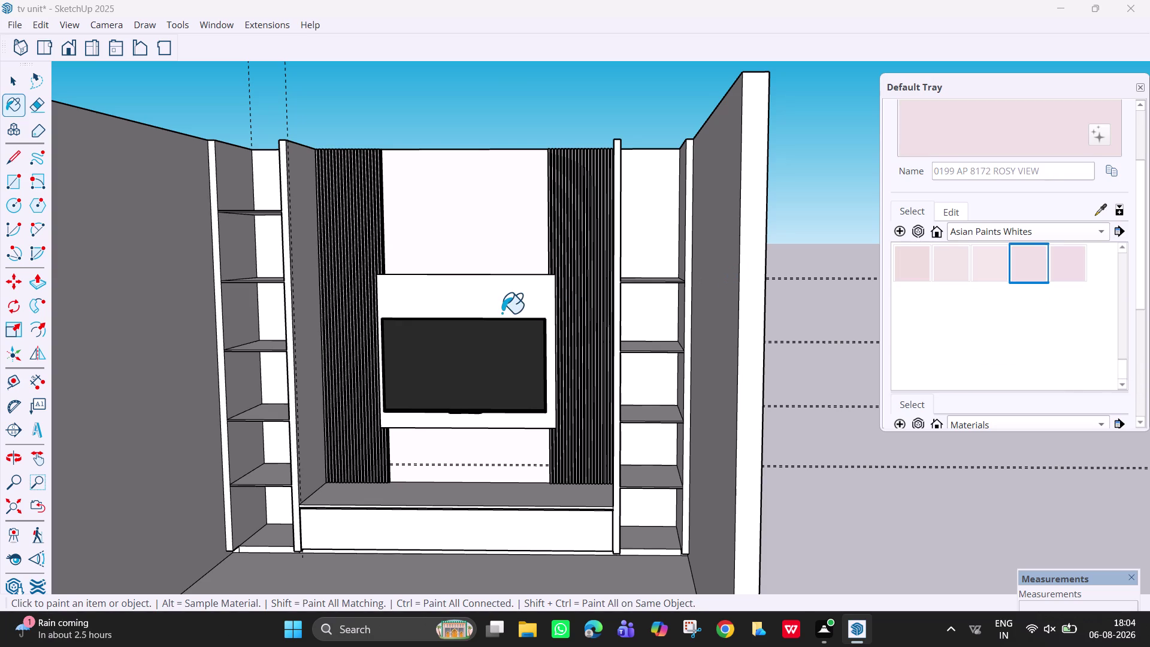
click(498, 310)
click(494, 273)
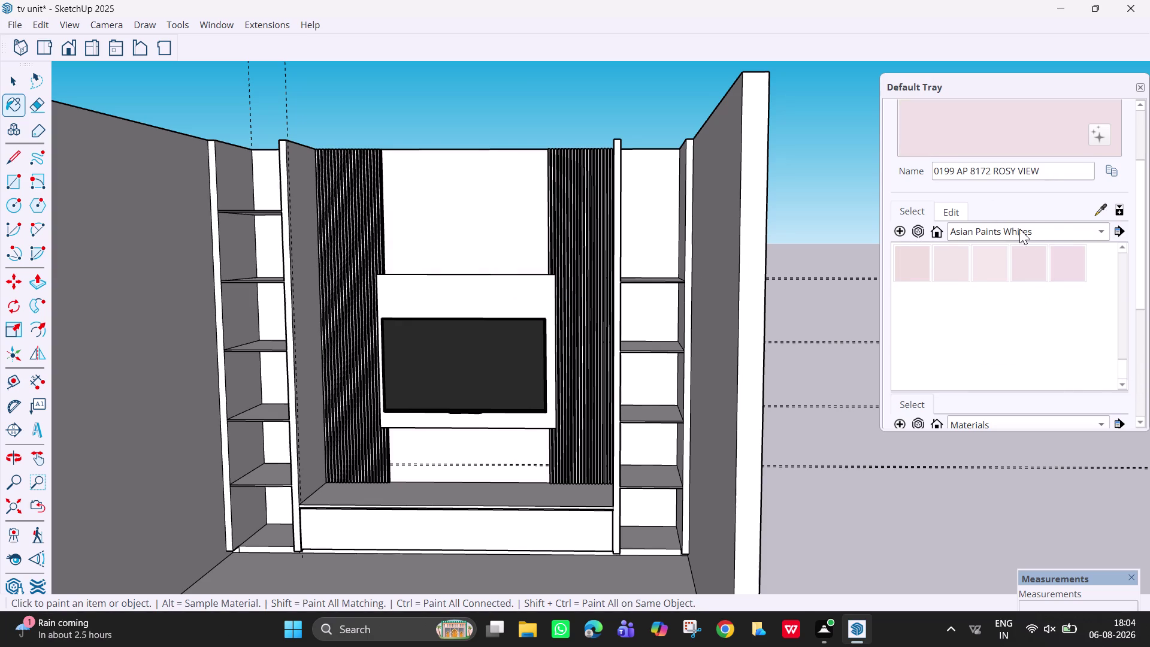
Switch the swatch list to Asian Paints Colours of India and scroll through it.
click(1025, 237)
click(1013, 217)
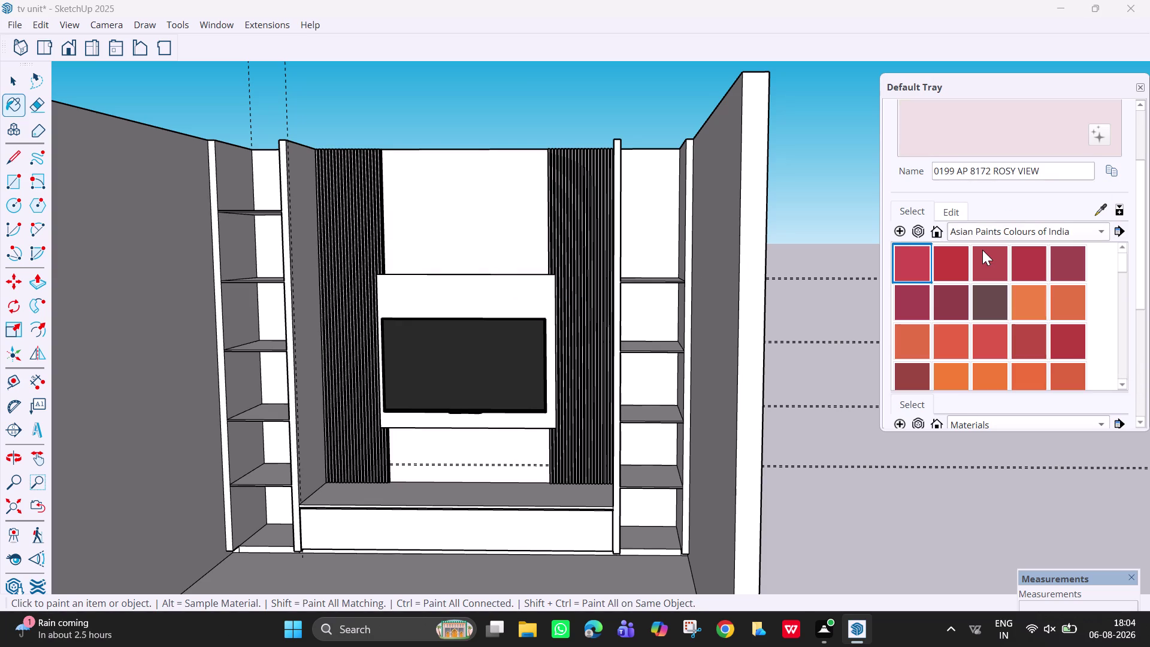
scroll(down, 3)
scroll(down, 3)
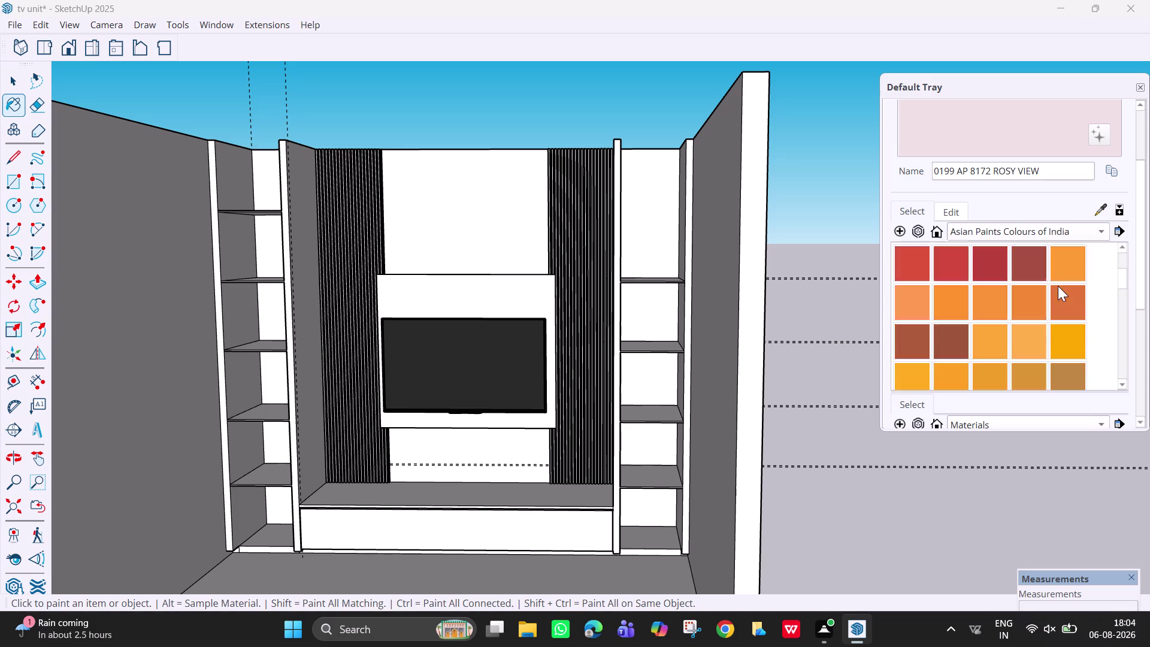
scroll(down, 3)
drag(1125, 291, 1133, 396)
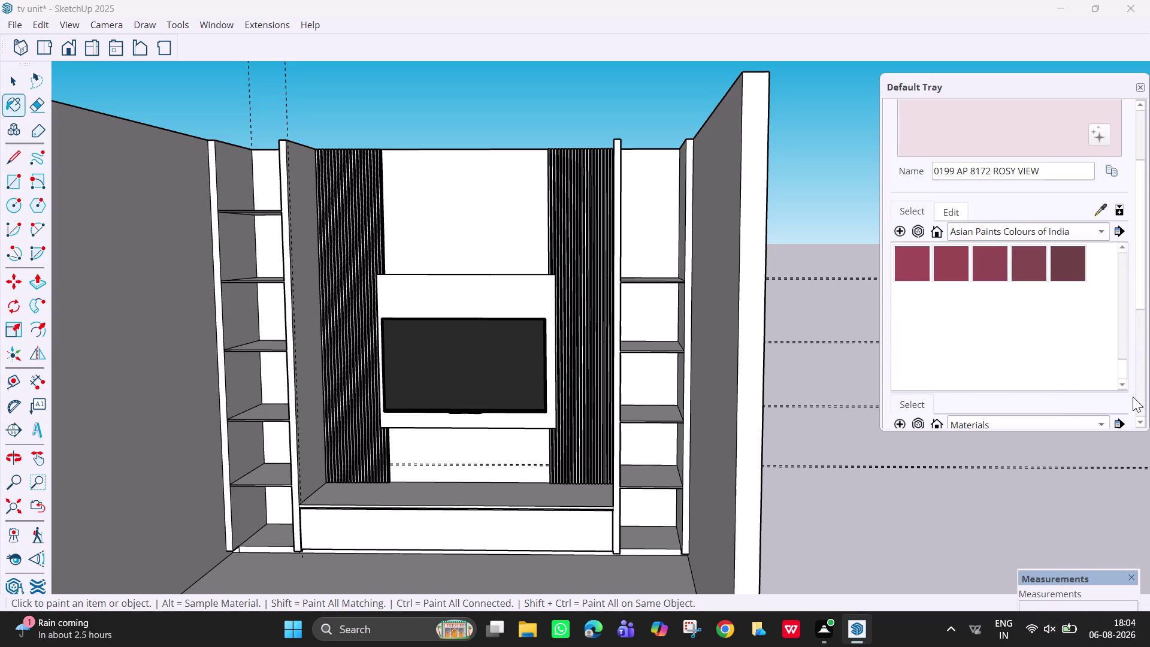
drag(1133, 396, 1124, 323)
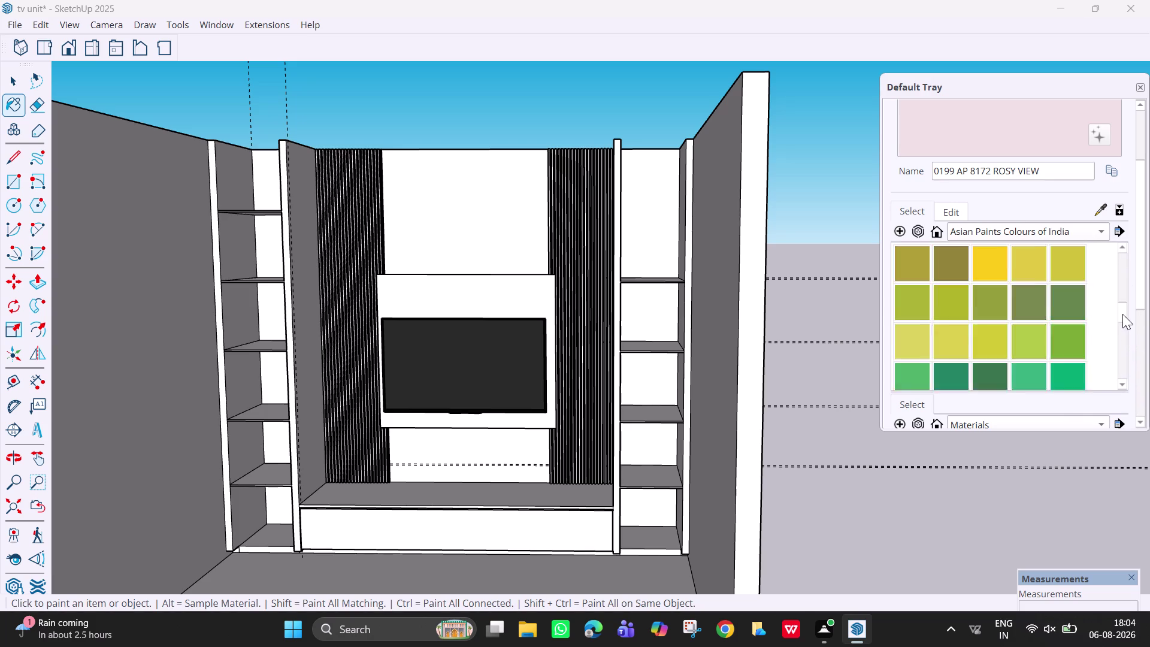
drag(1123, 322, 1119, 368)
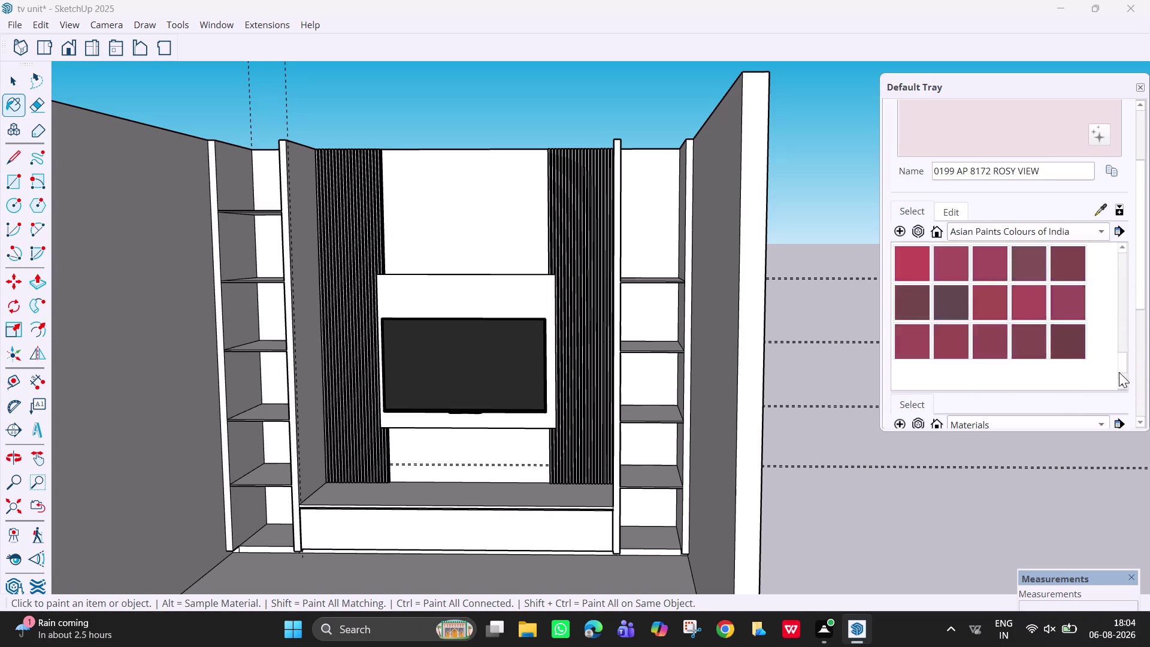
drag(1119, 369, 1115, 251)
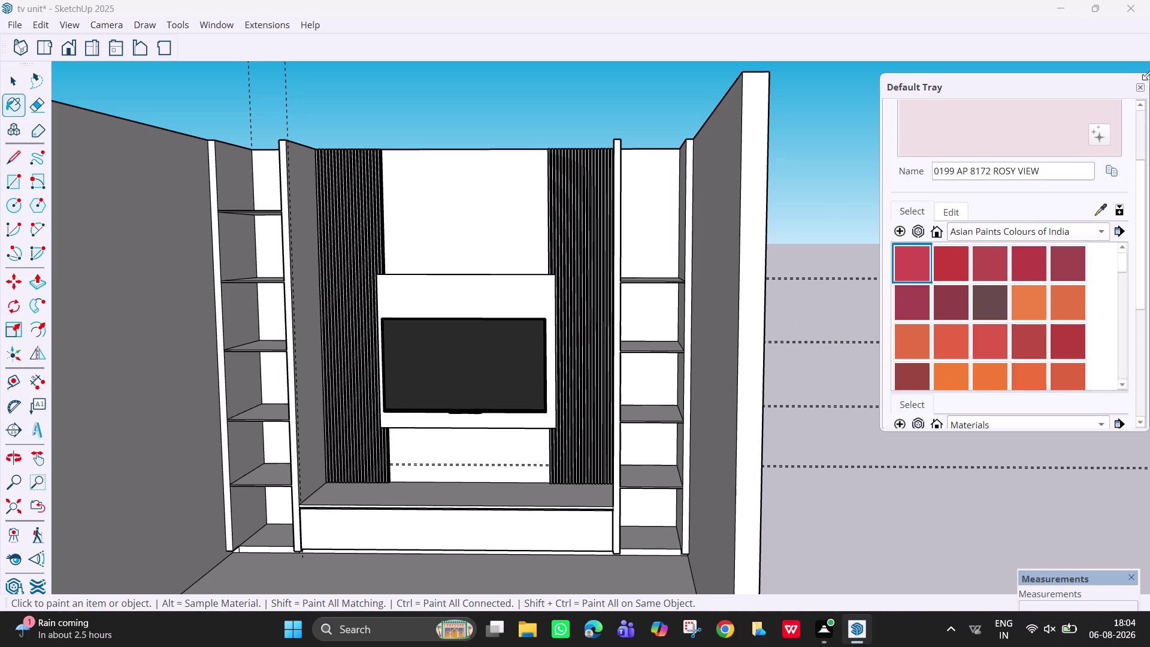
Load Downloads > Plain_Shades > sketchup > Asian Paints Chromatics as the material collection.
click(1118, 229)
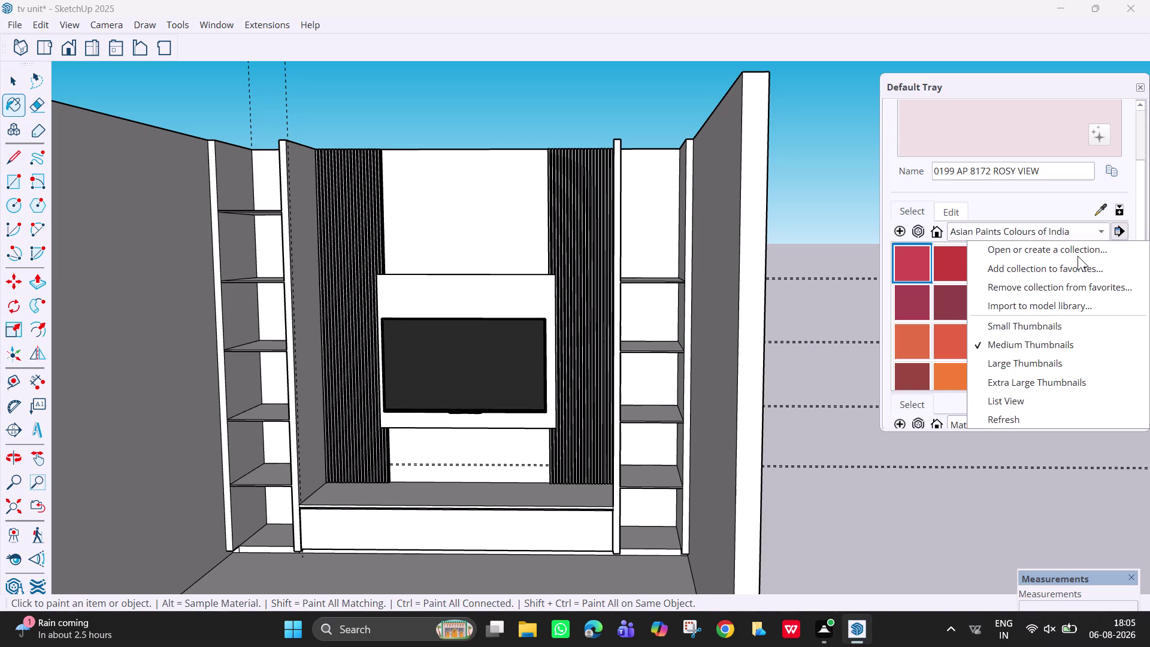
click(1077, 255)
click(644, 301)
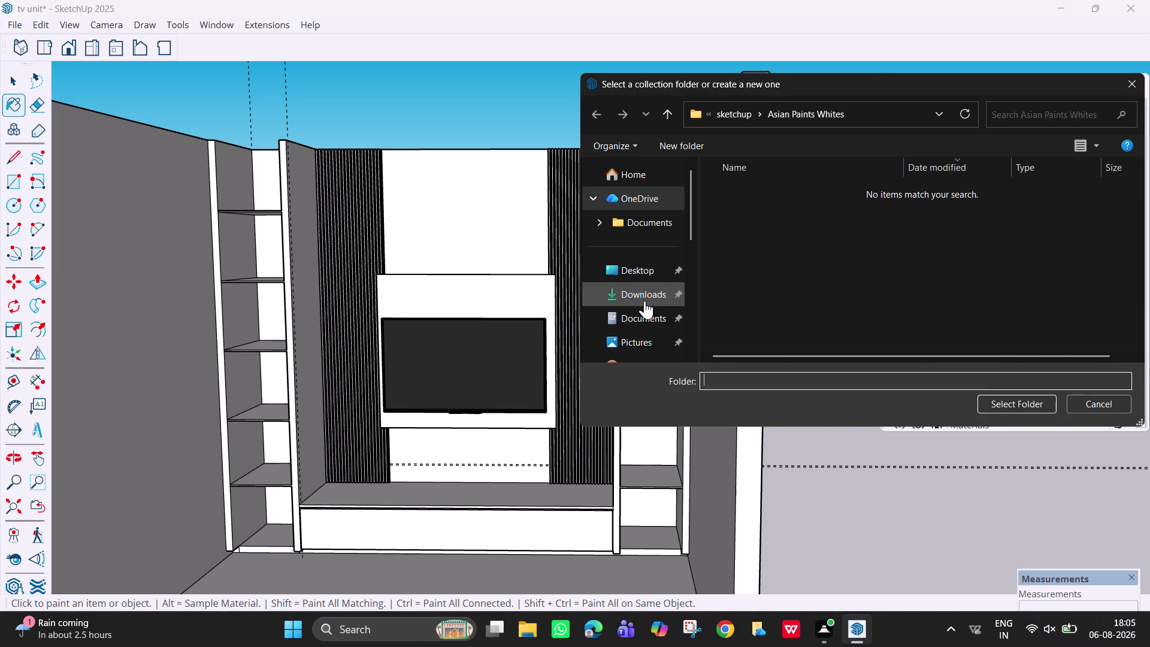
double_click(827, 227)
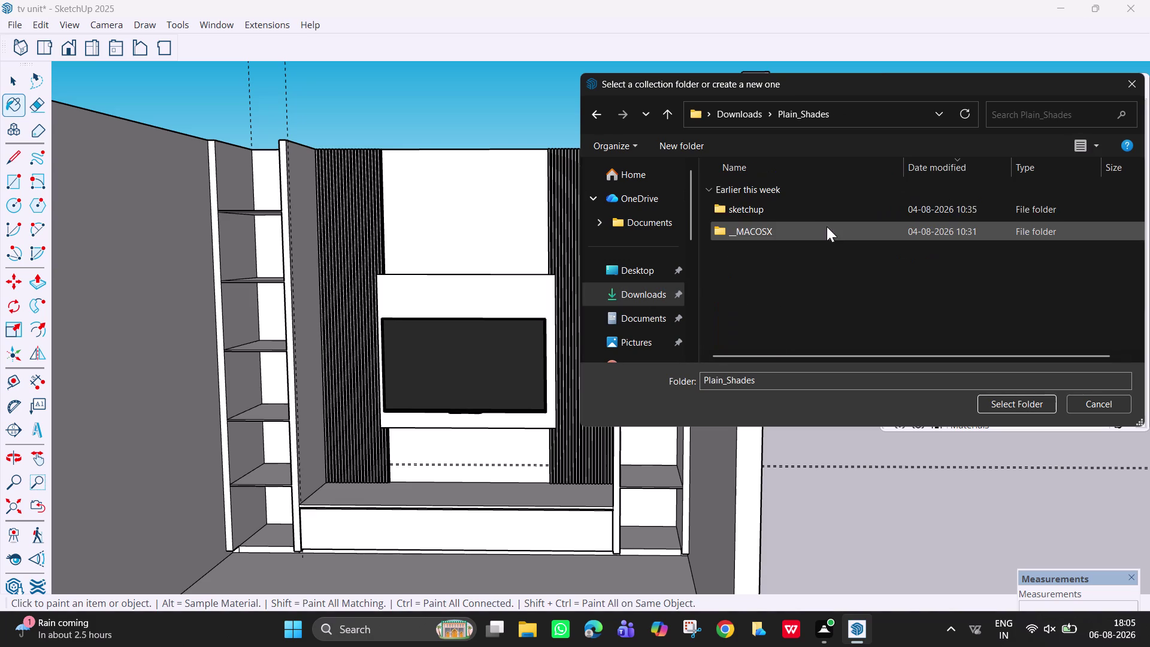
double_click(786, 203)
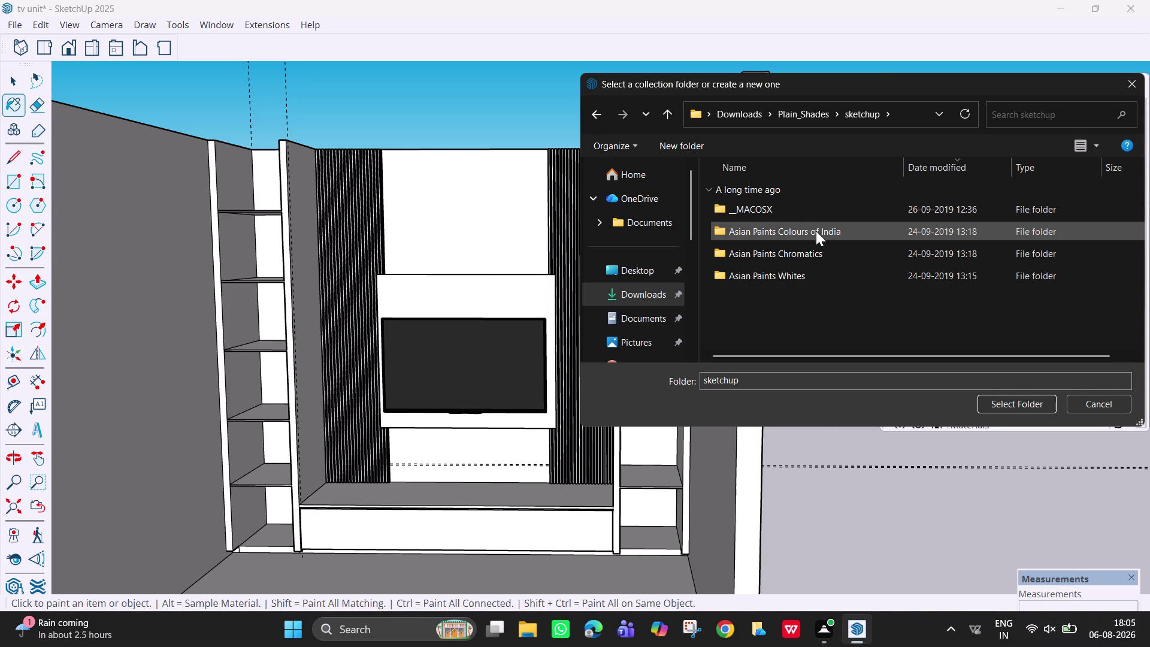
click(863, 254)
click(1014, 407)
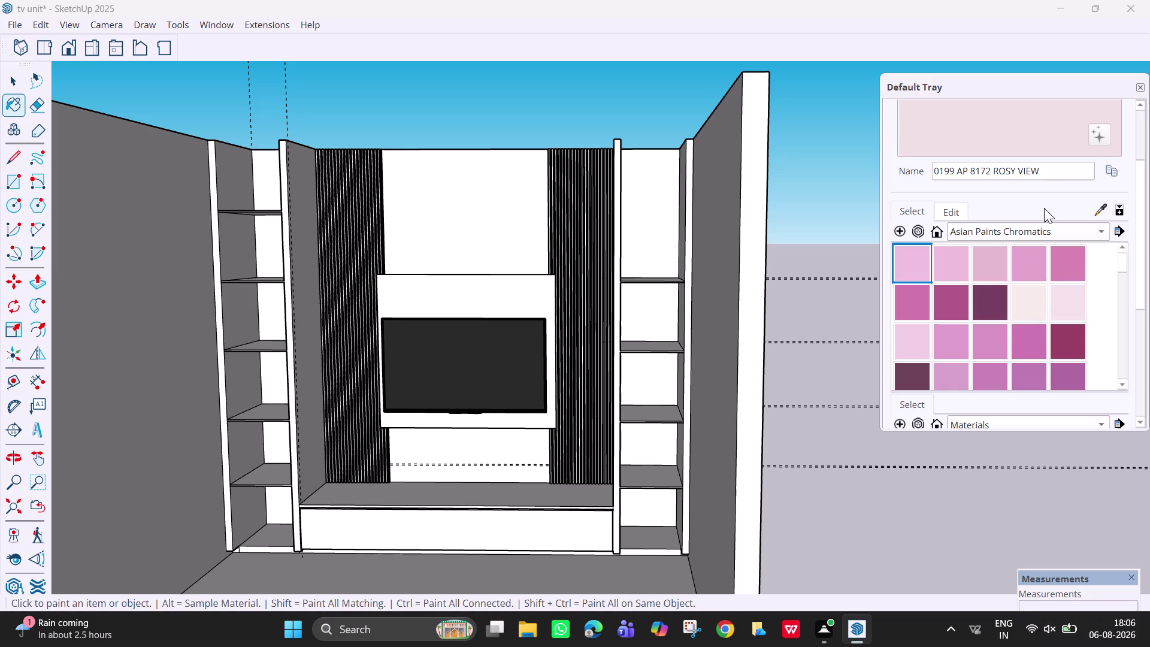
Try the Fervent Fuchsia-N shade on the TV panel, then return it to white.
click(1017, 309)
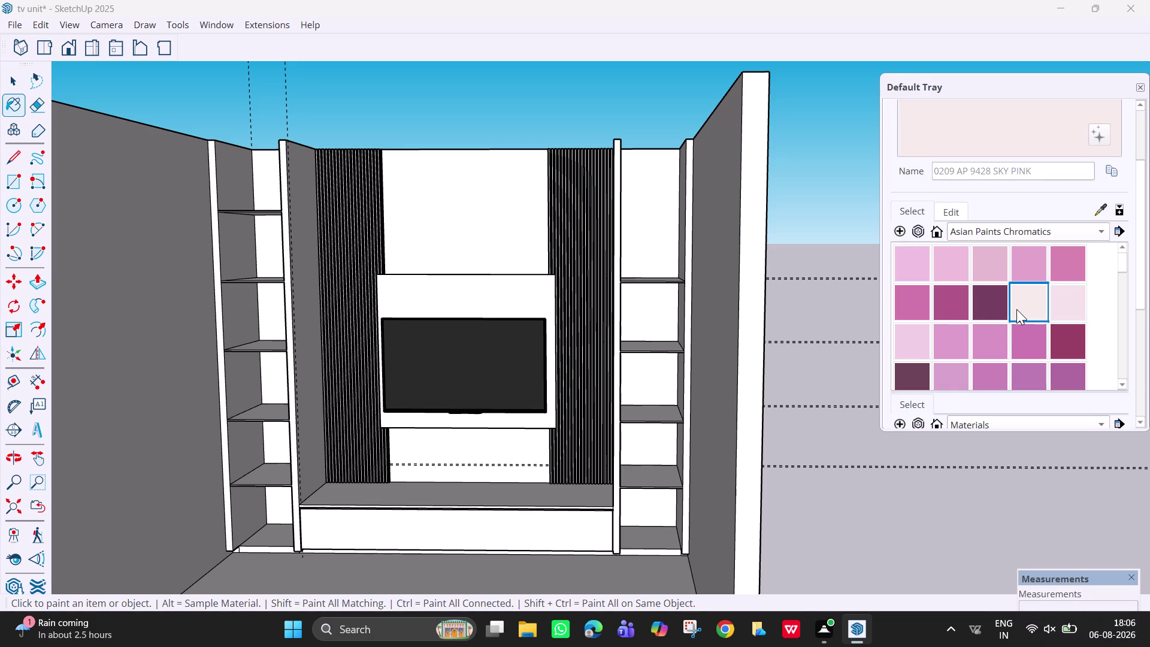
click(509, 313)
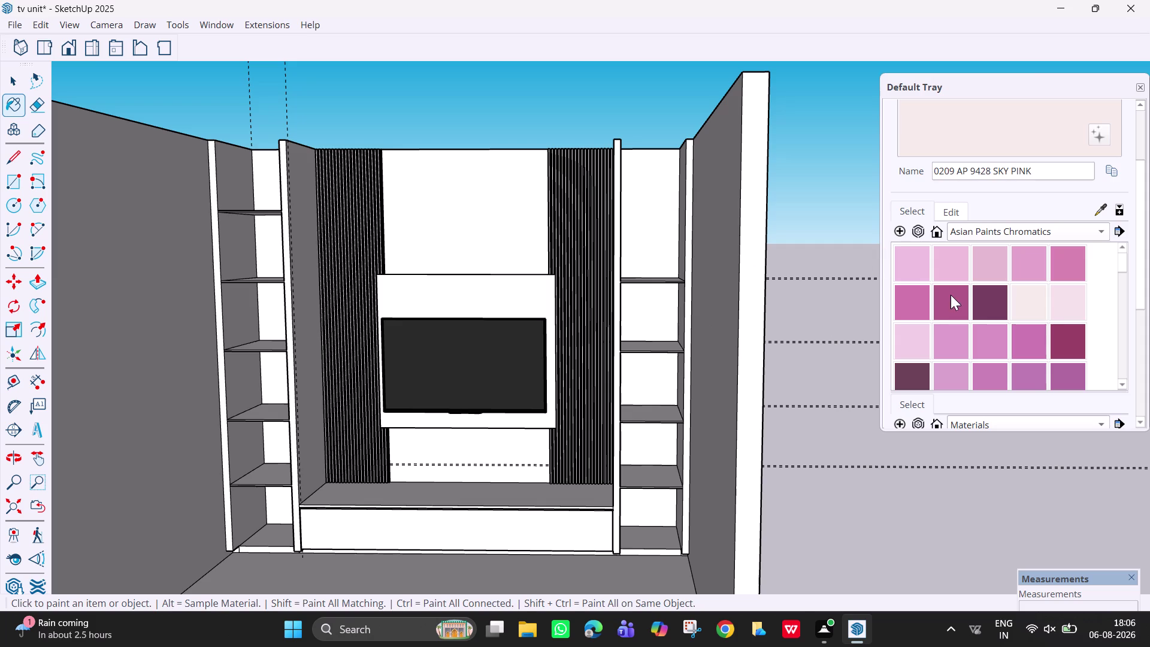
click(964, 295)
click(491, 308)
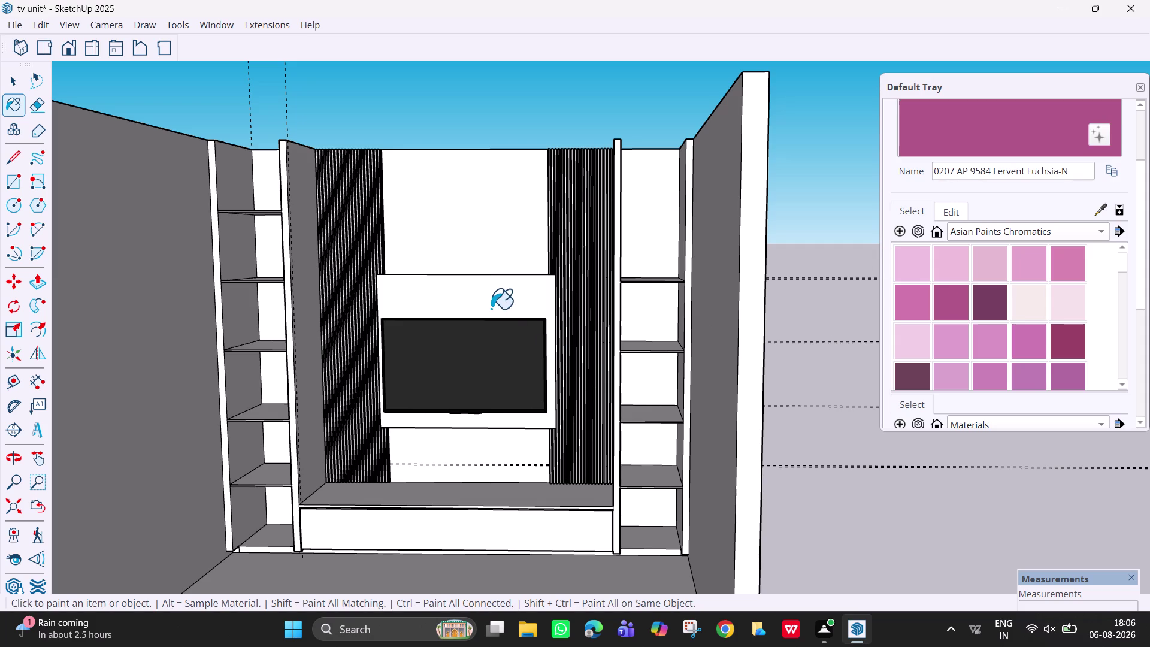
click(1022, 290)
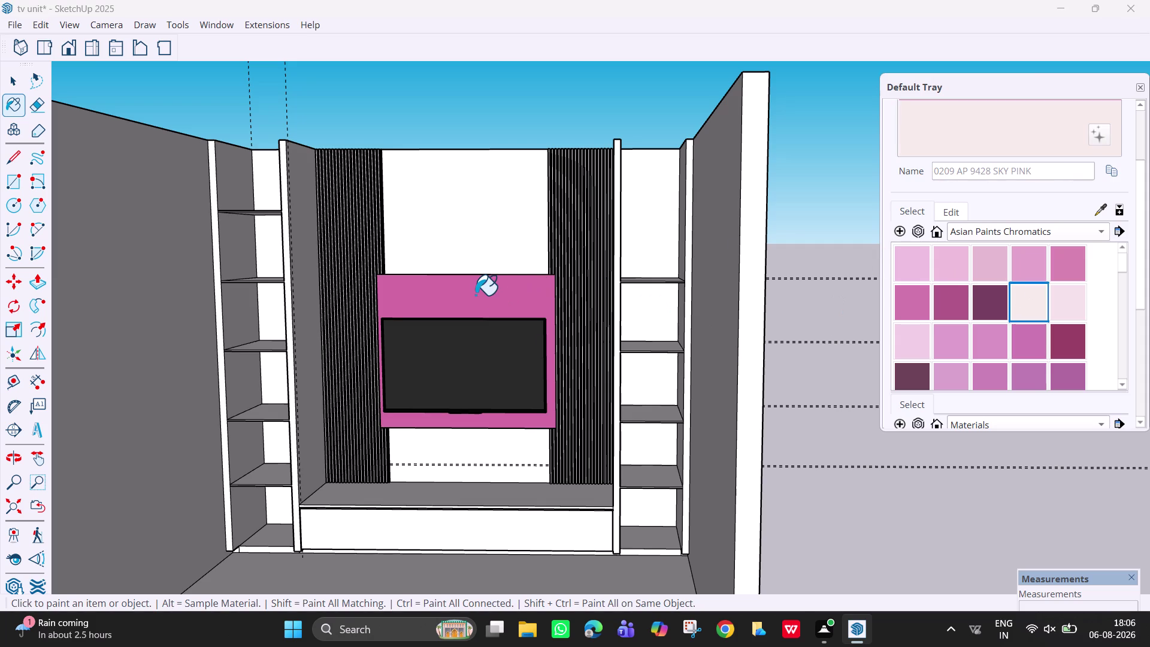
click(475, 295)
Browse the Chromatics swatches and paint the TV panel Lilac Tint-N.
scroll(down, 3)
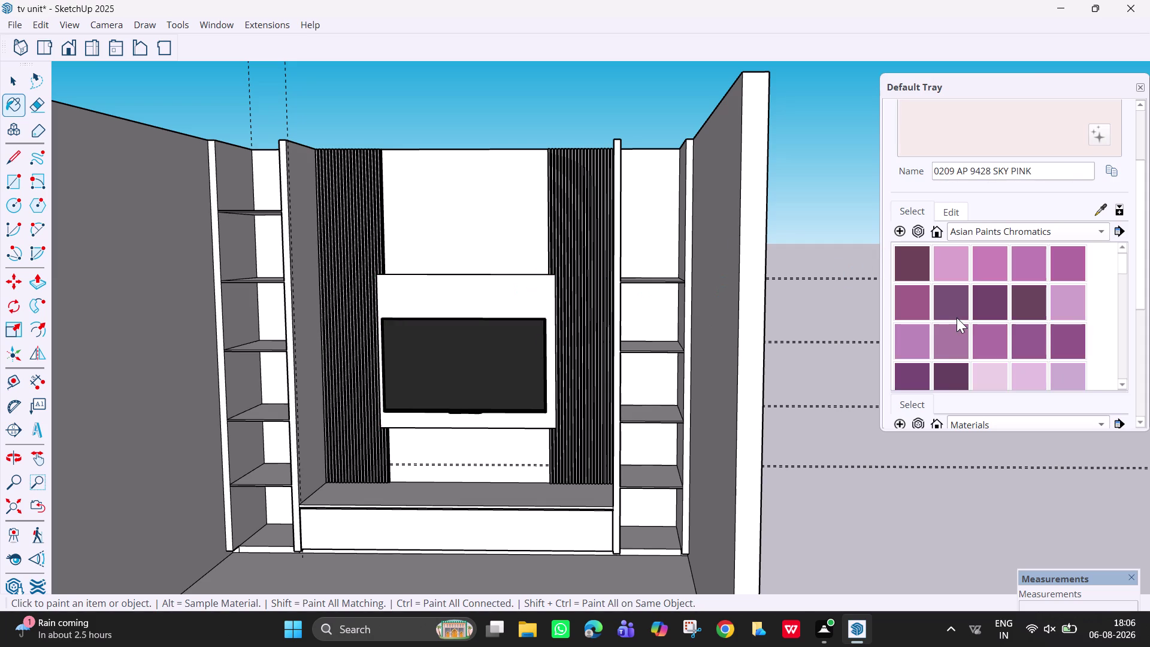
scroll(down, 3)
scroll(down, 3)
scroll(up, 3)
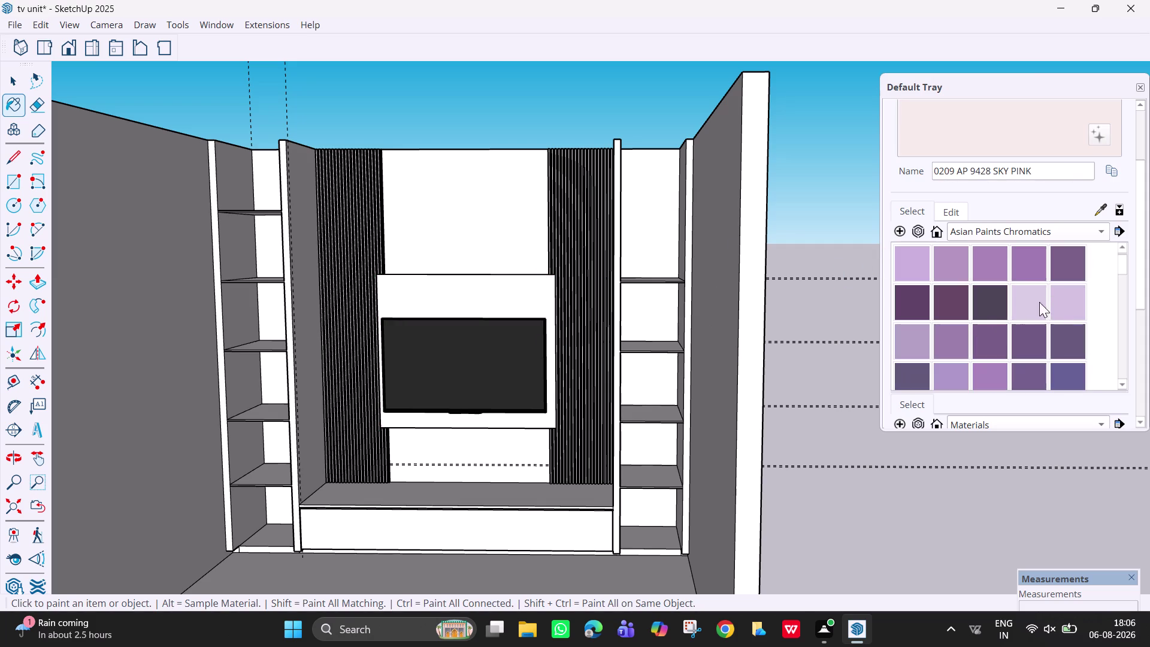
click(1031, 308)
click(479, 298)
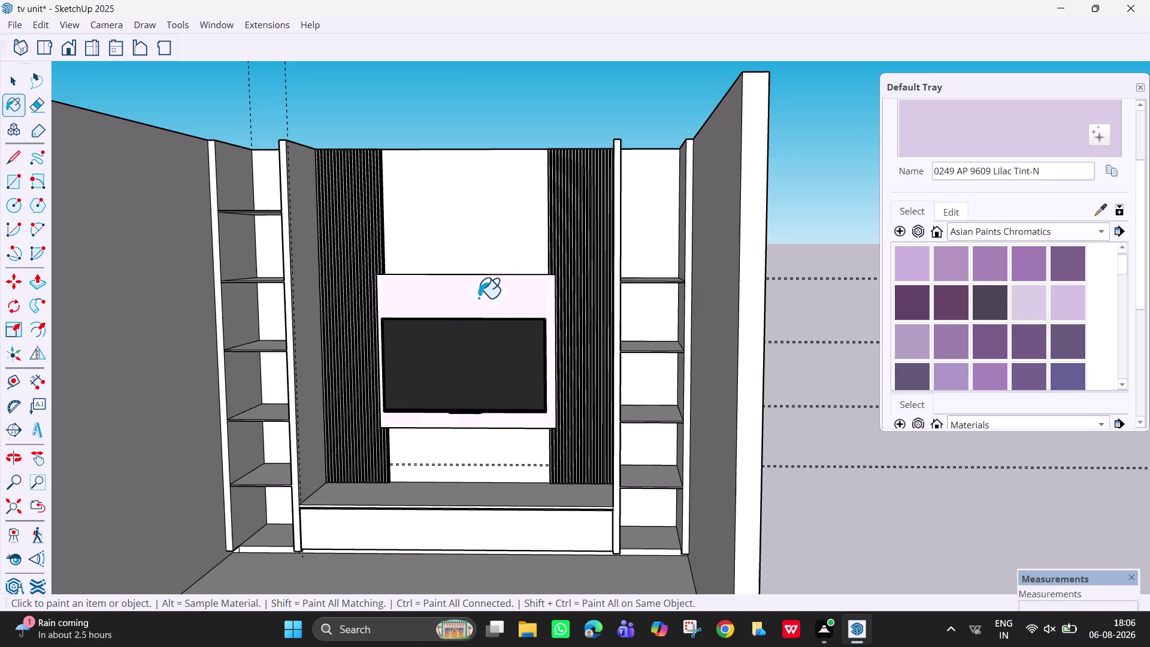
Apply the CAPRICE shade to the TV panel and the back wall.
scroll(down, 3)
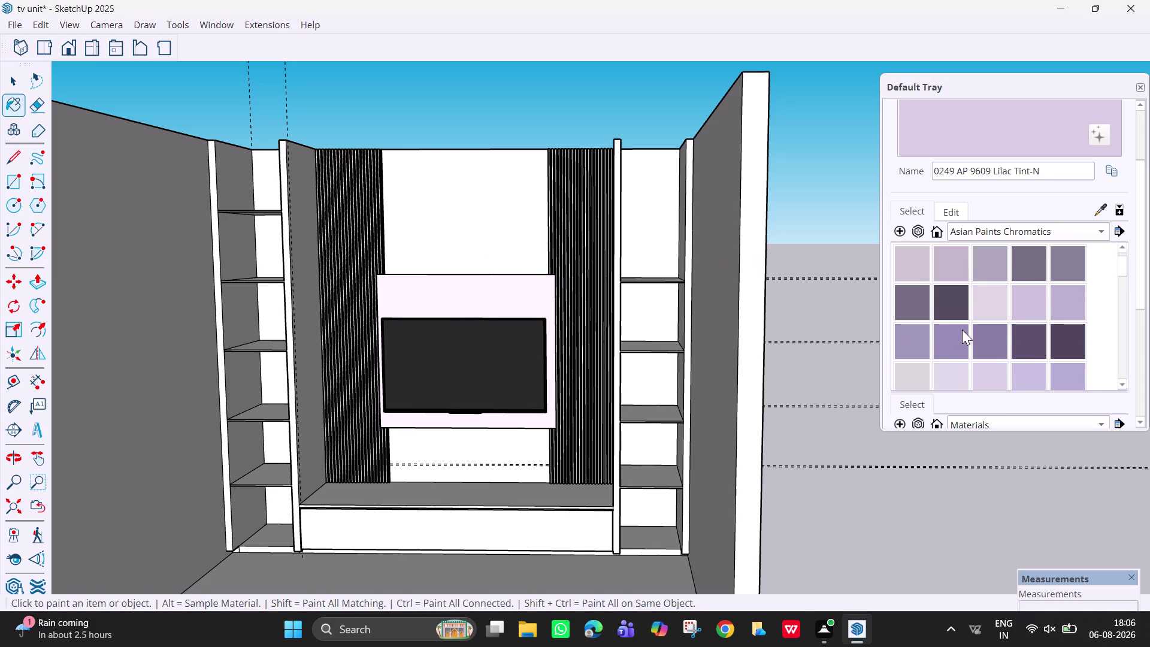
click(1030, 302)
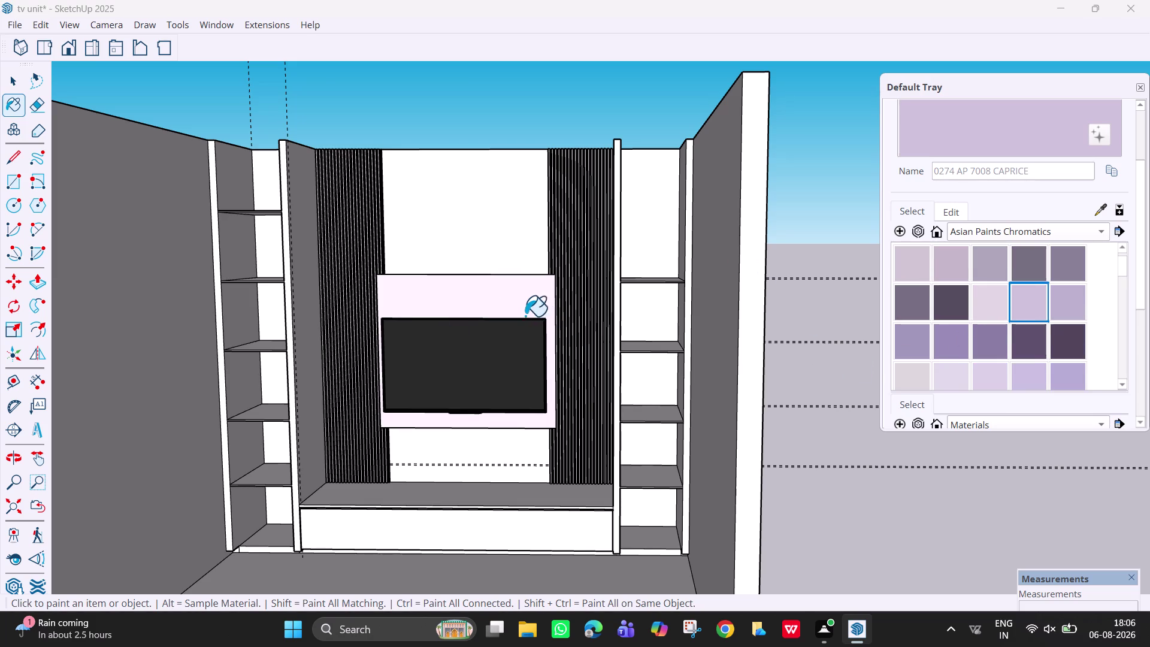
click(522, 306)
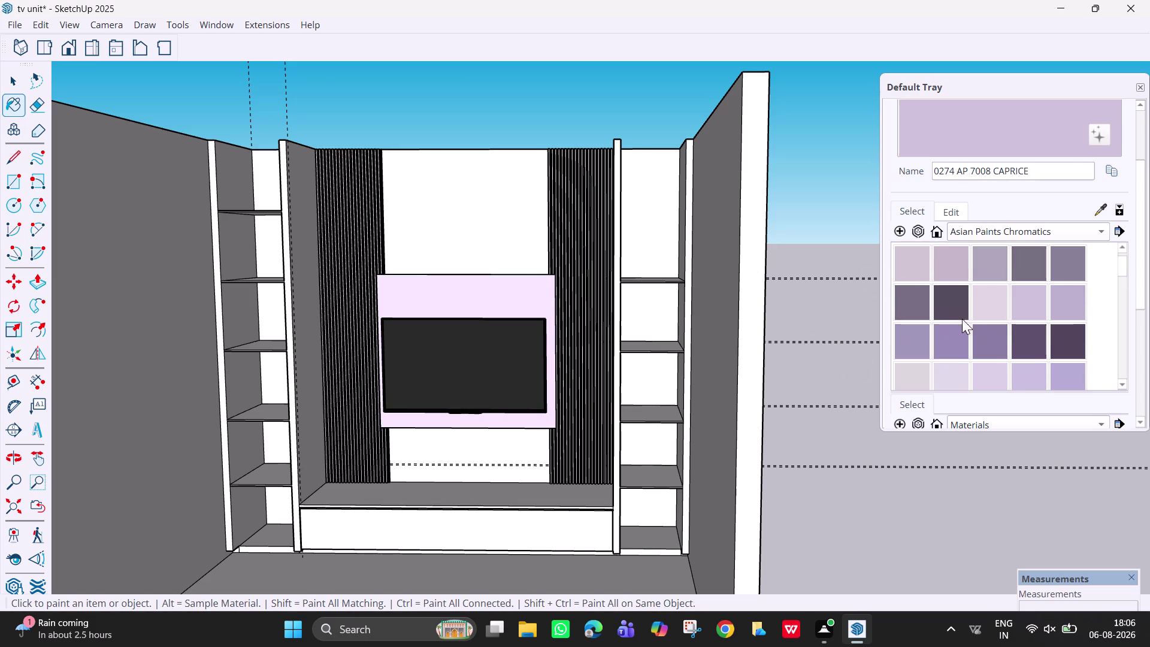
click(1024, 303)
click(487, 238)
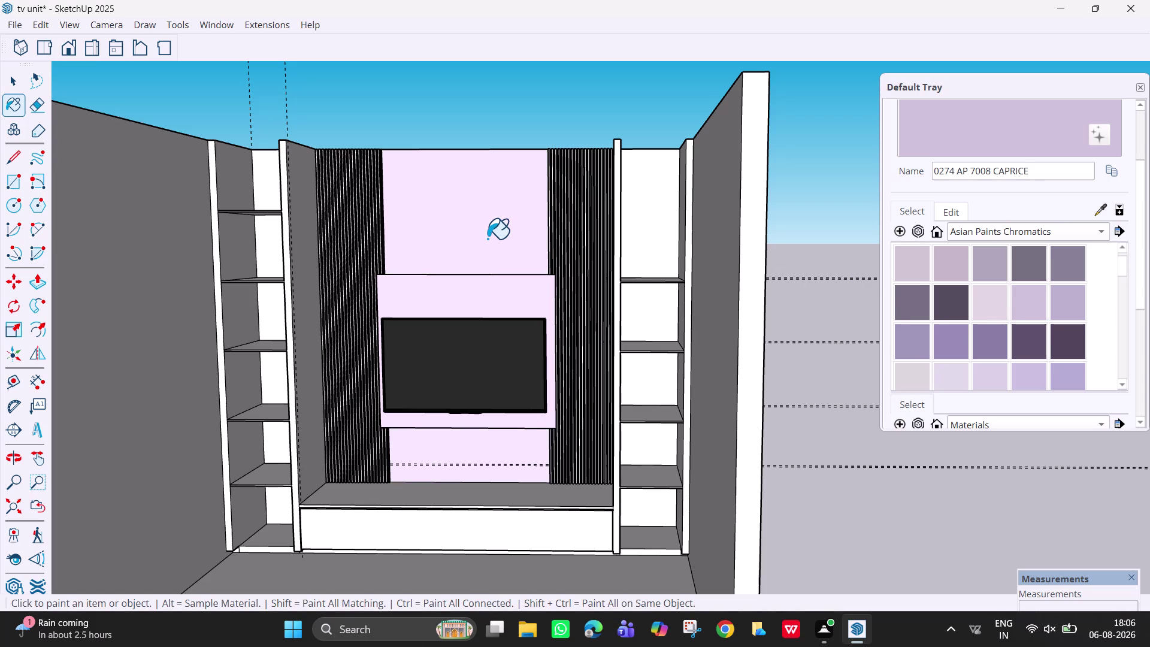
Try Regal Jewel, Fading Light-N and Berry Shake shades on the TV panel.
scroll(down, 3)
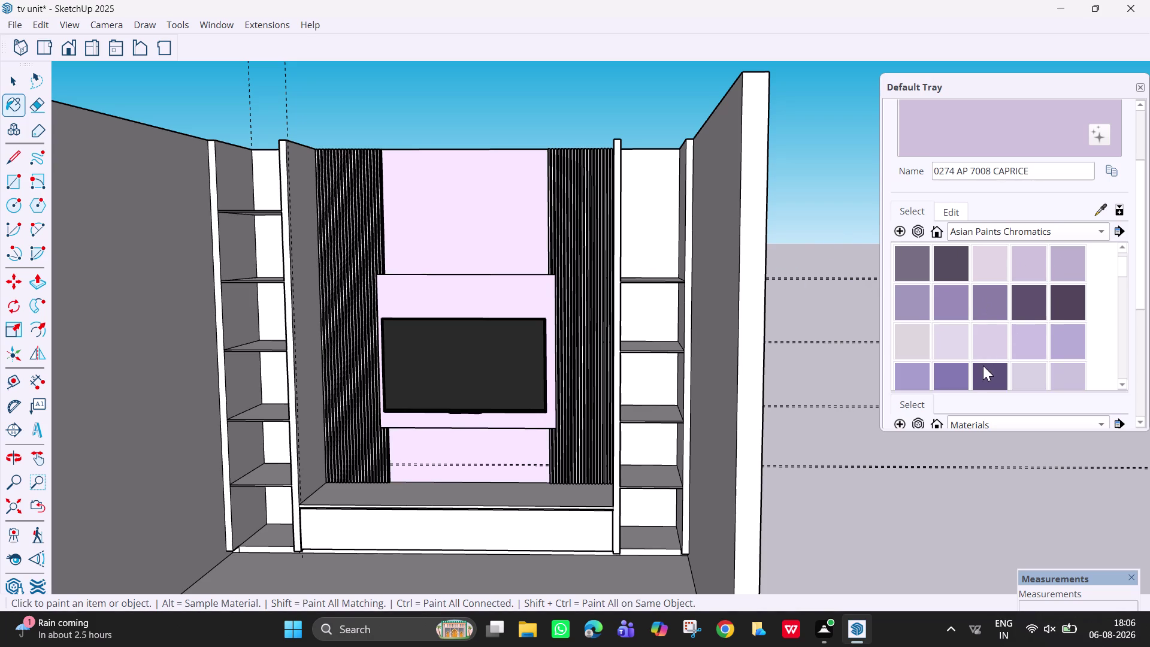
click(986, 346)
click(985, 312)
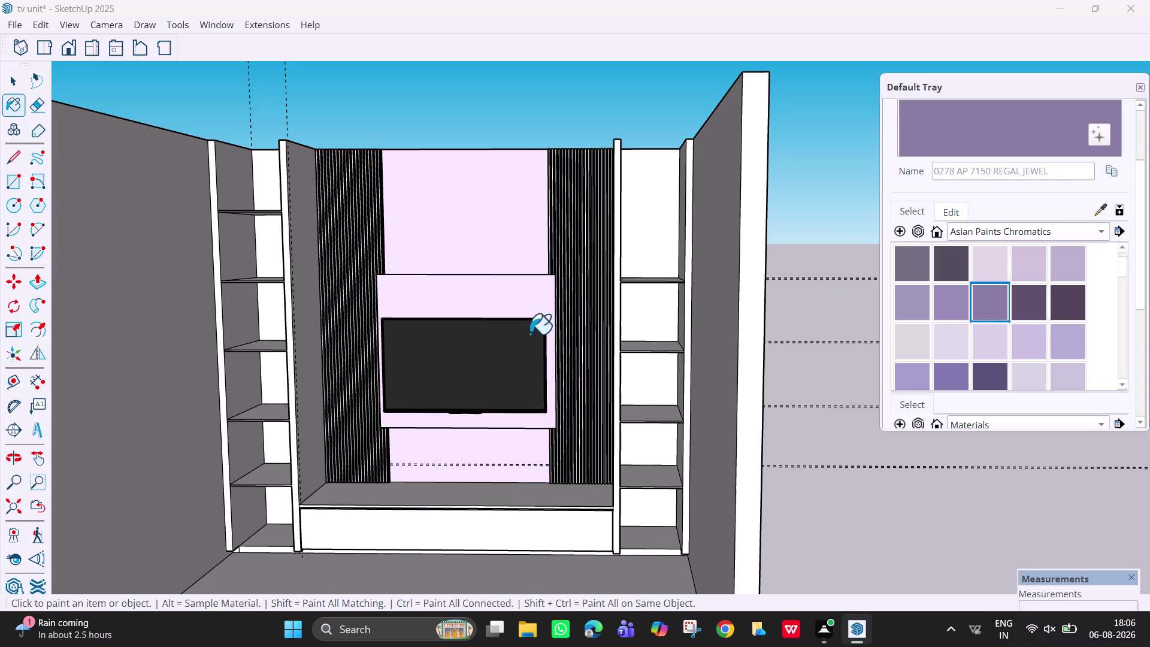
click(947, 329)
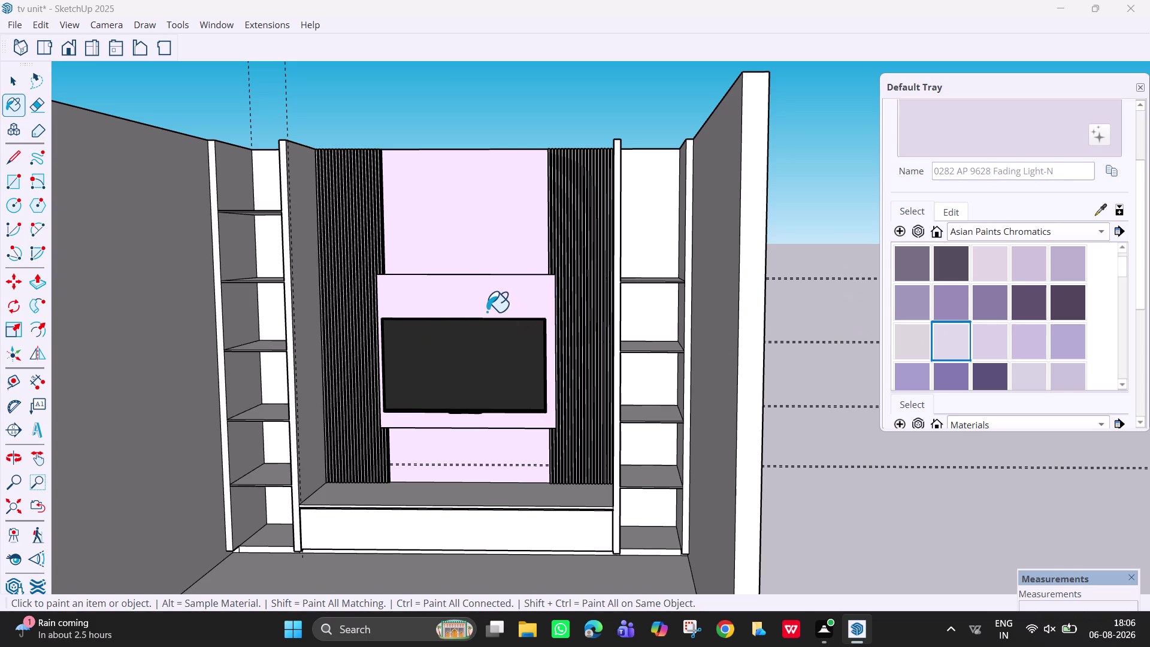
click(486, 305)
click(920, 347)
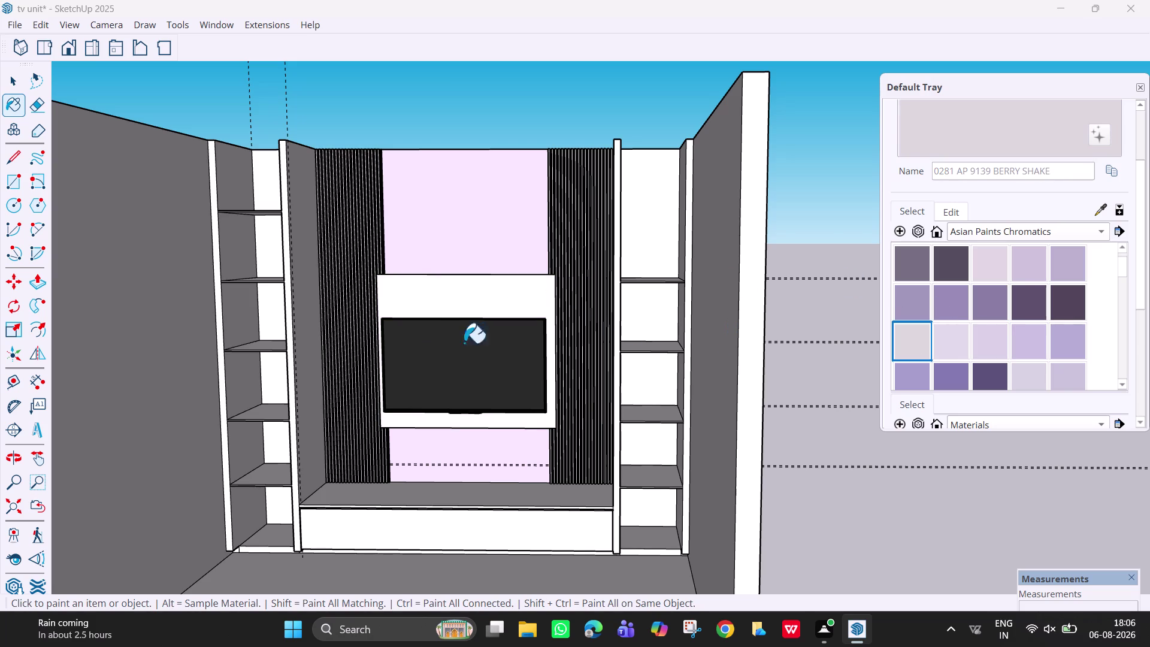
click(455, 290)
Test Young Berry on the TV panel, then Soft Ballad and Lineage on the back wall.
scroll(down, 3)
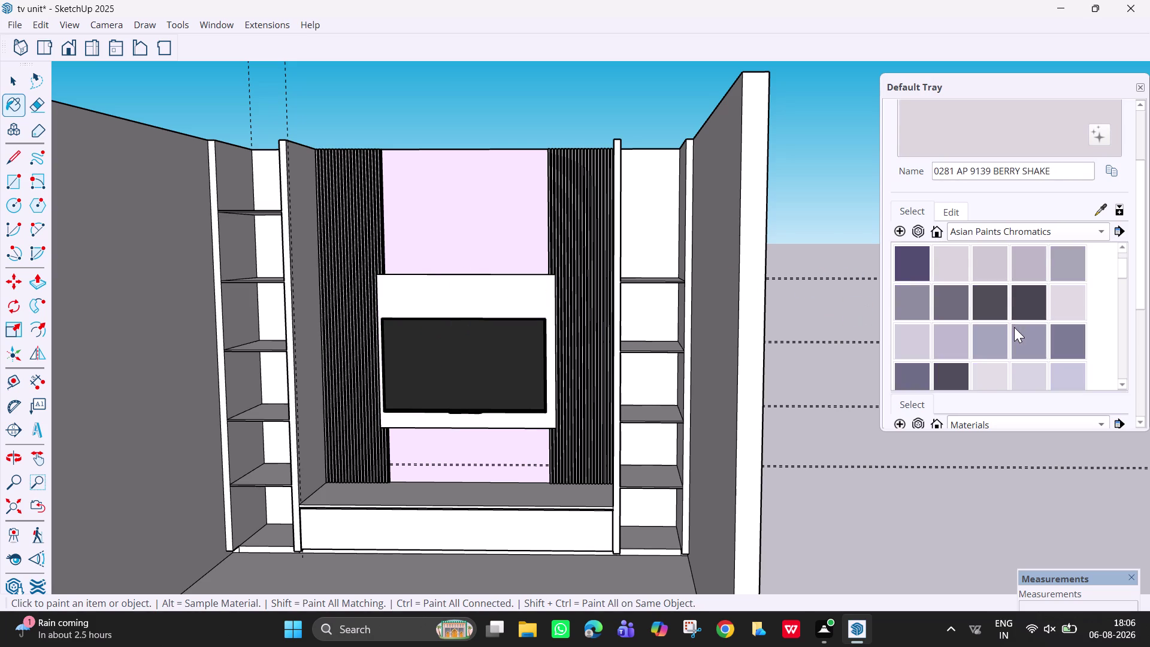
click(959, 343)
click(504, 303)
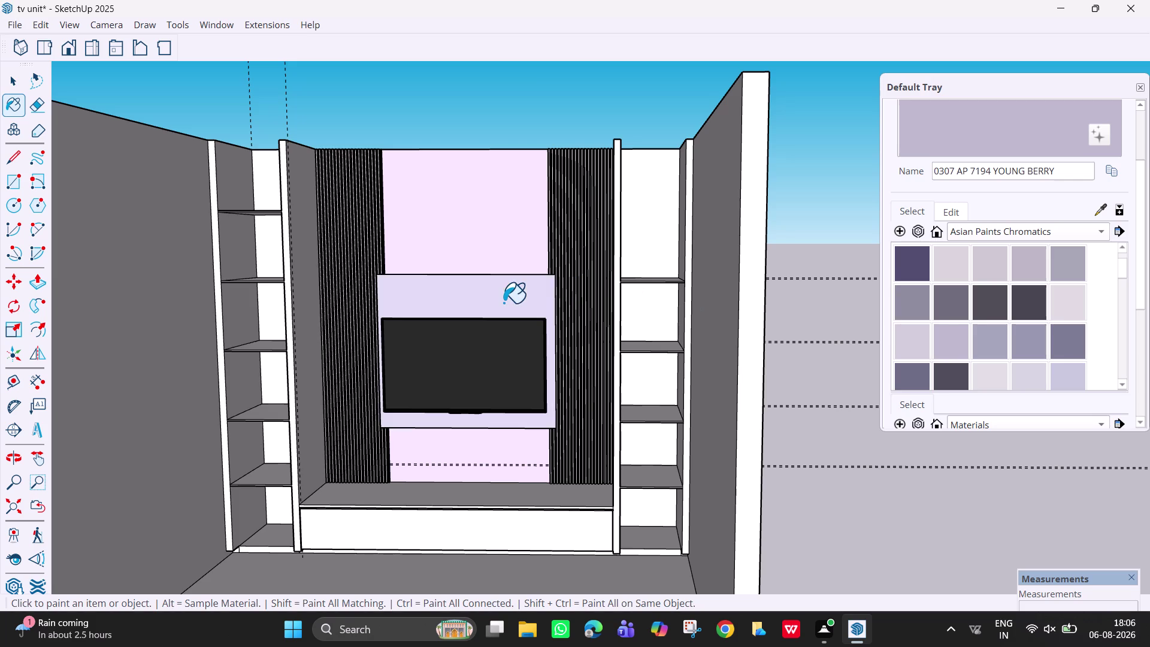
click(1081, 300)
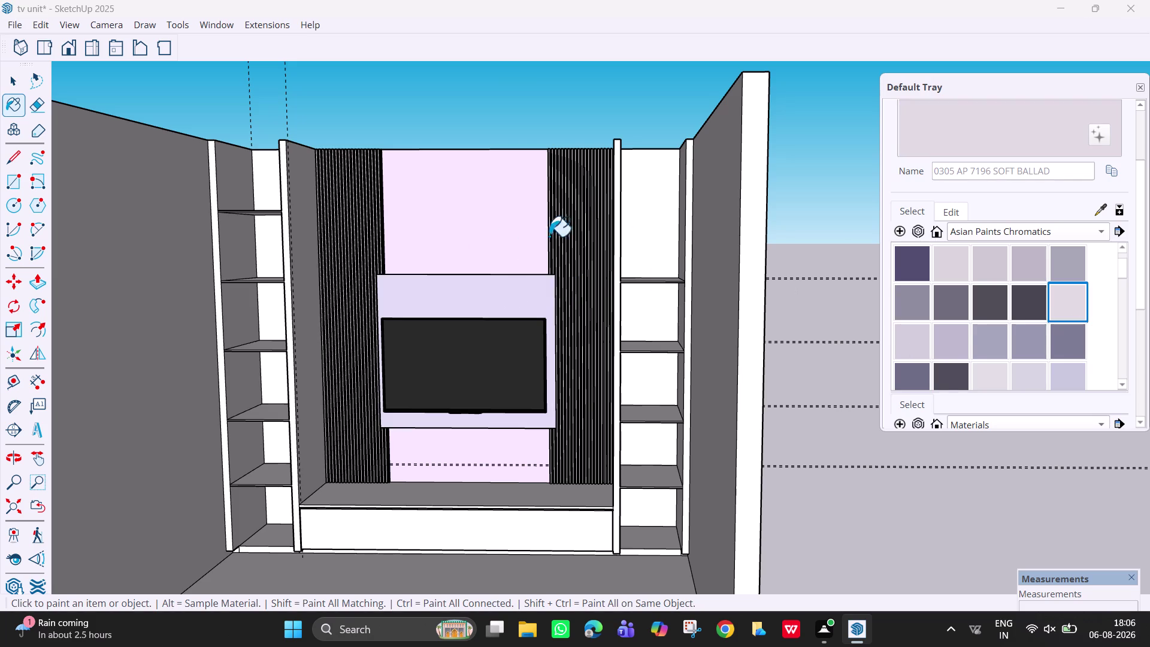
click(439, 252)
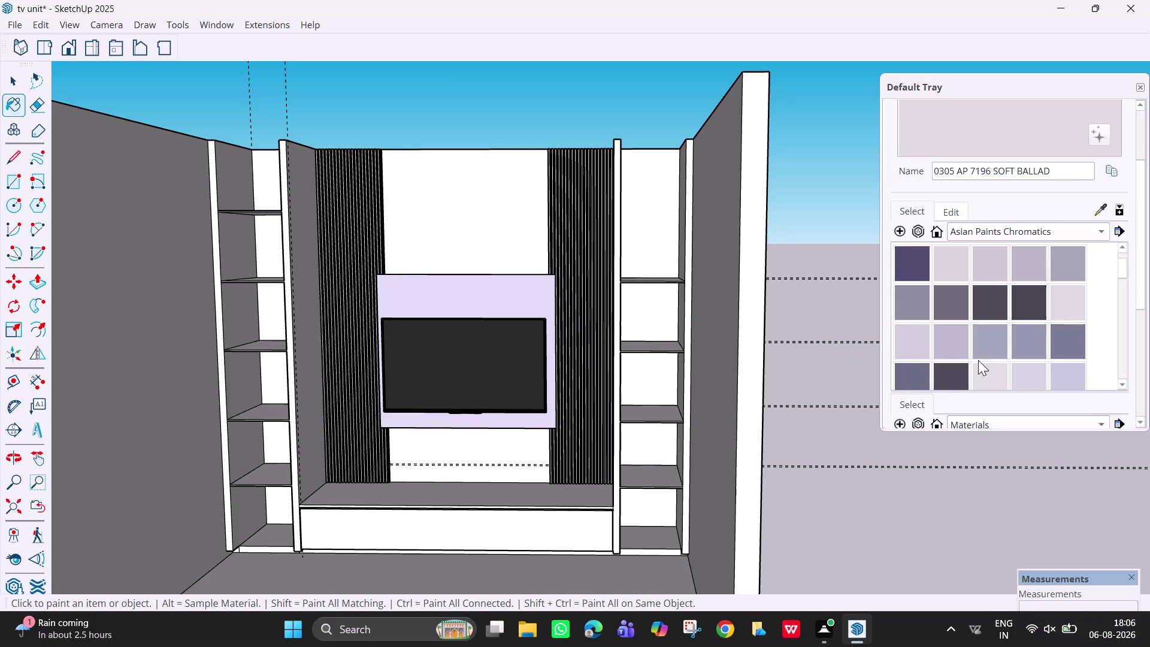
click(948, 384)
click(437, 206)
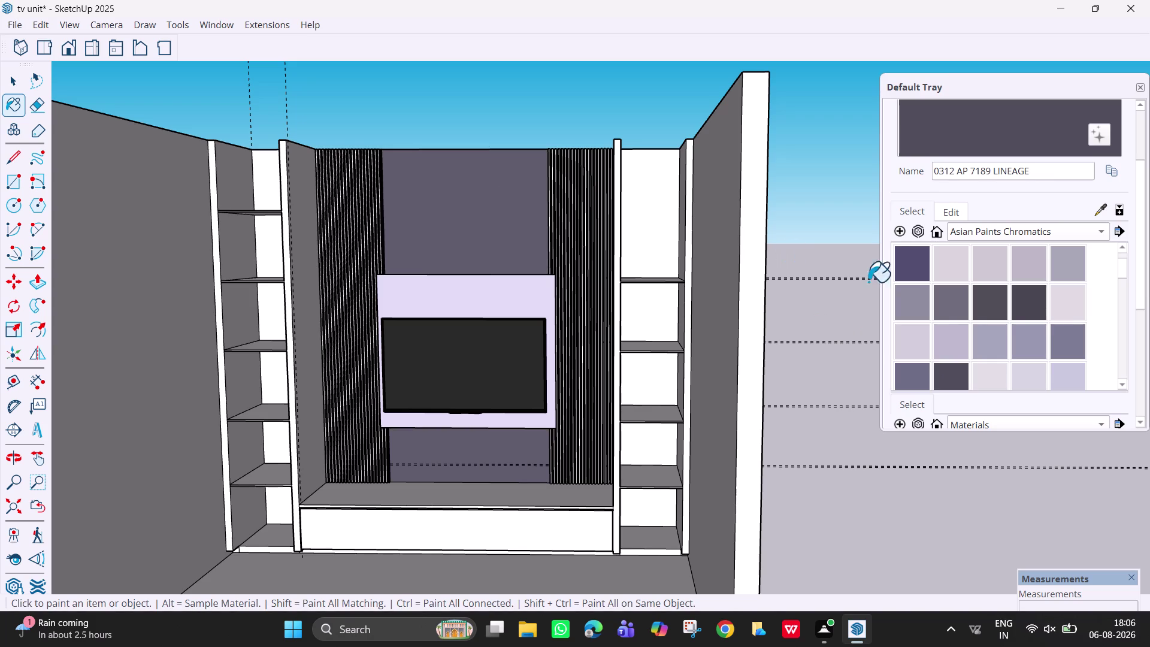
Paint the back wall with the Garden Beauty shade.
click(934, 307)
click(904, 300)
click(529, 222)
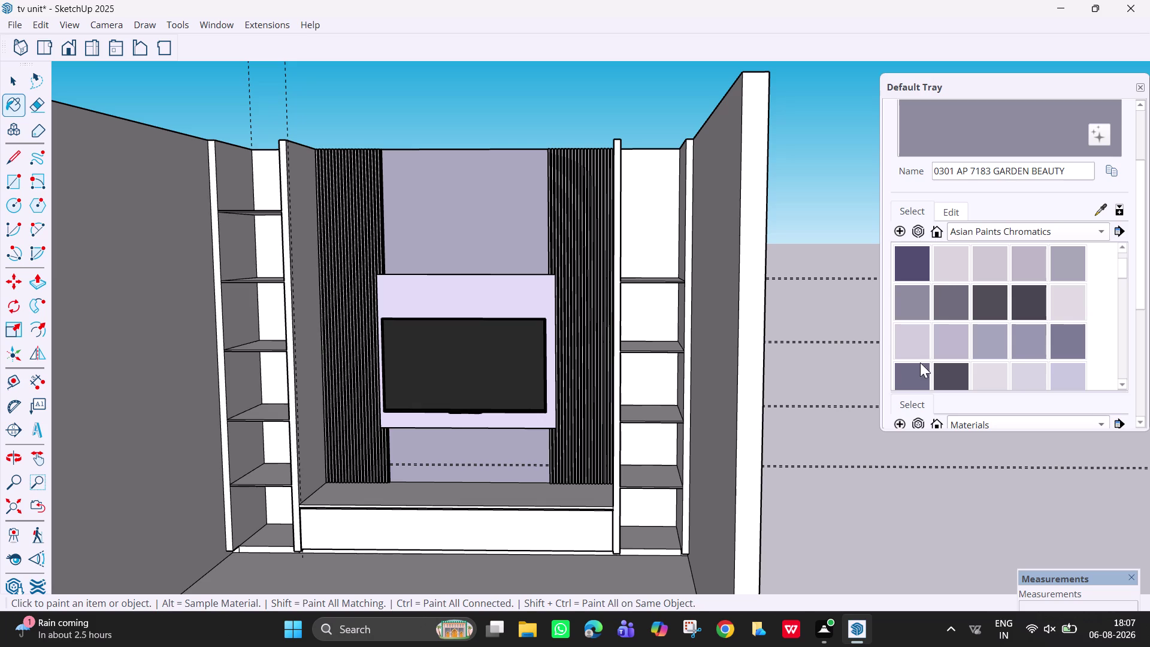
click(948, 301)
click(906, 302)
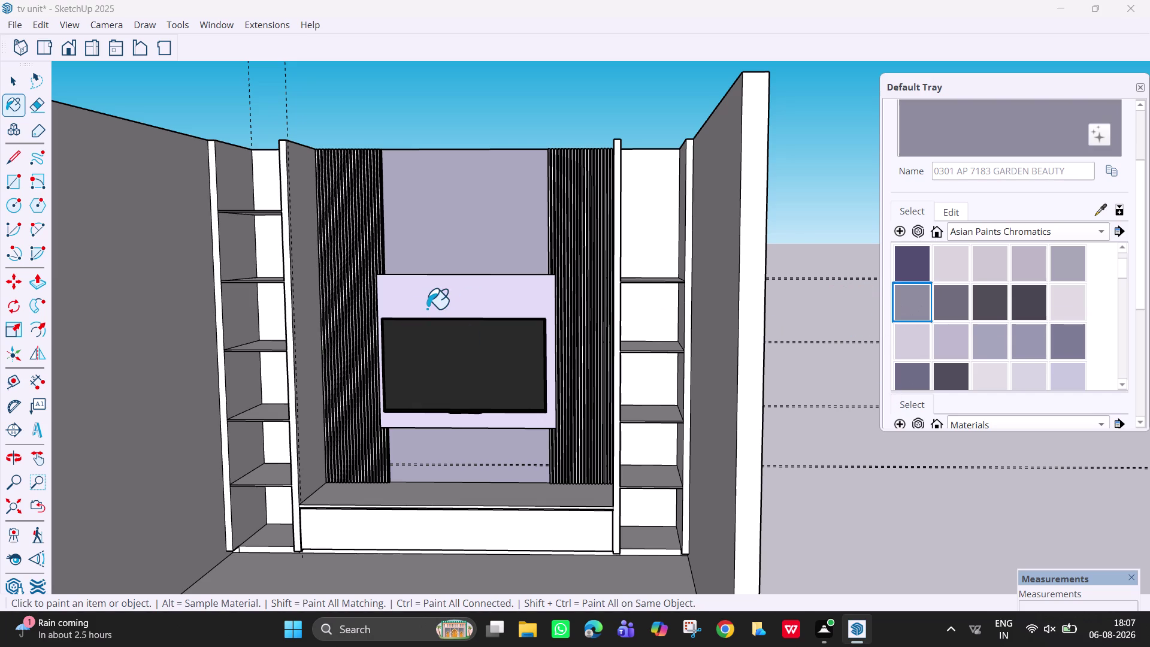
Try Garden Beauty on the TV panel, then settle on Still Pond.
click(428, 308)
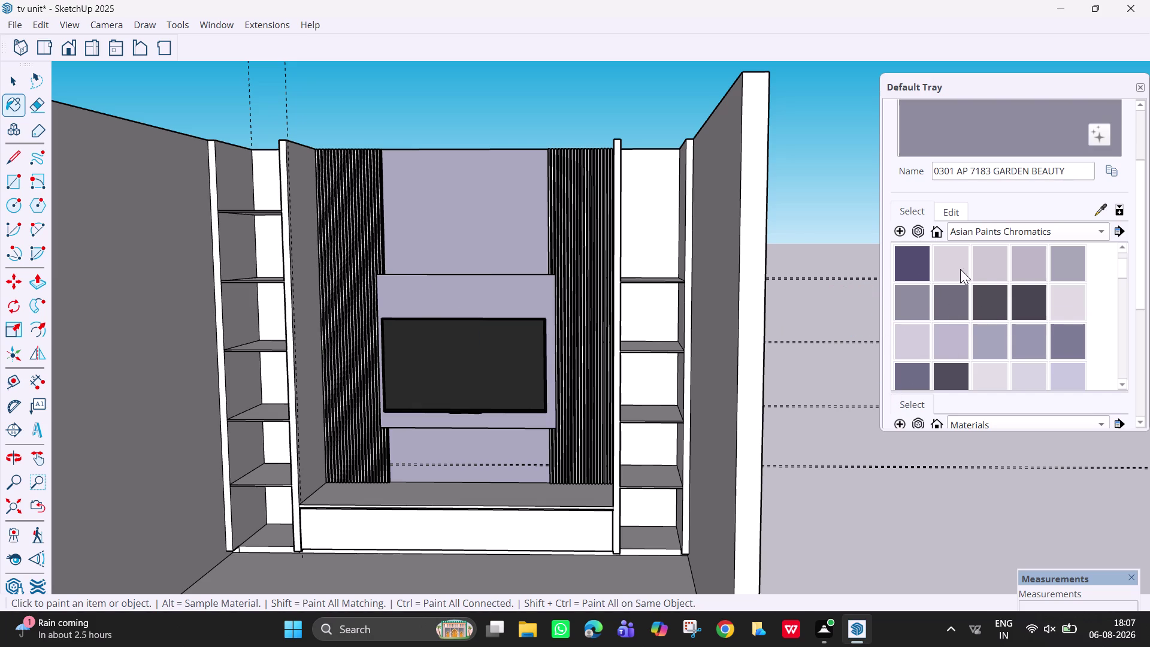
click(1068, 272)
click(511, 312)
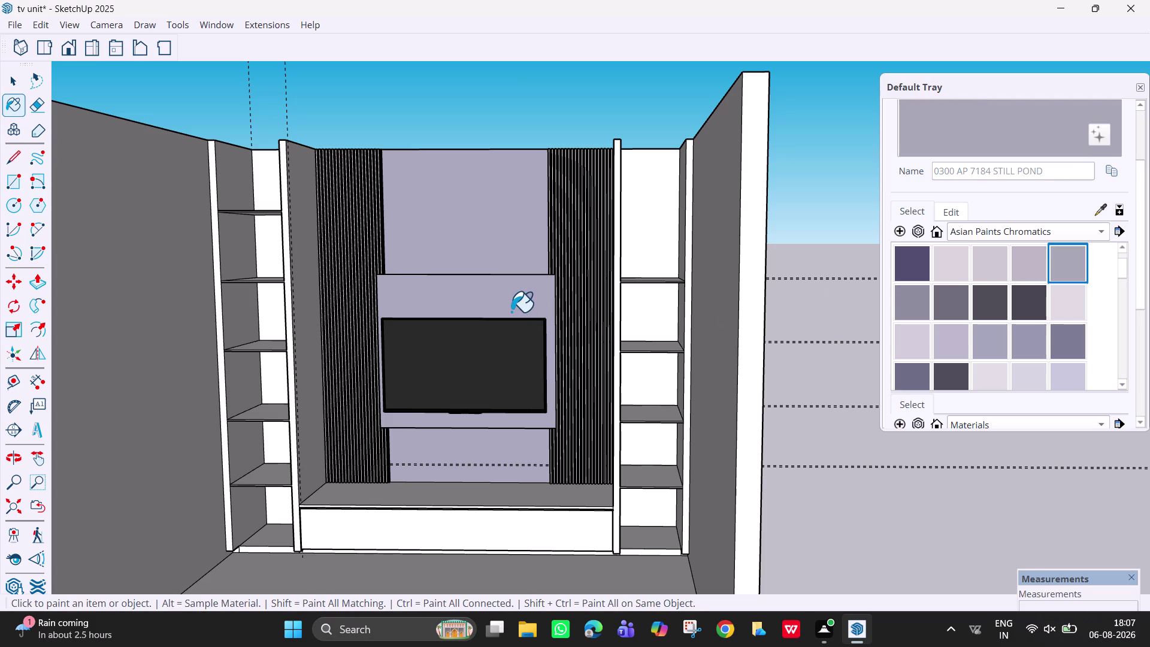
scroll(down, 3)
middle_drag(471, 374, 497, 292)
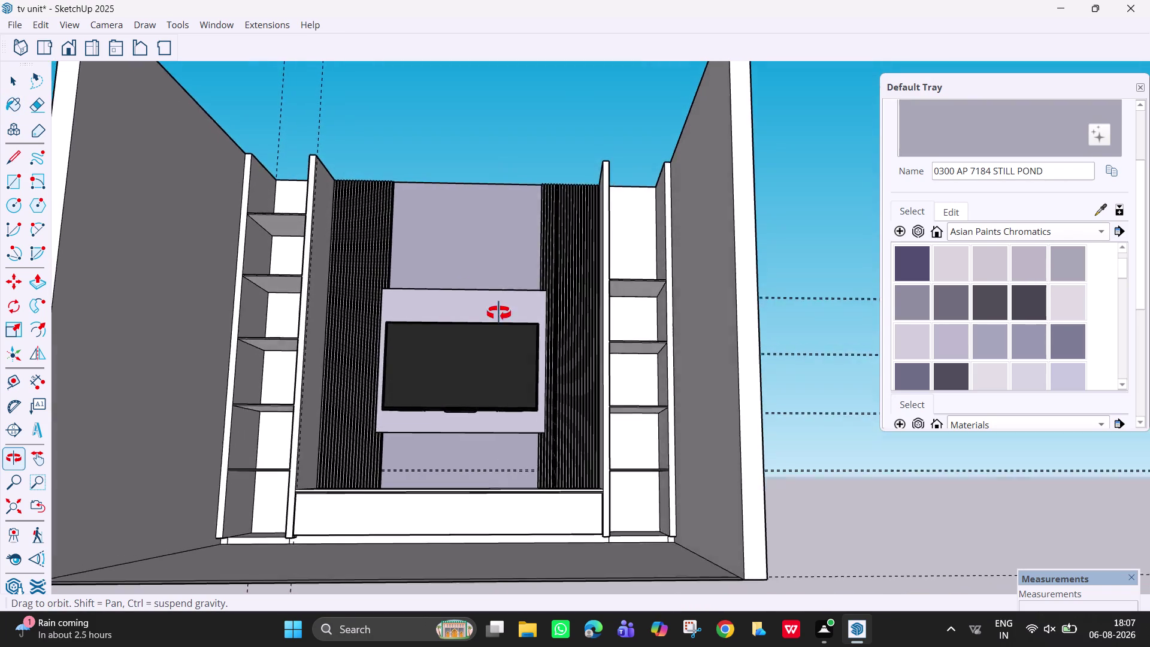
middle_drag(497, 292, 484, 362)
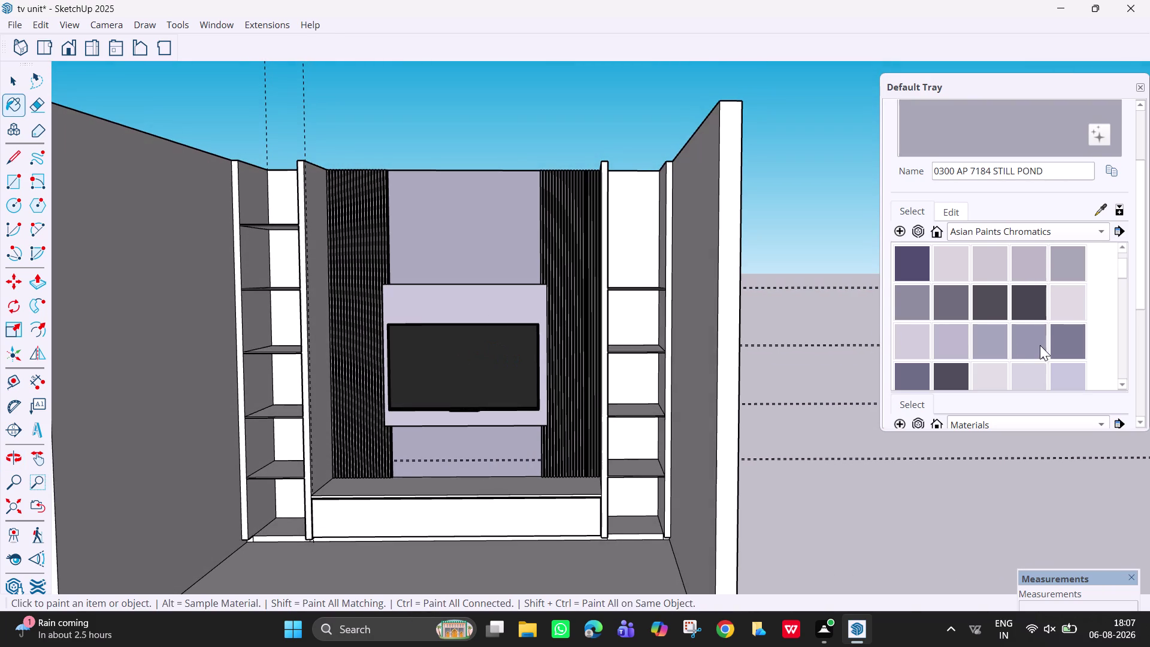
scroll(up, 3)
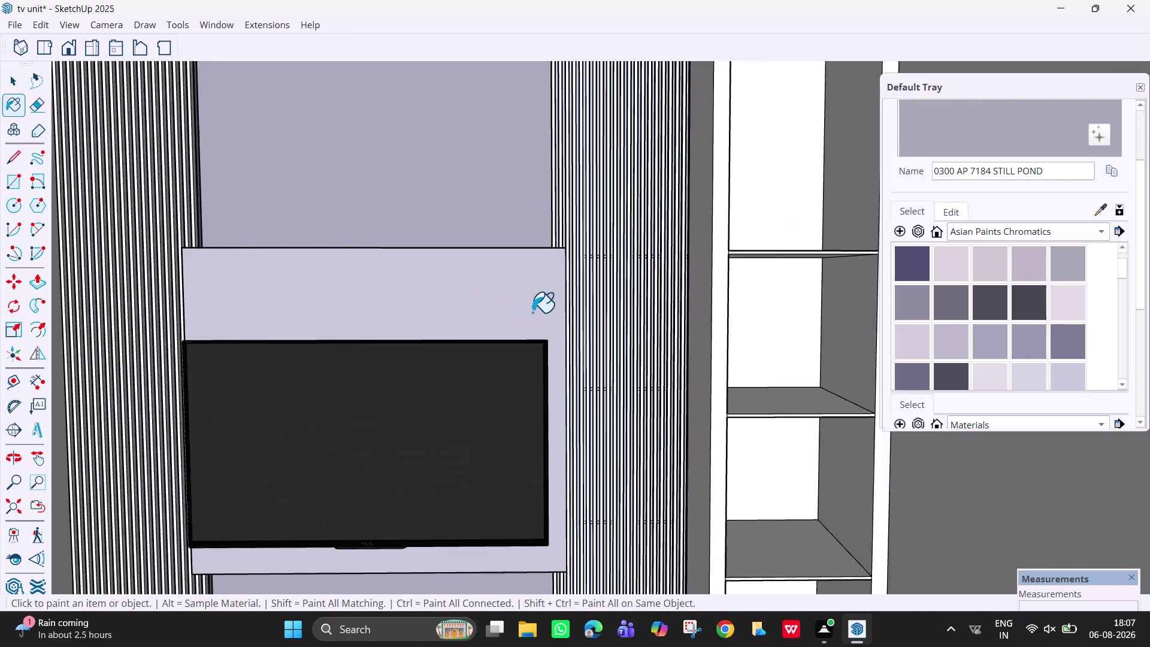
scroll(up, 3)
scroll(down, 3)
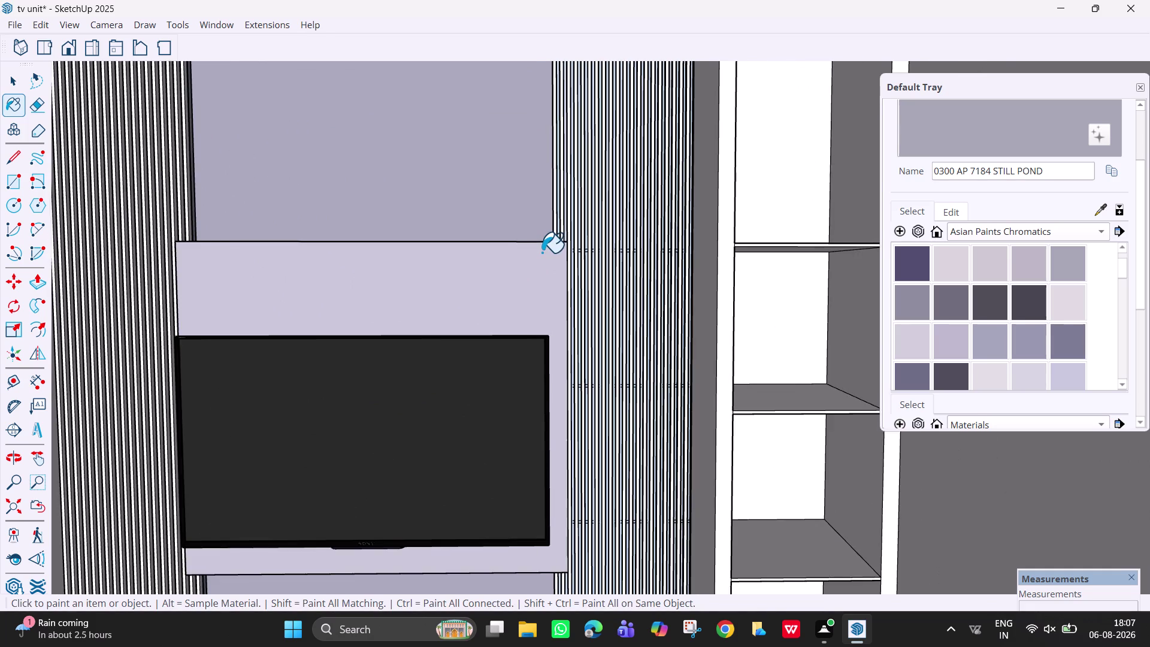
scroll(down, 3)
key(h)
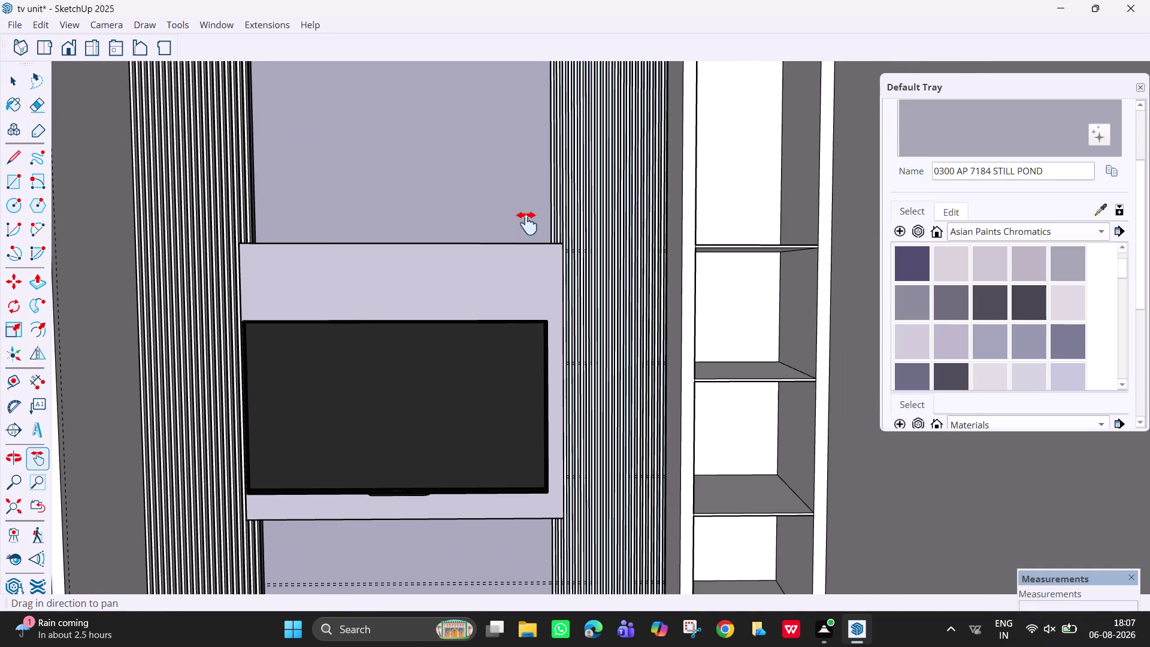
drag(518, 204, 538, 361)
scroll(up, 3)
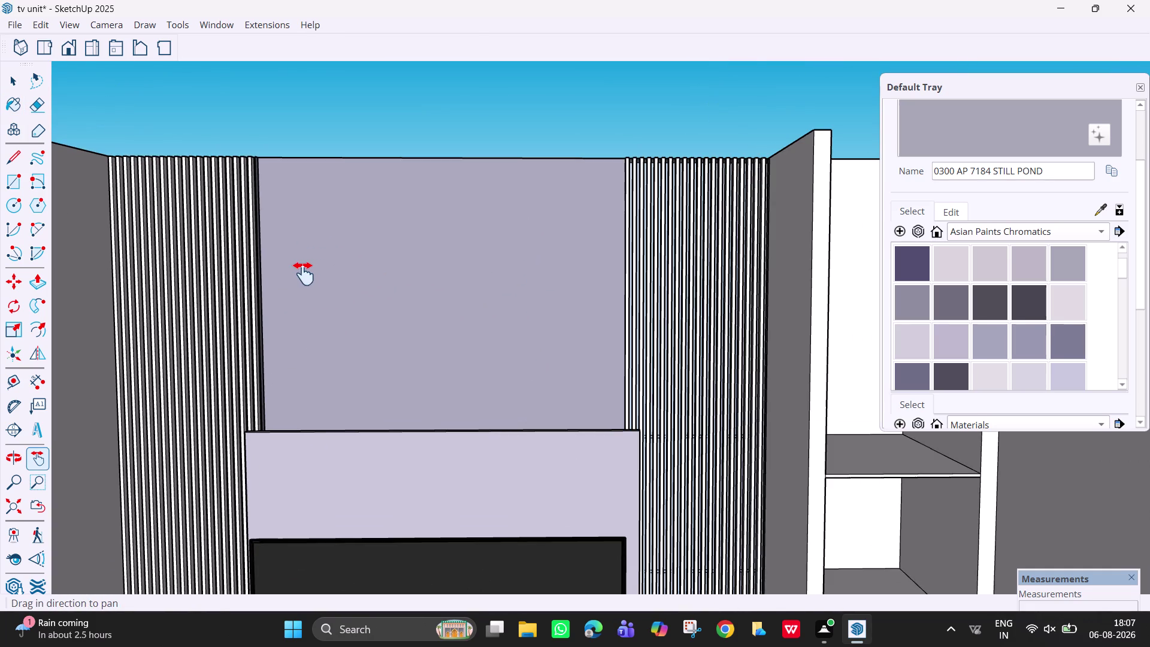
middle_drag(293, 274, 333, 291)
drag(305, 267, 506, 324)
scroll(up, 3)
drag(409, 290, 457, 340)
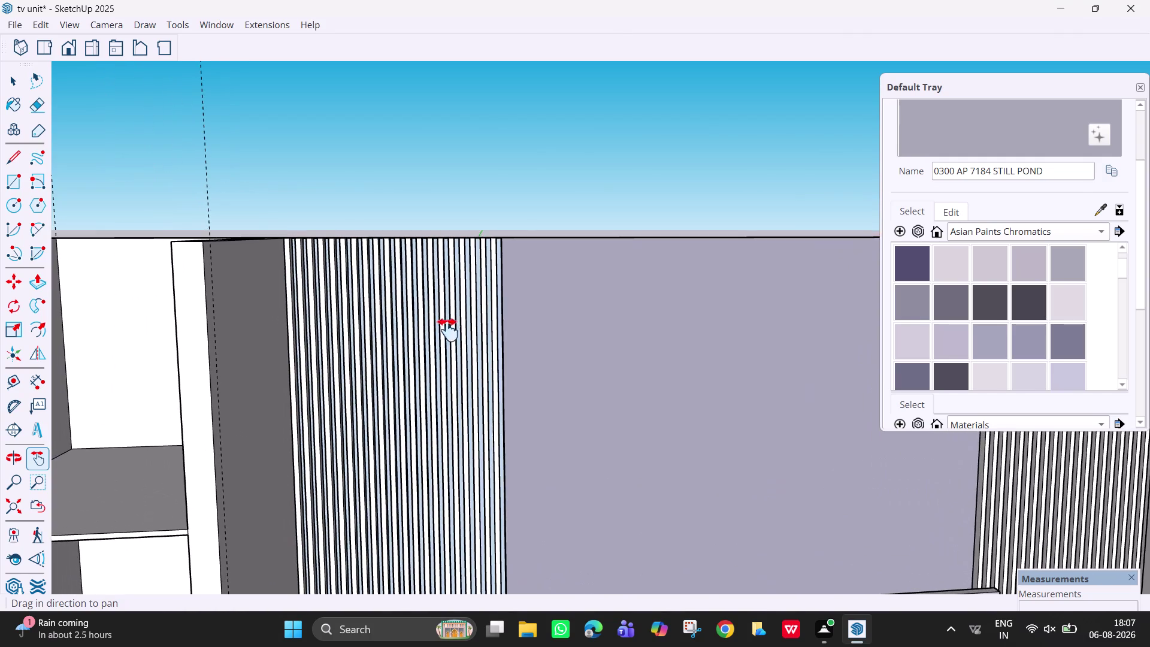
middle_drag(456, 321, 531, 411)
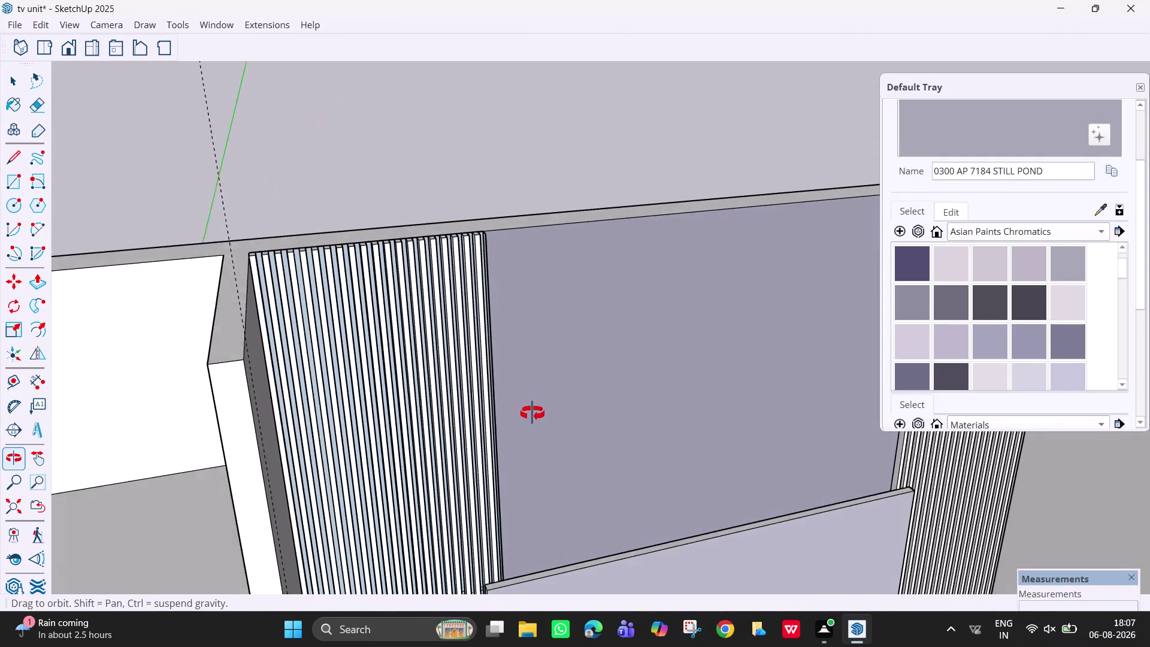
middle_drag(531, 411, 454, 417)
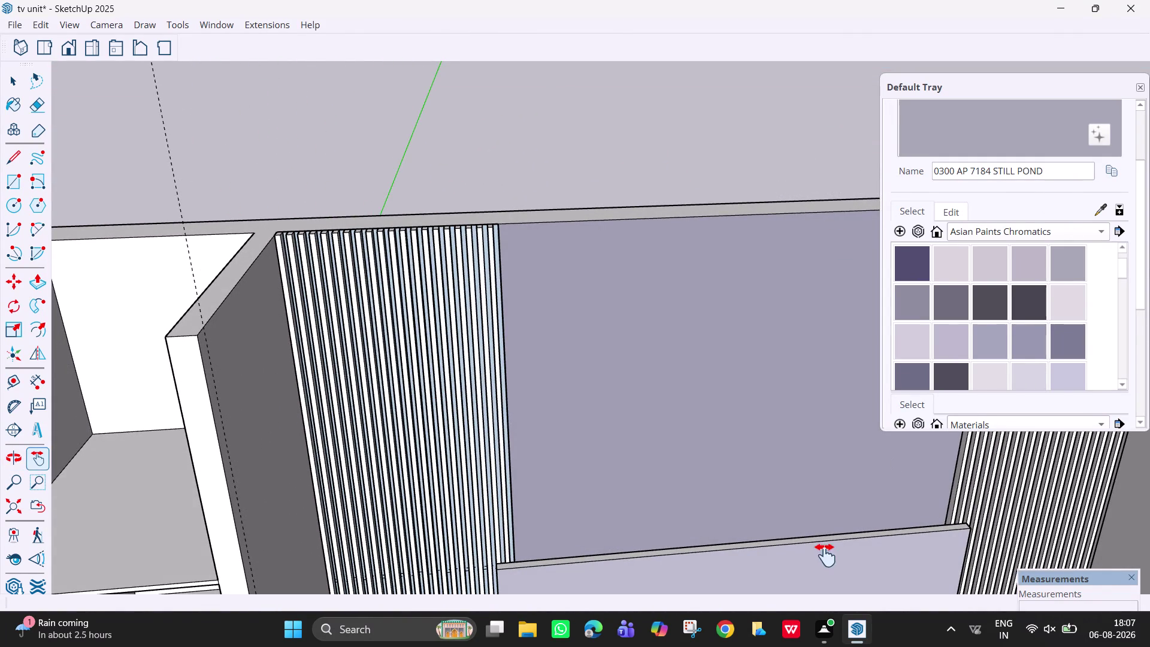
double_click(730, 635)
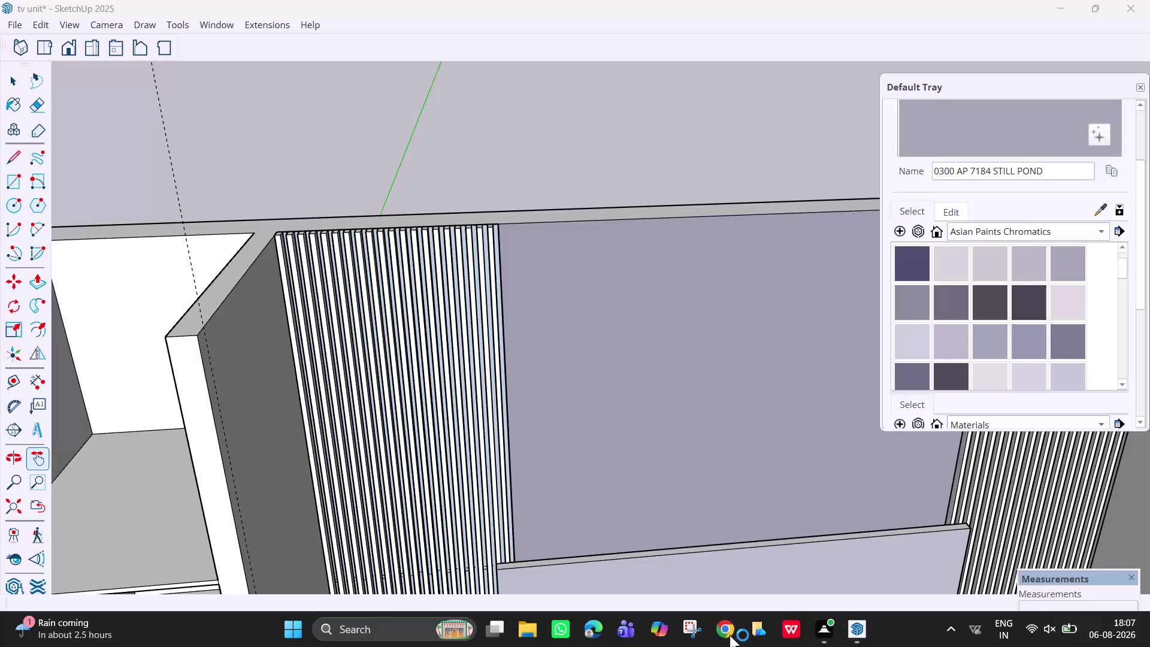